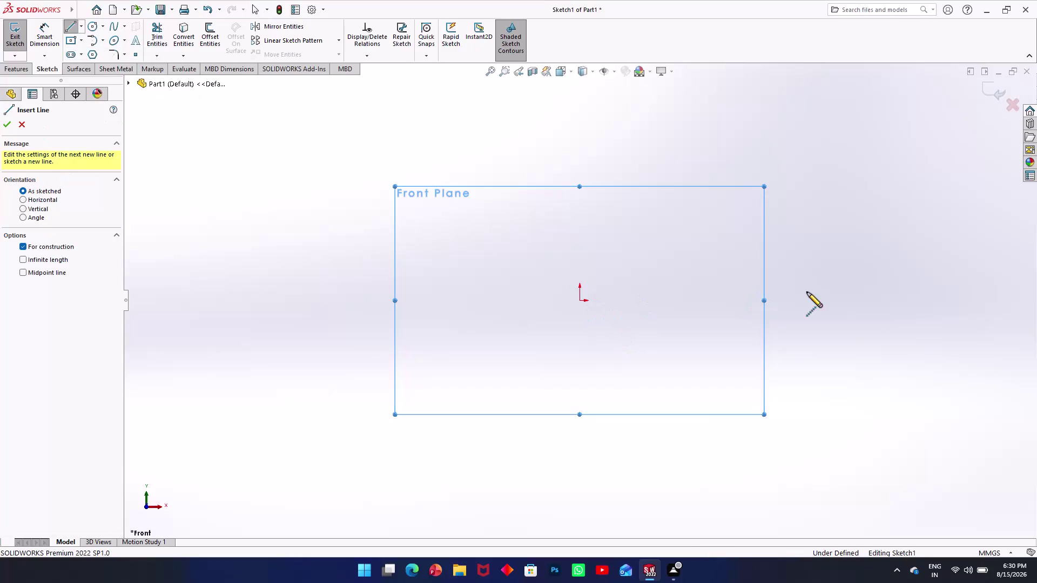
Draw a horizontal centerline through the origin and view the sketch straight on.
click(899, 302)
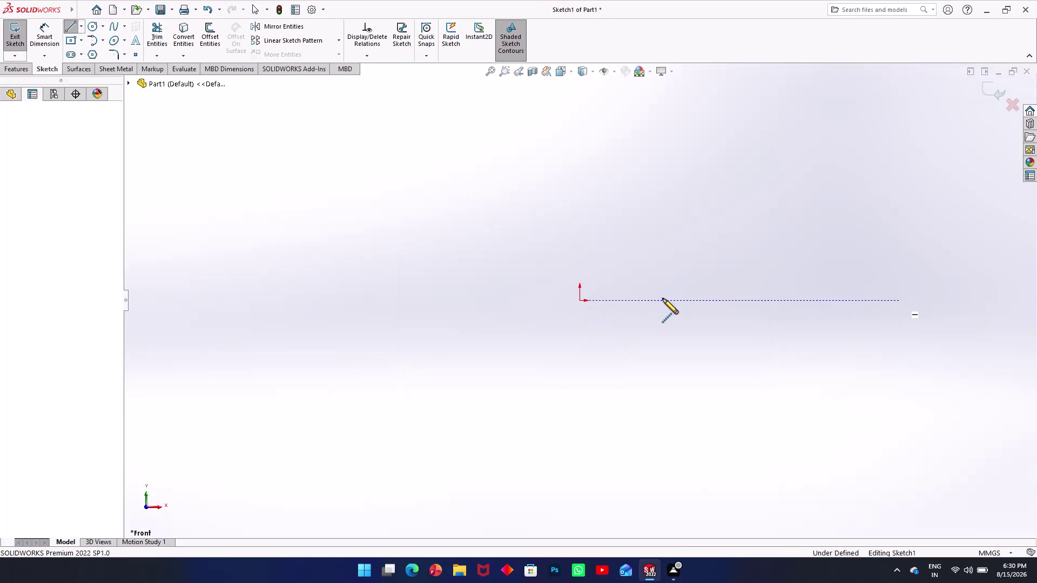
click(256, 302)
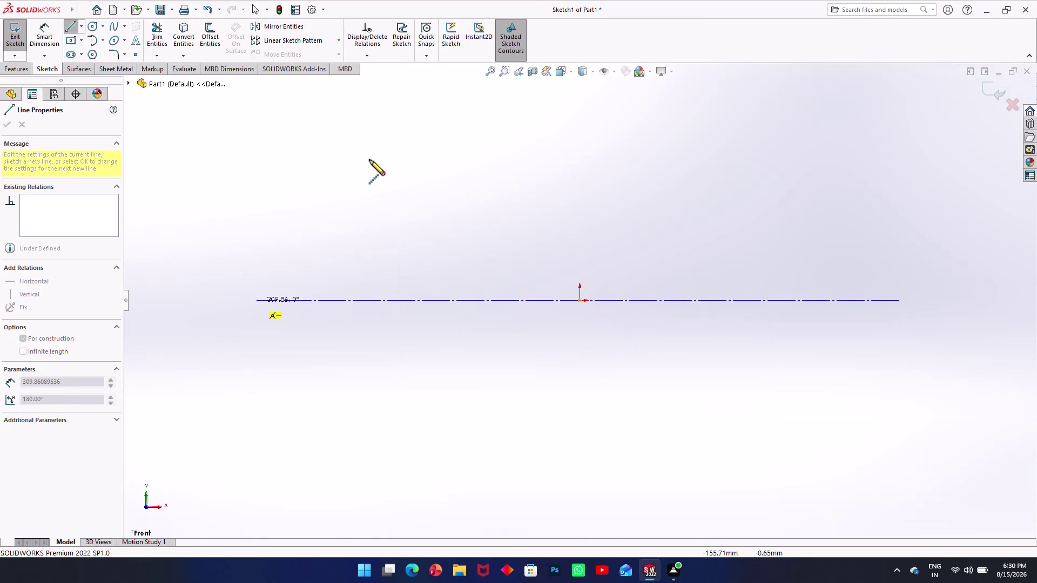
key(Escape)
key(space)
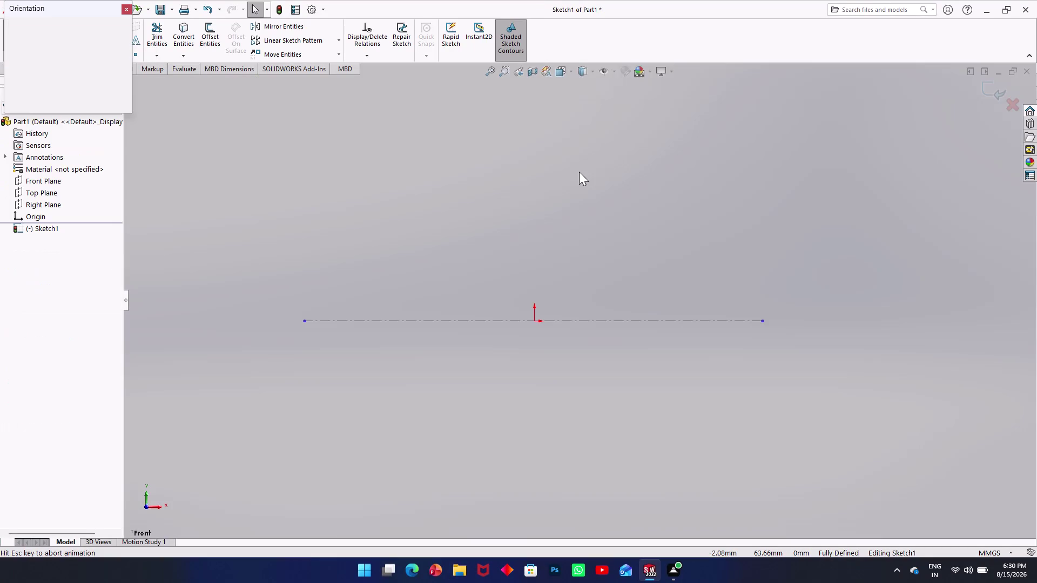
key(space)
key(Escape)
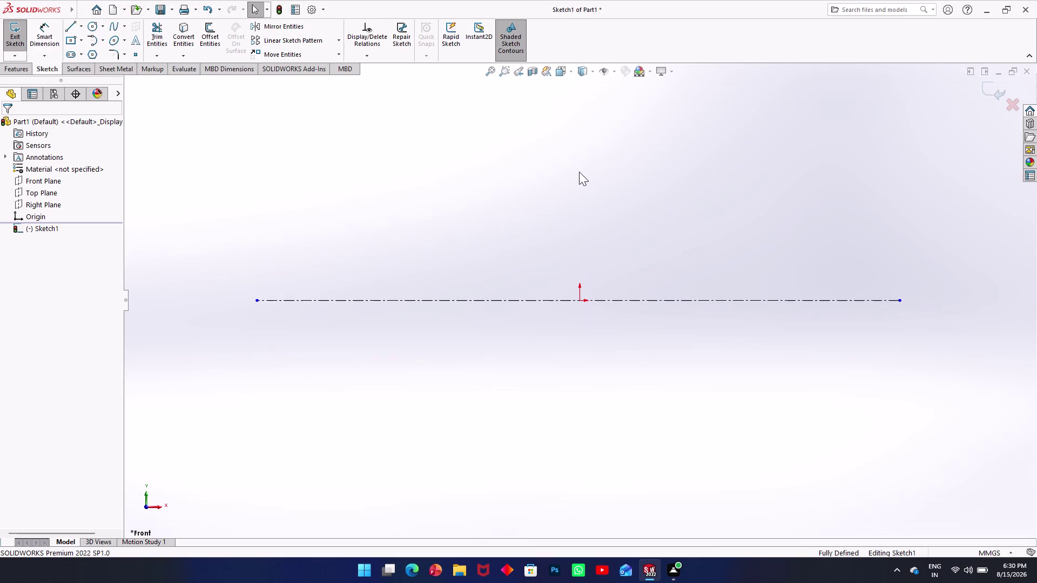
Draw a vertical line from above to below the origin, crossing the centerline.
key(l)
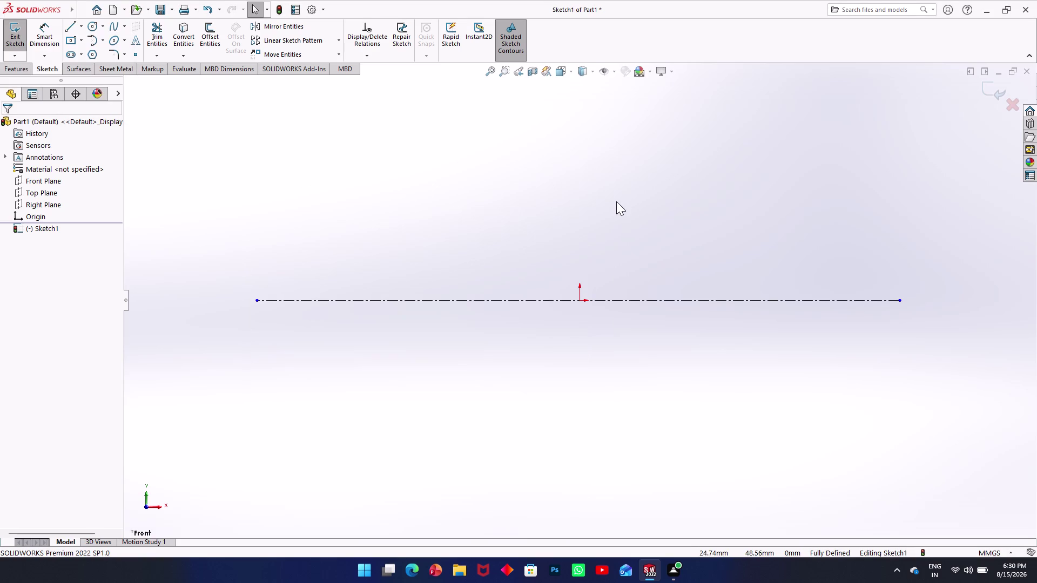
click(580, 101)
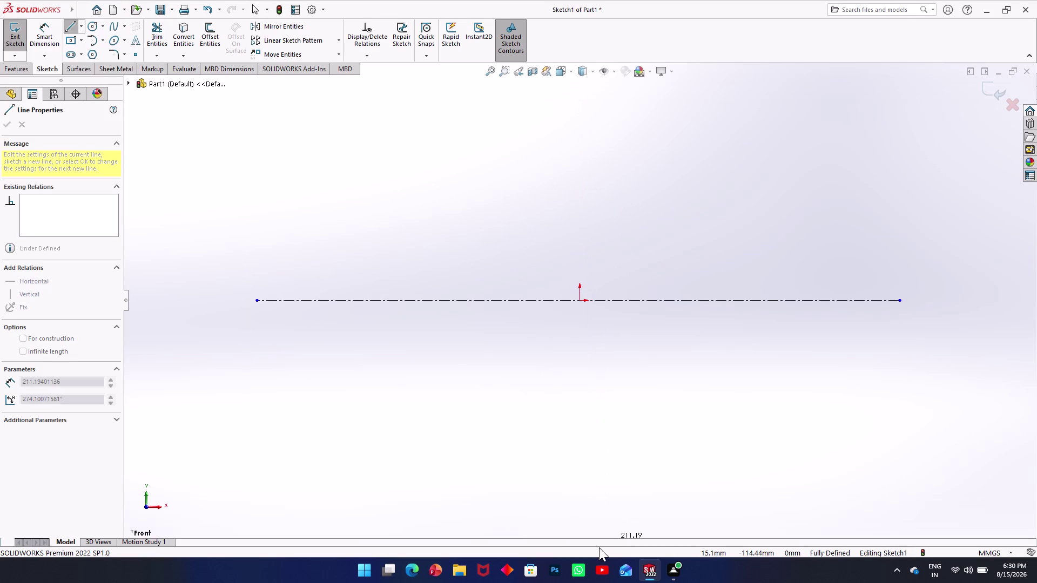
click(582, 509)
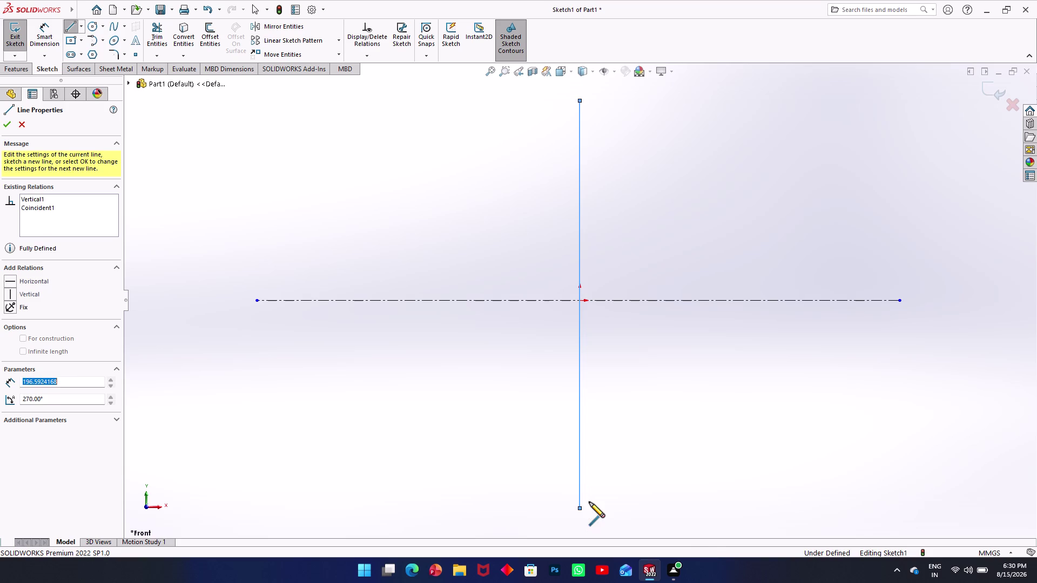
key(Escape)
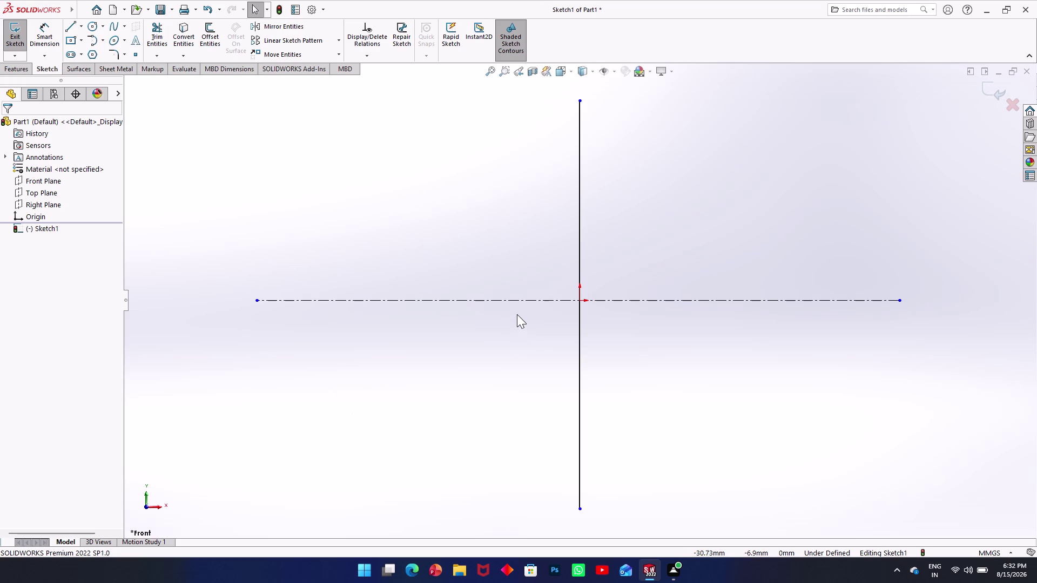
Draw the closed outline: bottom on the centerline, tall right side, step down, lower left.
key(l)
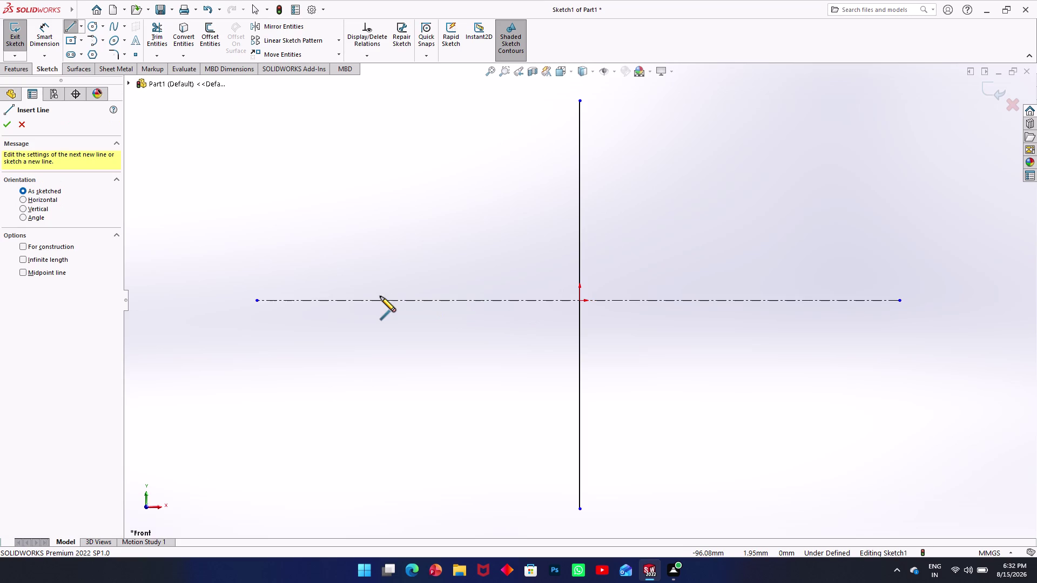
click(385, 301)
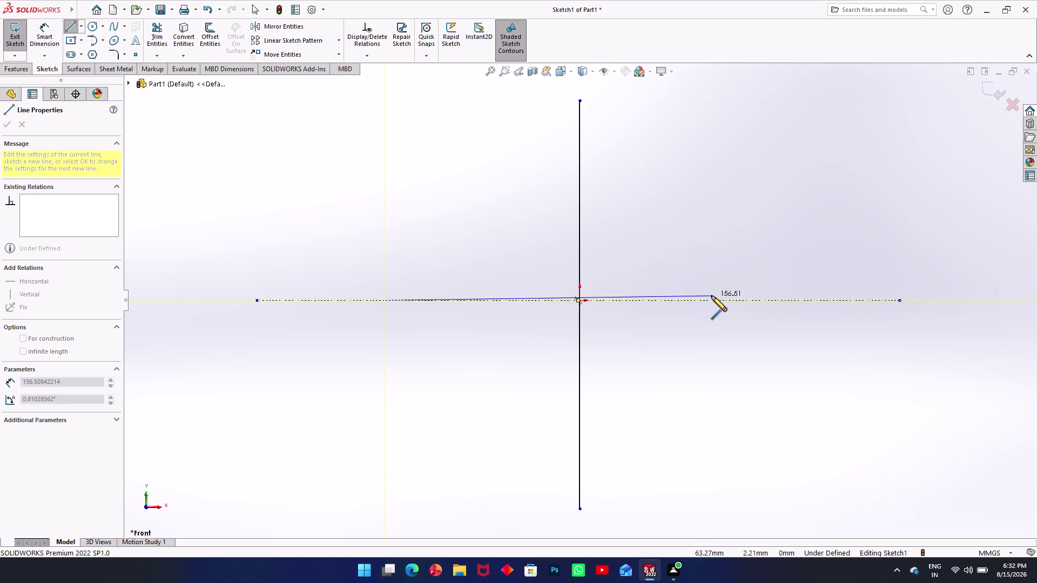
click(749, 303)
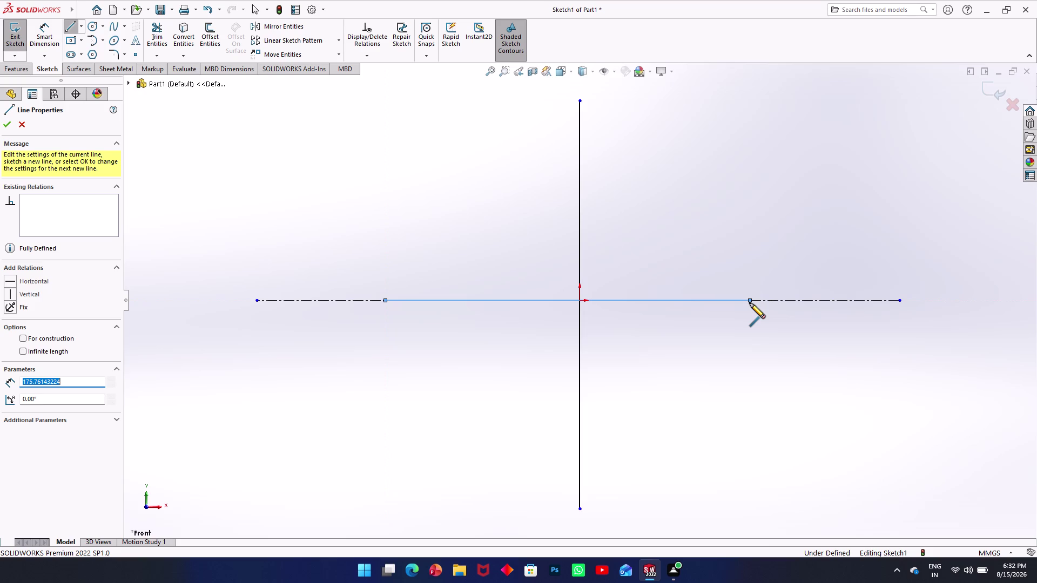
click(750, 303)
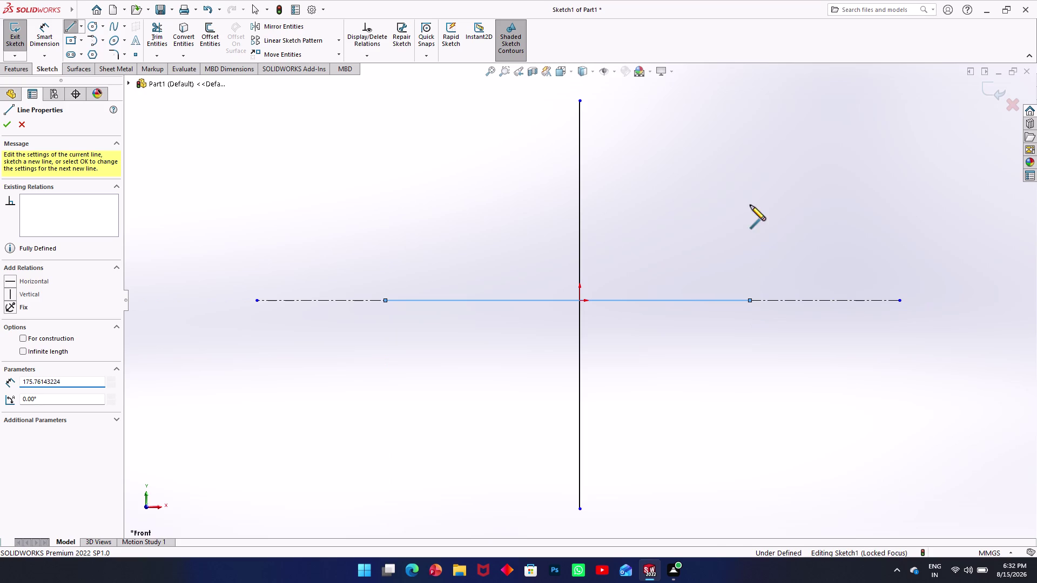
click(749, 190)
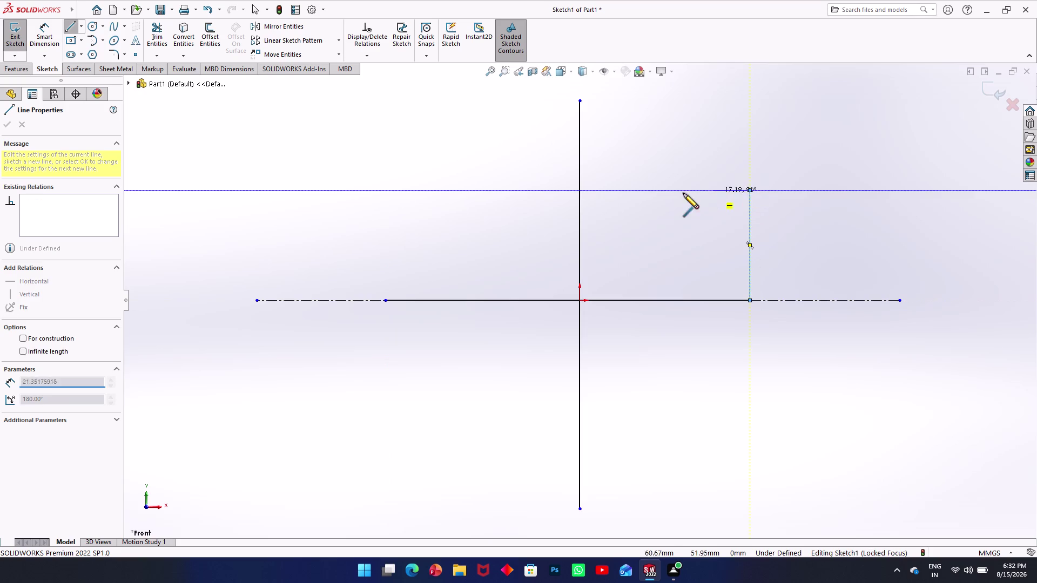
click(558, 193)
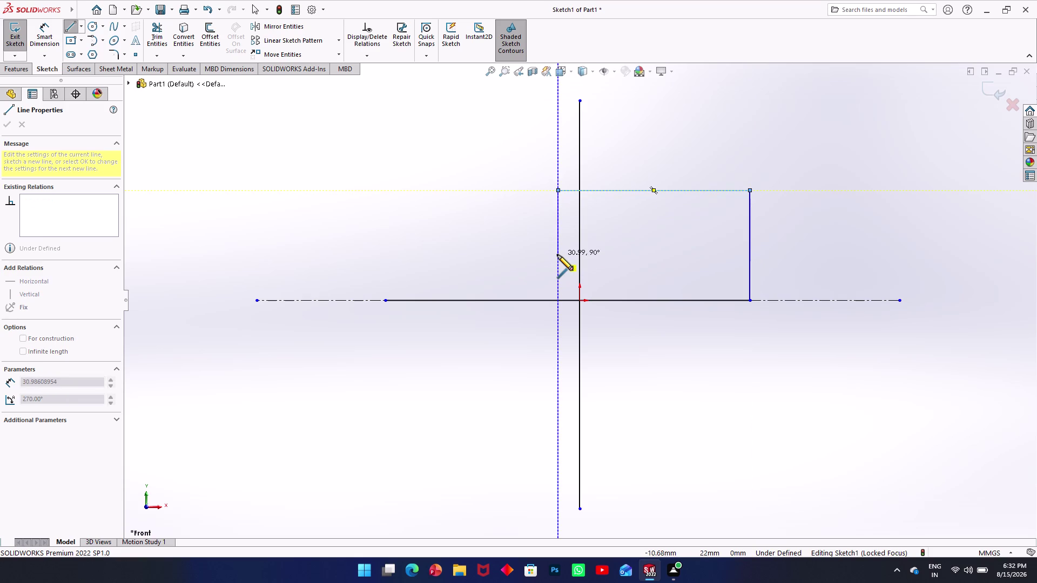
click(557, 251)
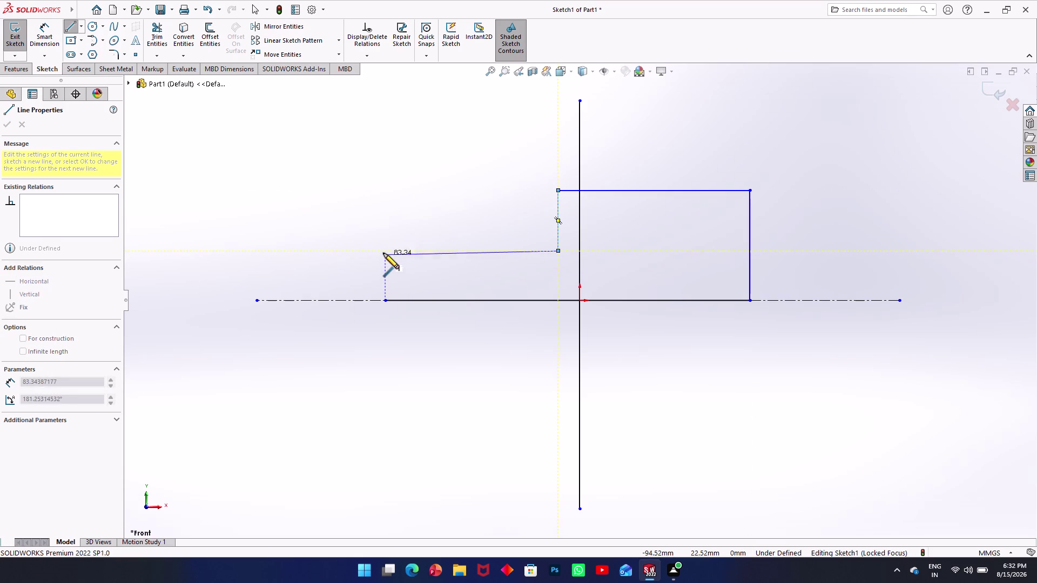
click(384, 249)
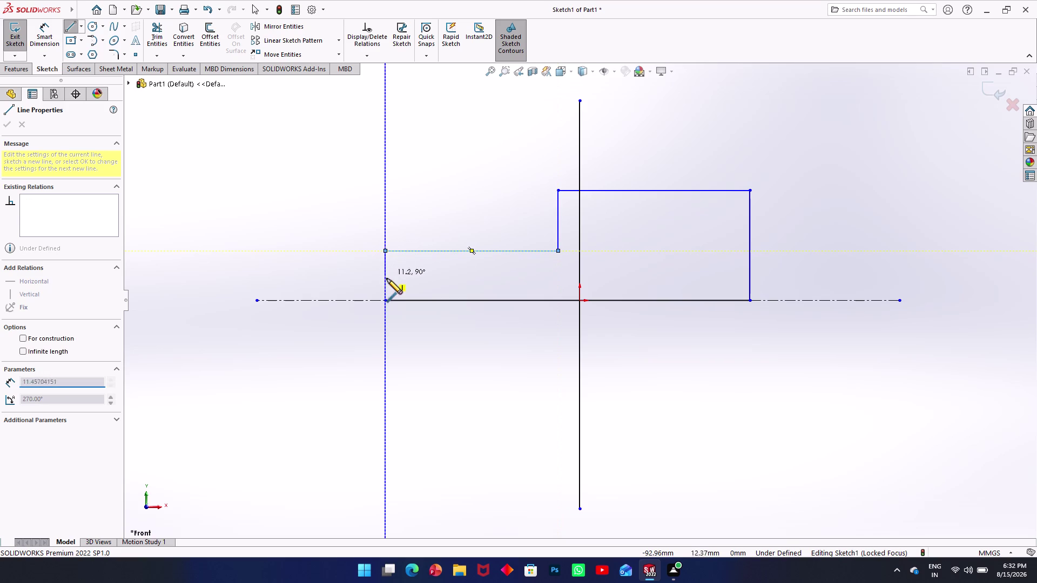
click(387, 299)
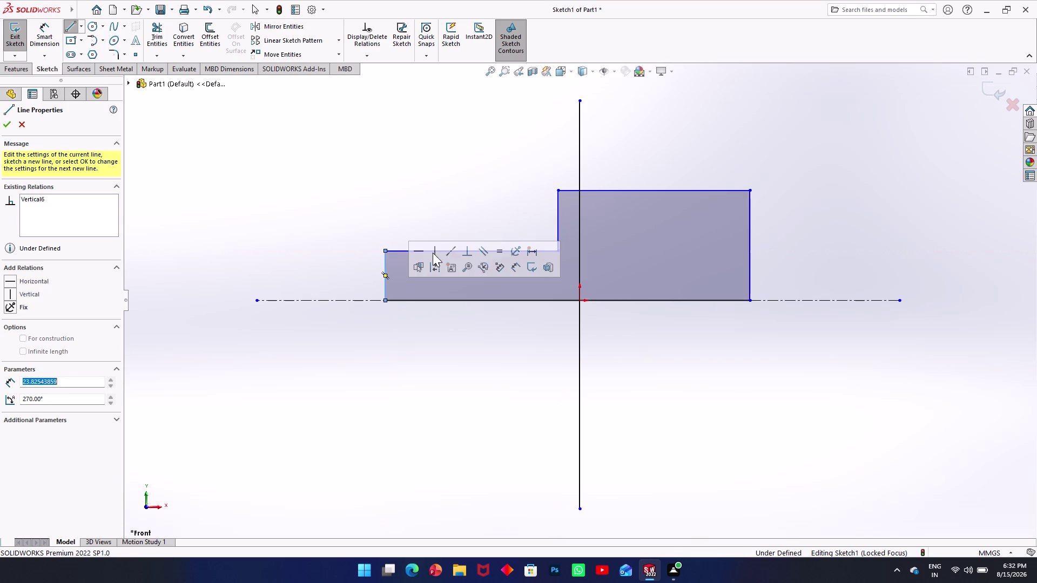
key(Escape)
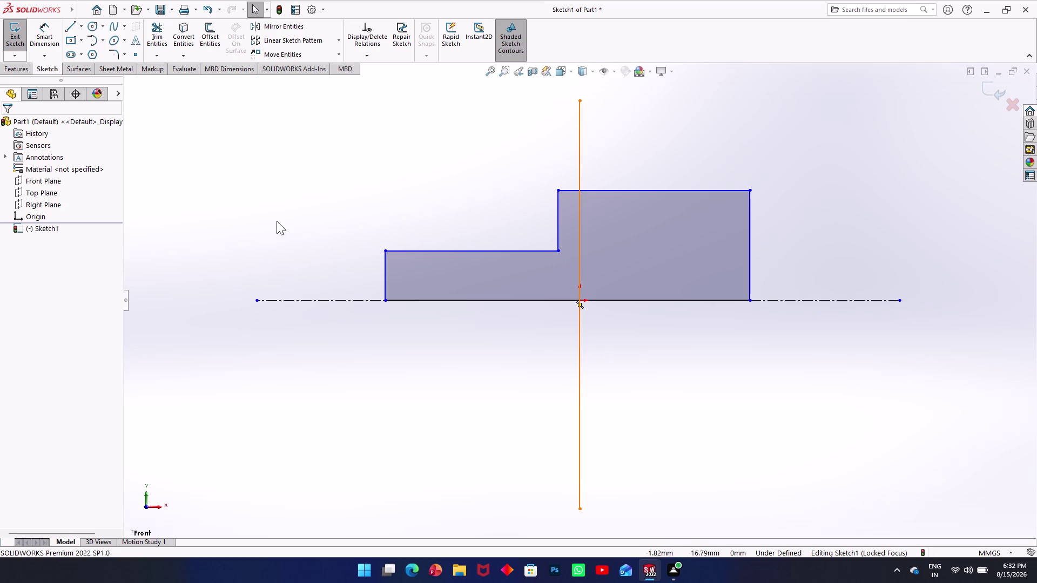
Dimension the overall width to 100 and the right-side height to 50.
click(44, 36)
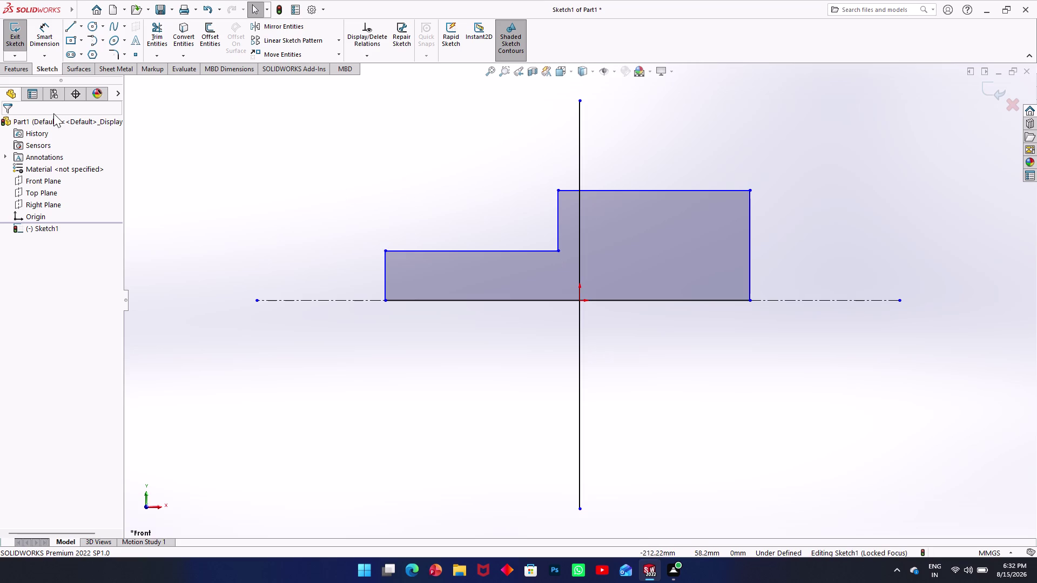
click(421, 298)
click(533, 390)
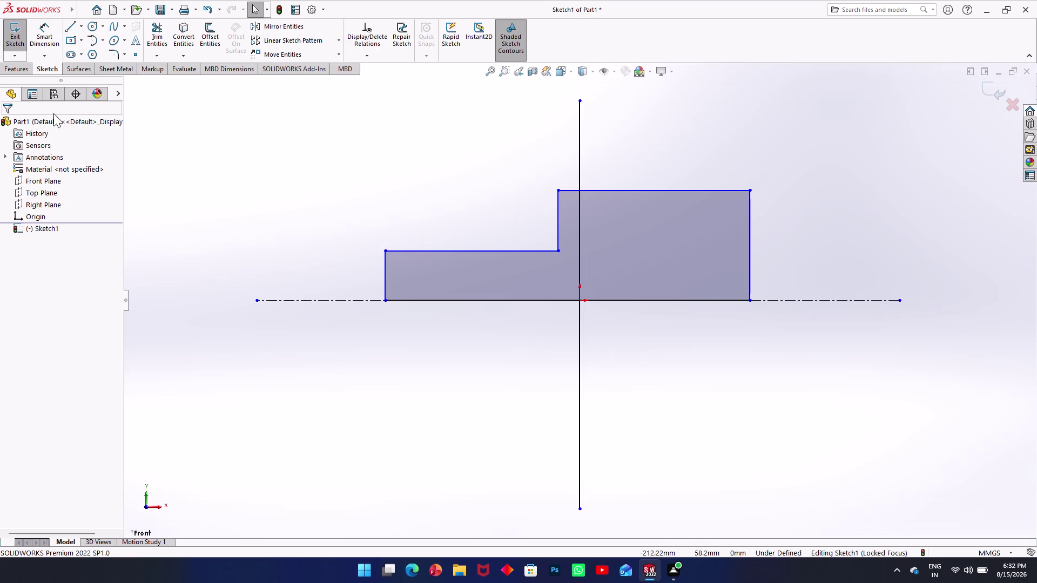
double_click(533, 386)
text(1)
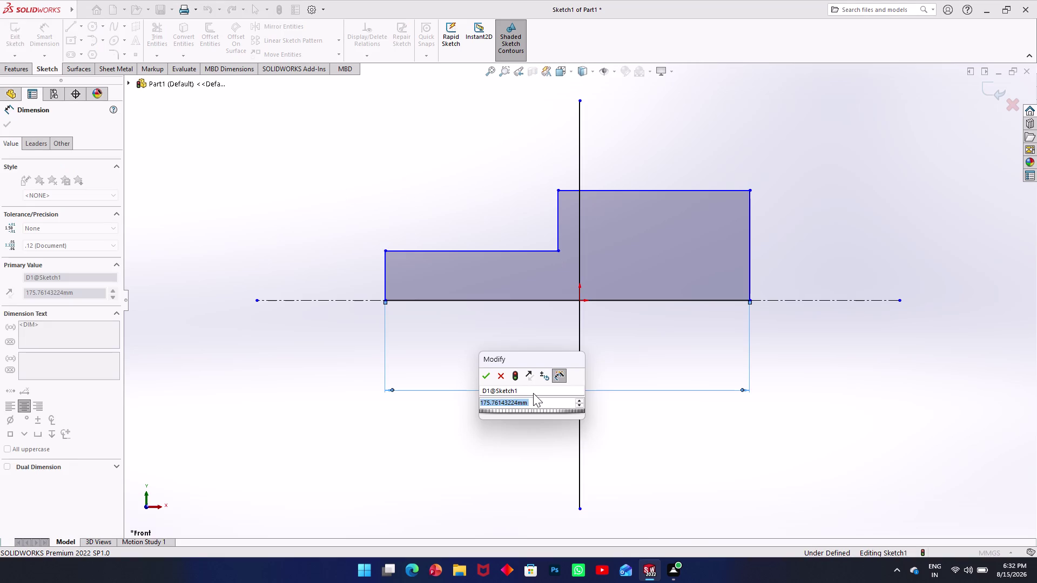
text(00)
key(Return)
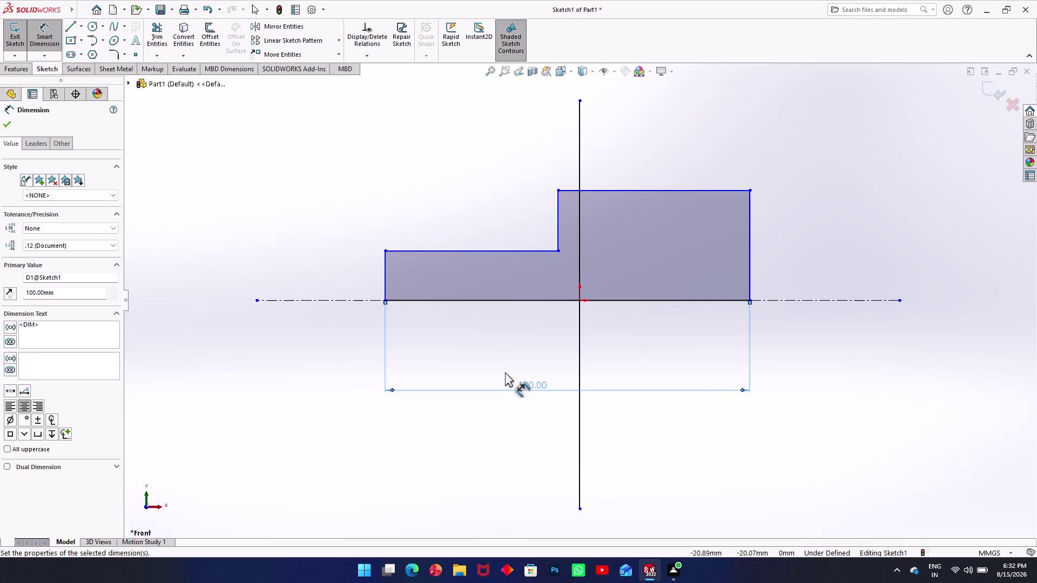
click(749, 258)
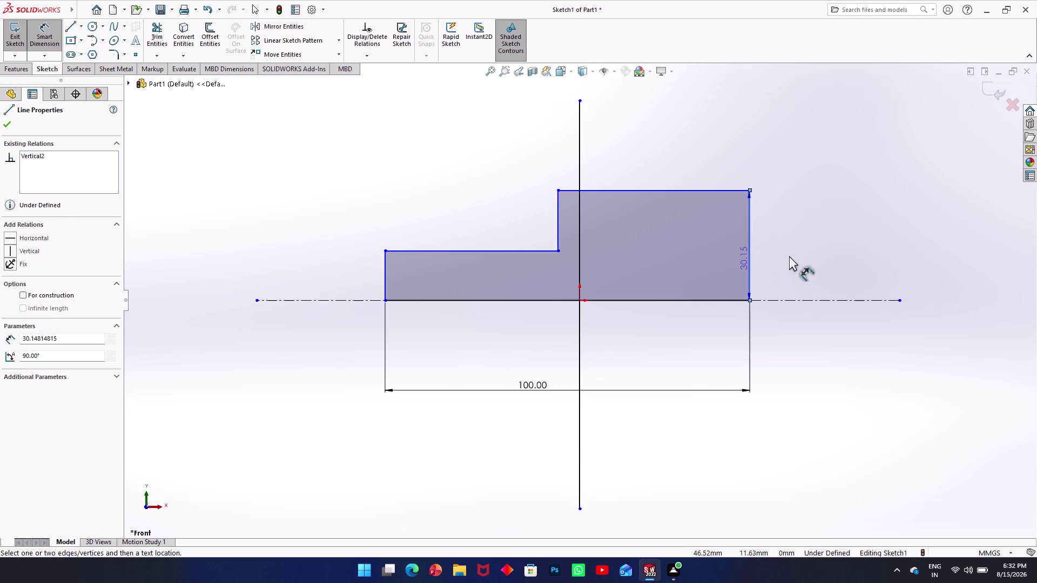
click(811, 254)
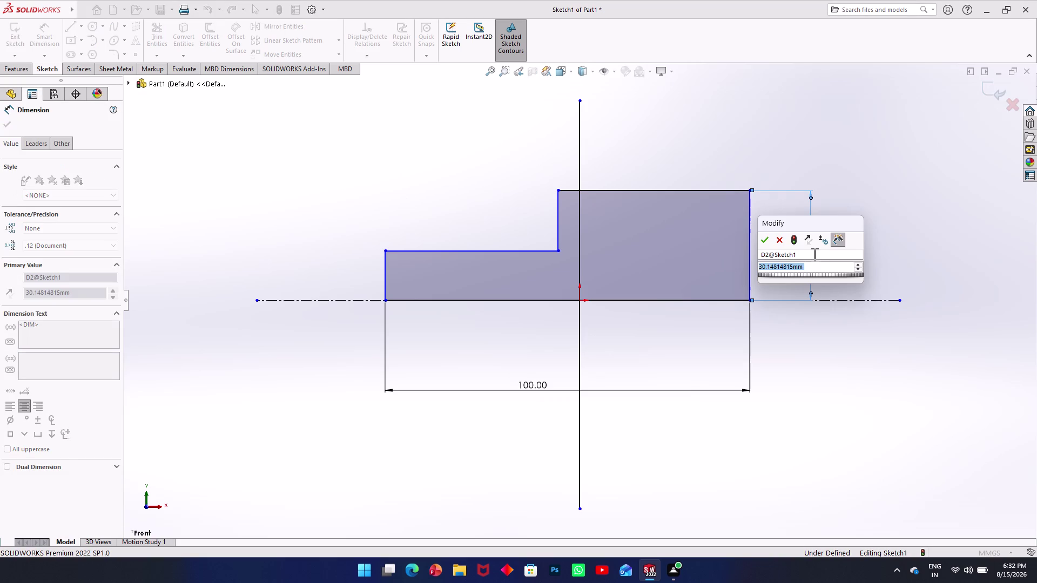
text(50)
key(Return)
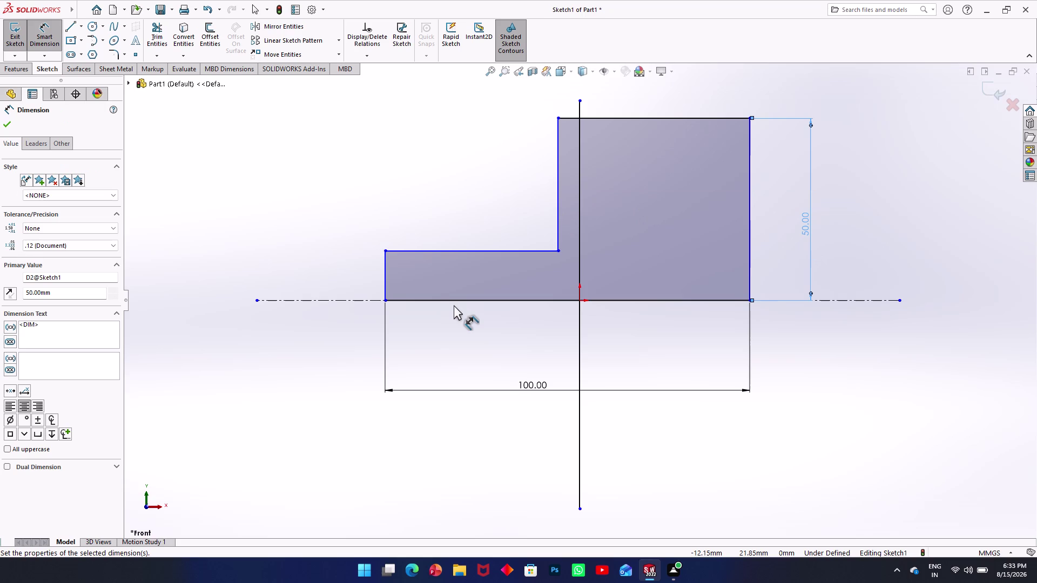
Dimension the lower-step height to 30 and the upper-step top width to 57.
click(384, 282)
click(335, 278)
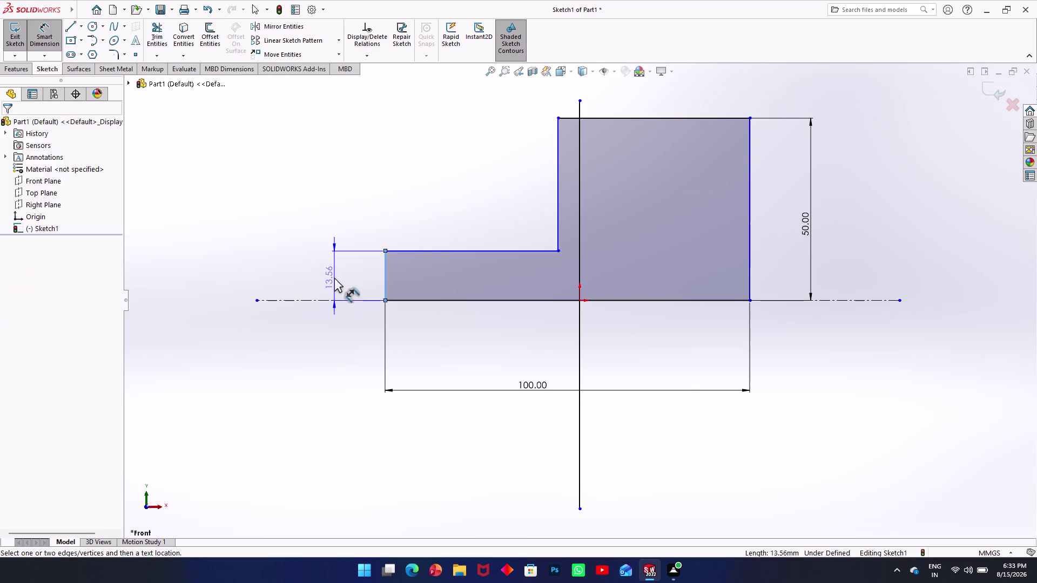
text(3)
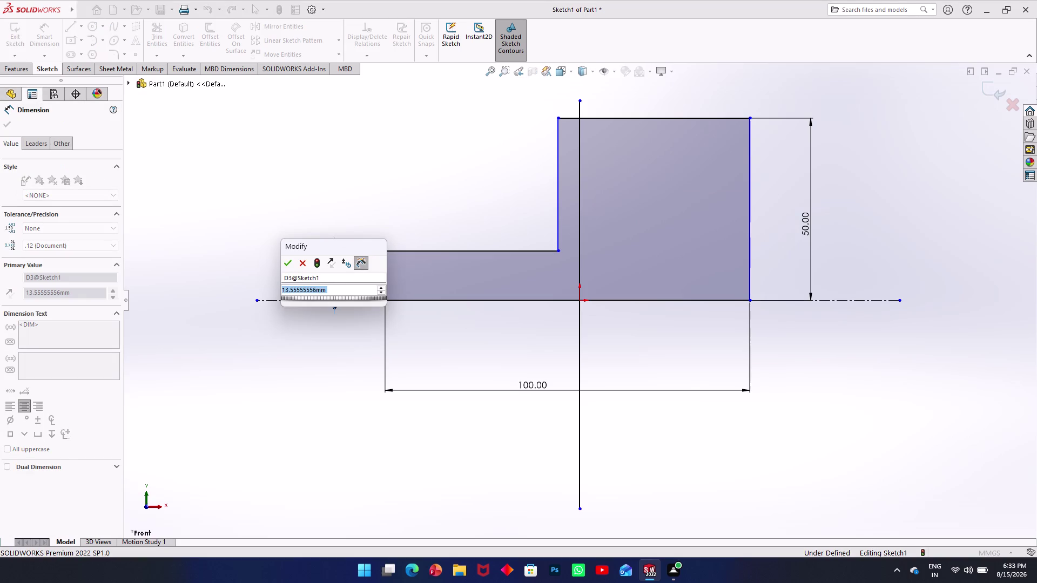
text(0)
key(Return)
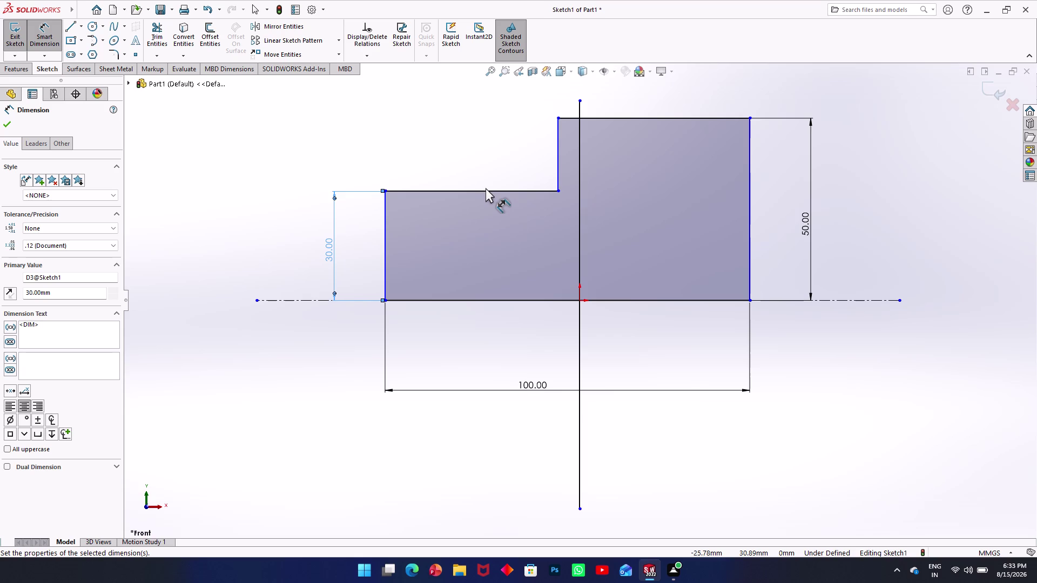
click(655, 118)
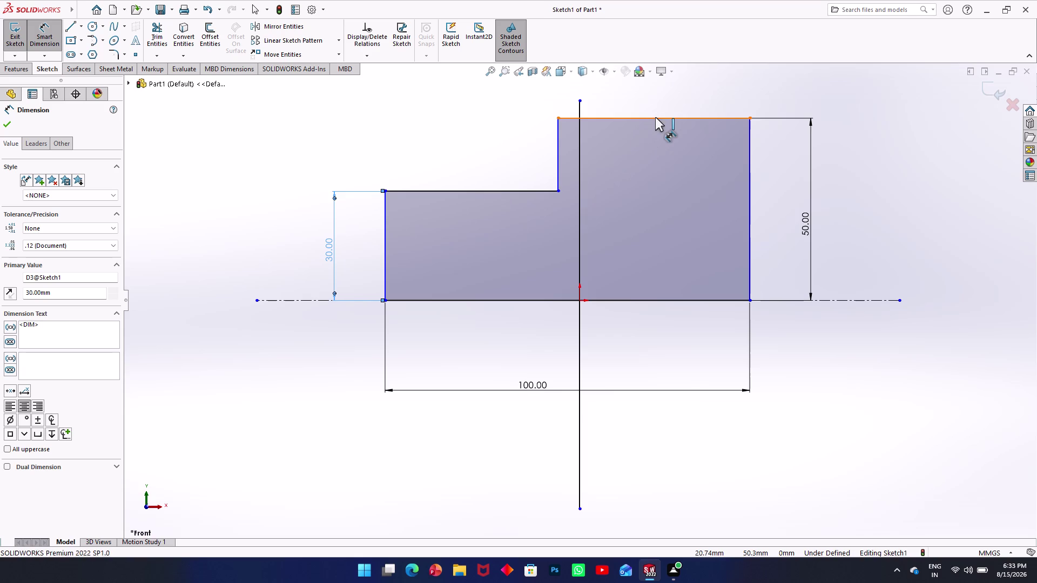
click(651, 95)
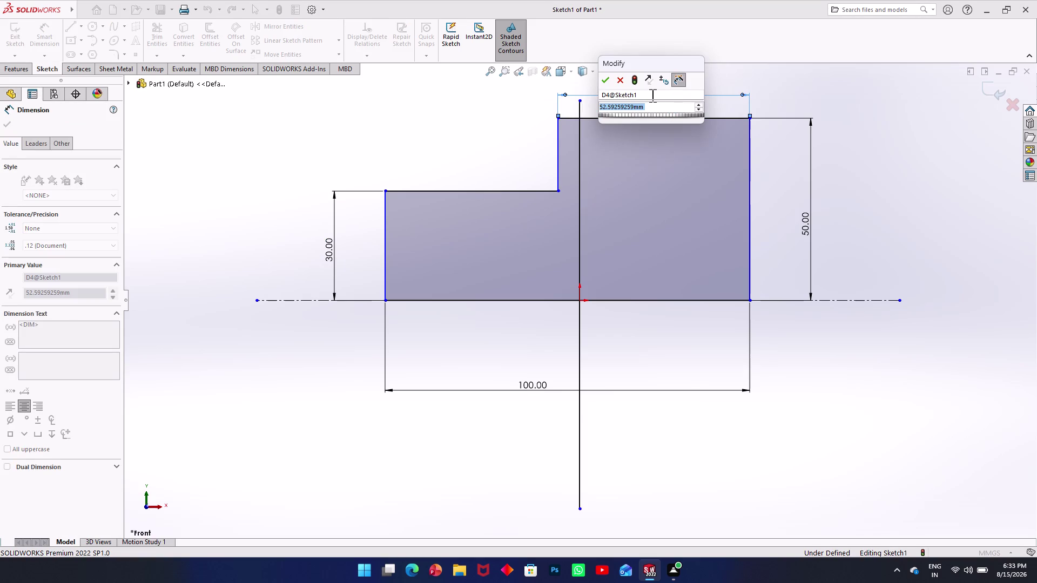
text(5)
text(7)
key(Return)
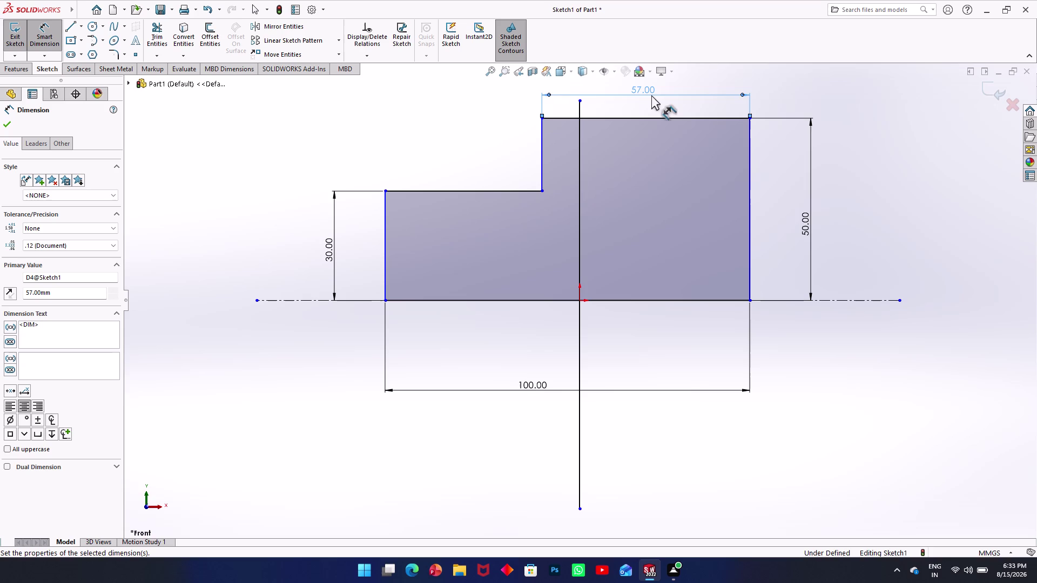
key(Escape)
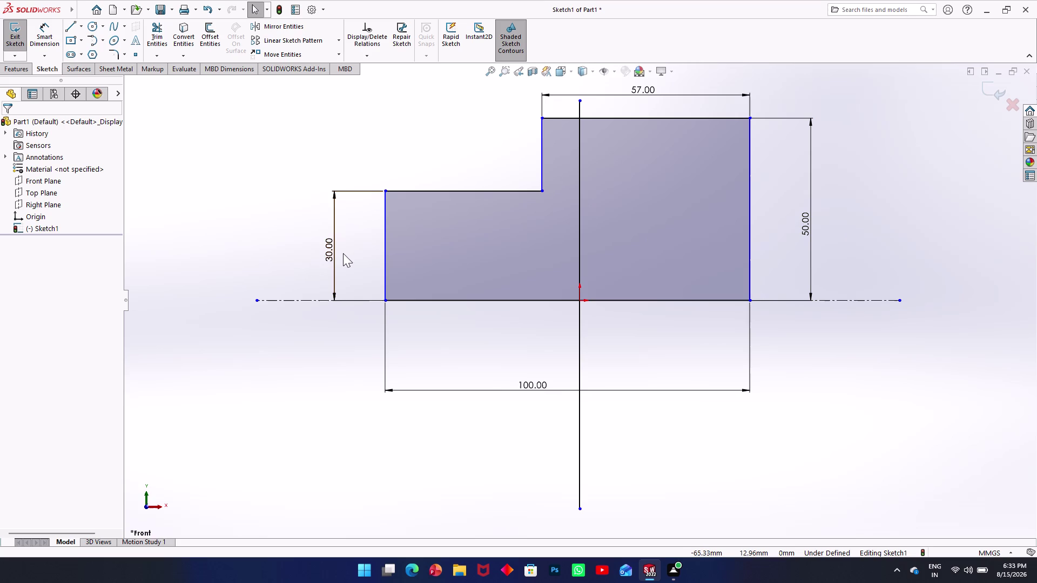
Select the side edges, bottom corners and vertical centerline to inspect their relations.
key(Escape)
click(387, 272)
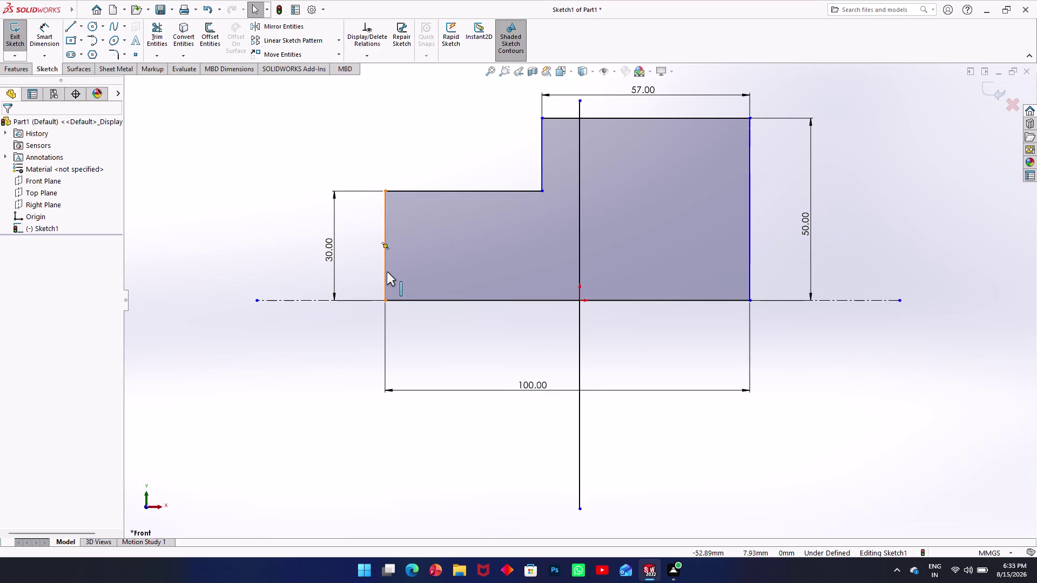
click(753, 249)
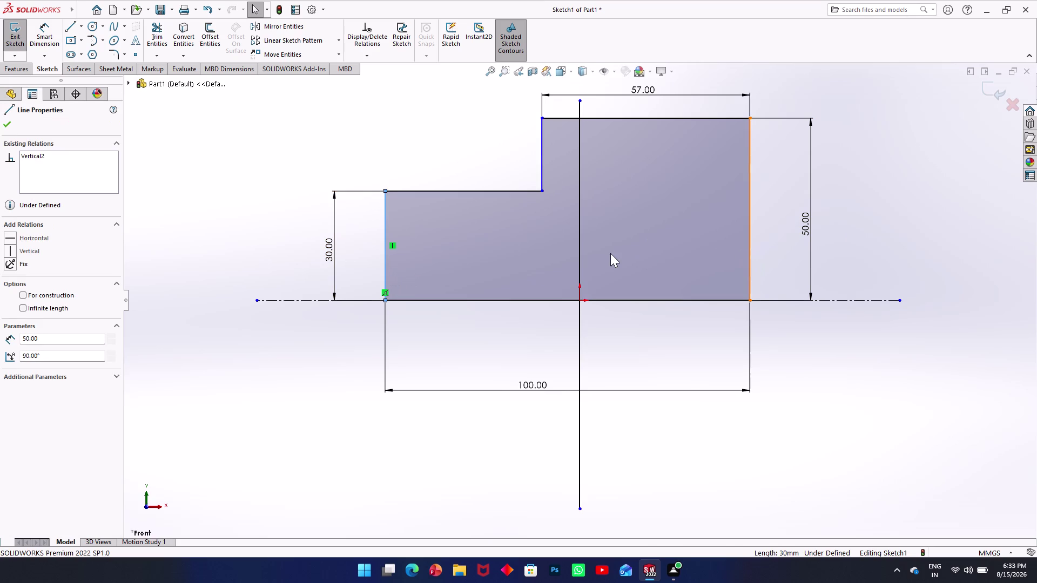
click(580, 255)
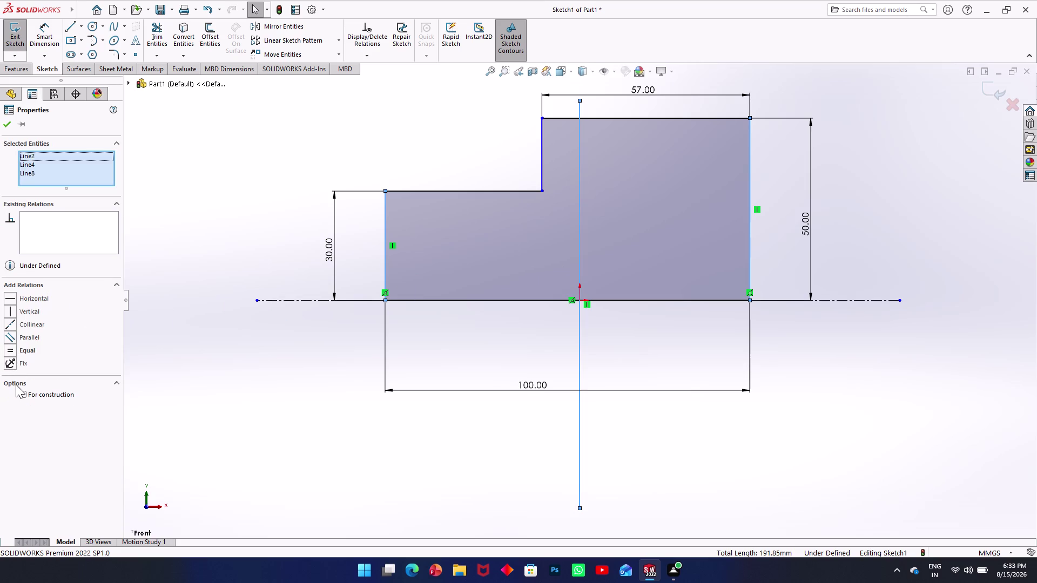
key(Escape)
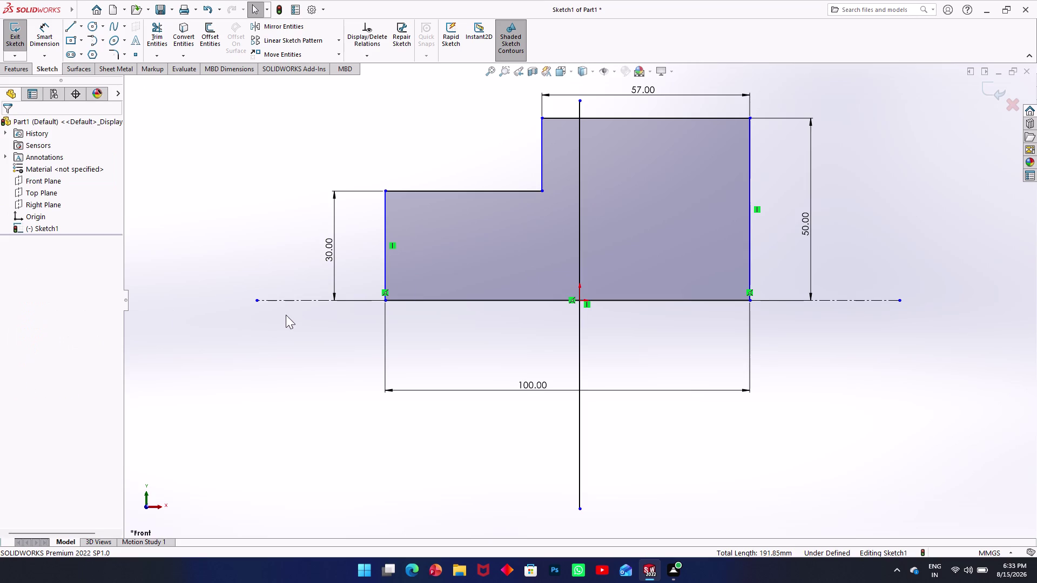
click(385, 299)
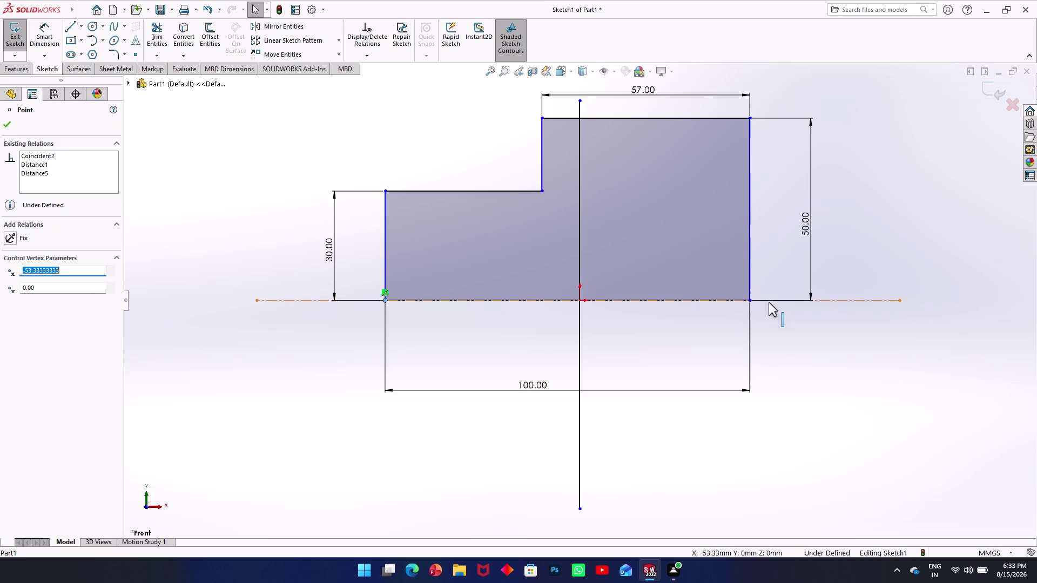
click(752, 301)
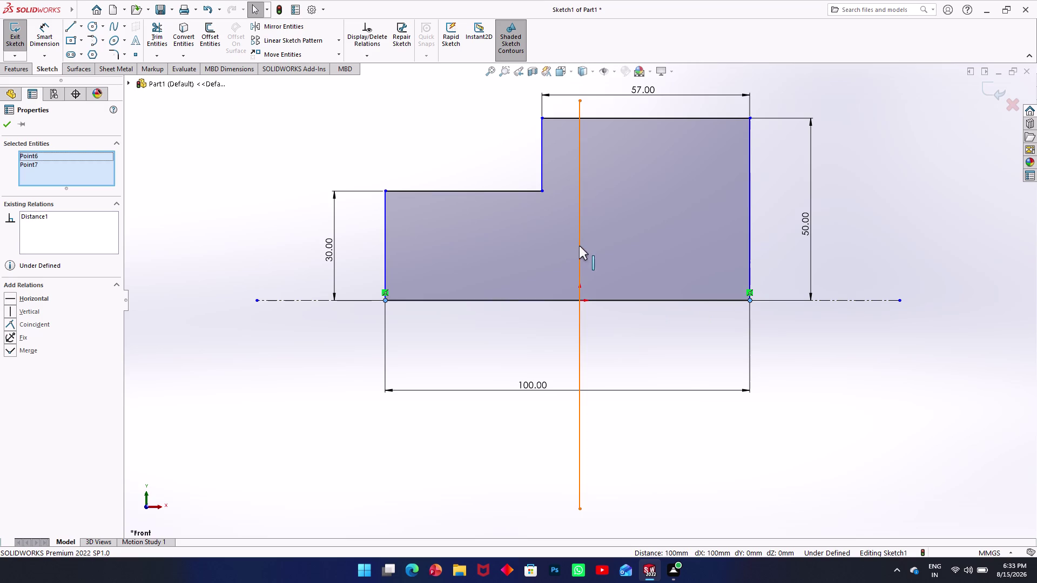
click(579, 246)
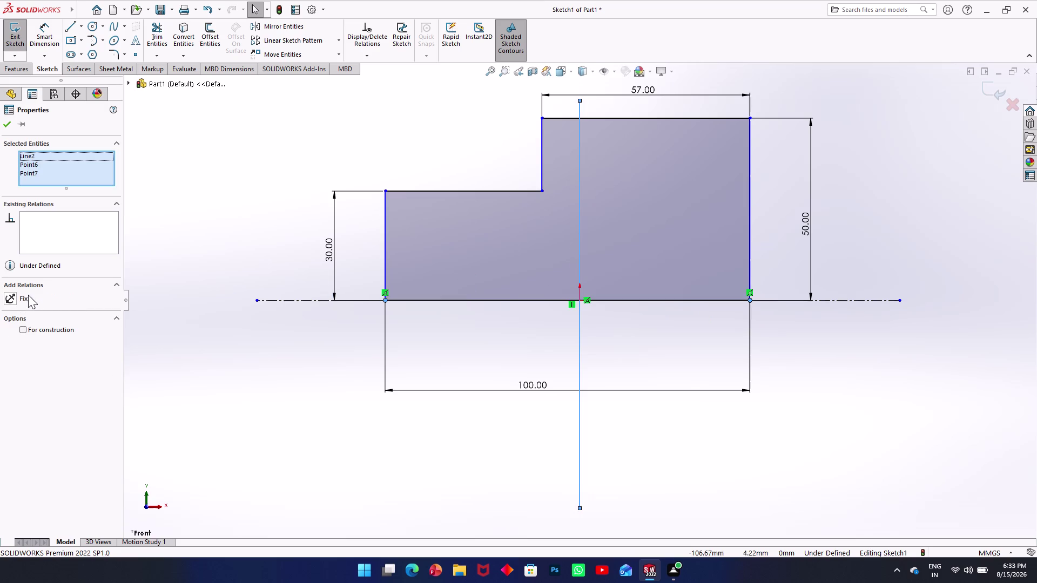
key(Escape)
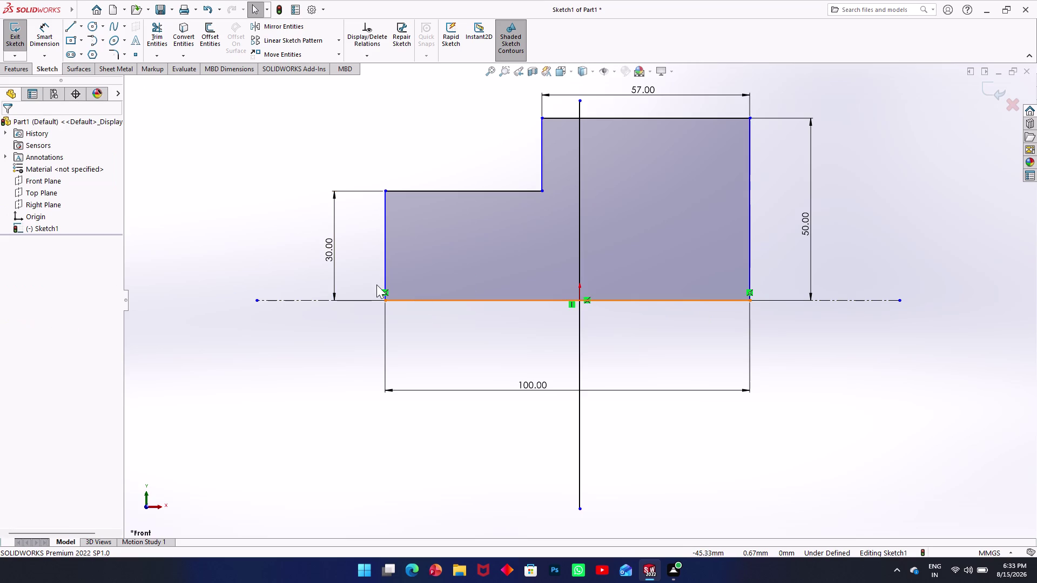
Reselect the bottom corners and vertical centerline, then undo the latest dimension changes.
click(384, 300)
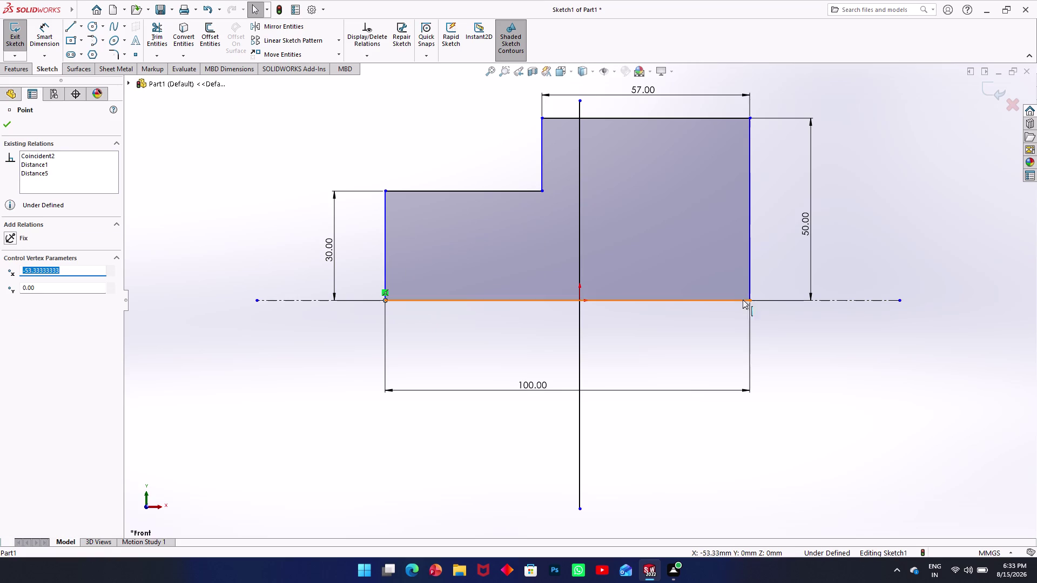
click(752, 298)
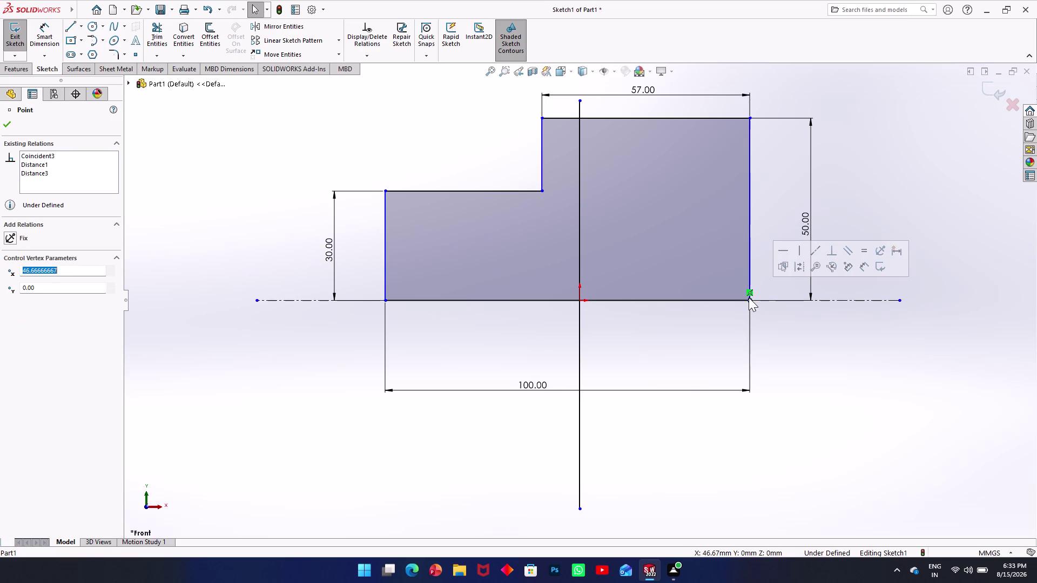
click(384, 302)
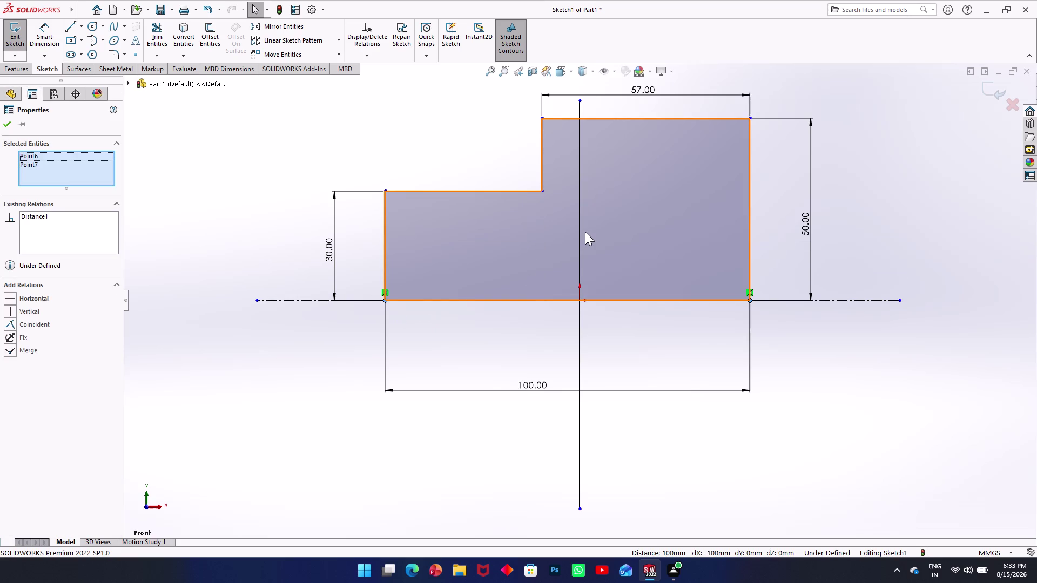
click(579, 233)
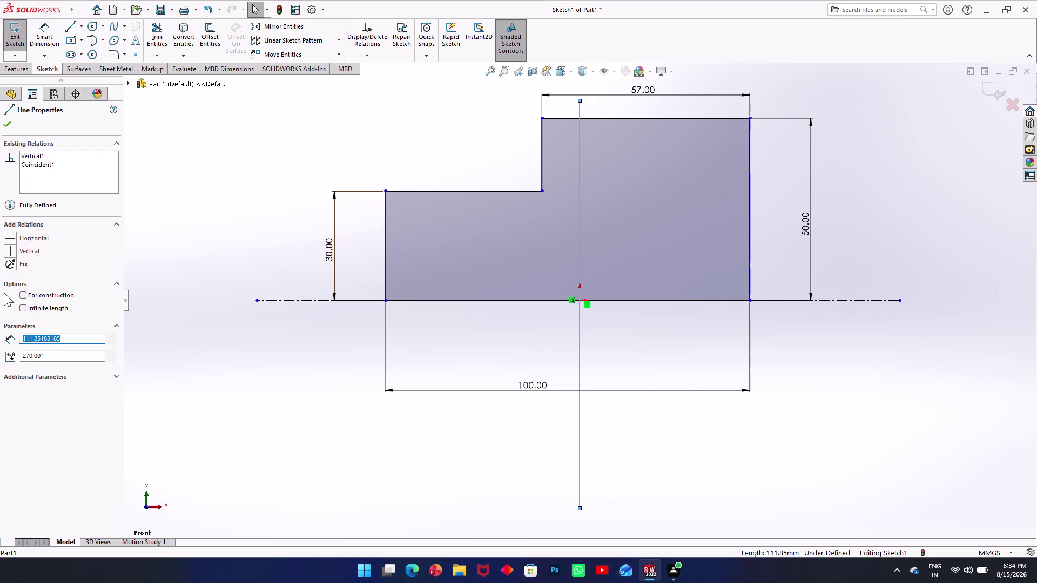
key(Escape)
key(ctrl+z)
key(ctrl+z)
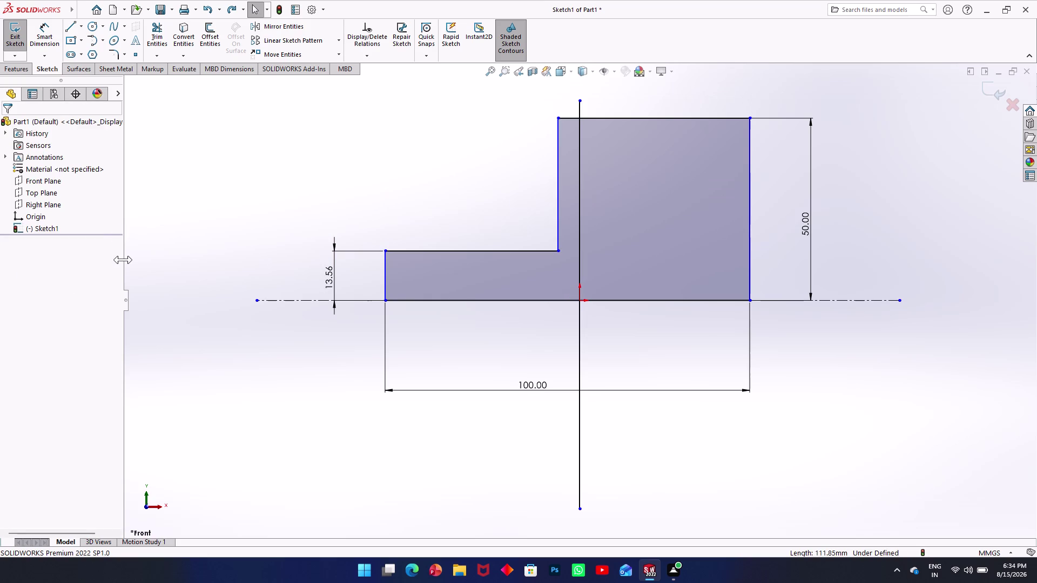
Undo six more sketch changes until the profile has no dimensions left.
key(ctrl+z)
key(ctrl+z)
key(ctrl+z)
key(ctrl+z)
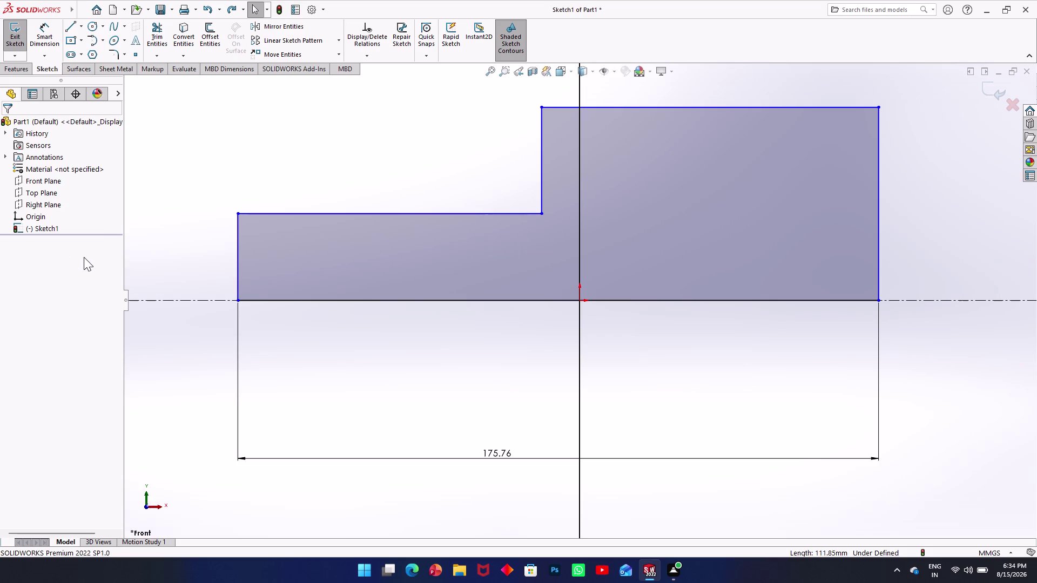
key(ctrl+z)
key(ctrl+z)
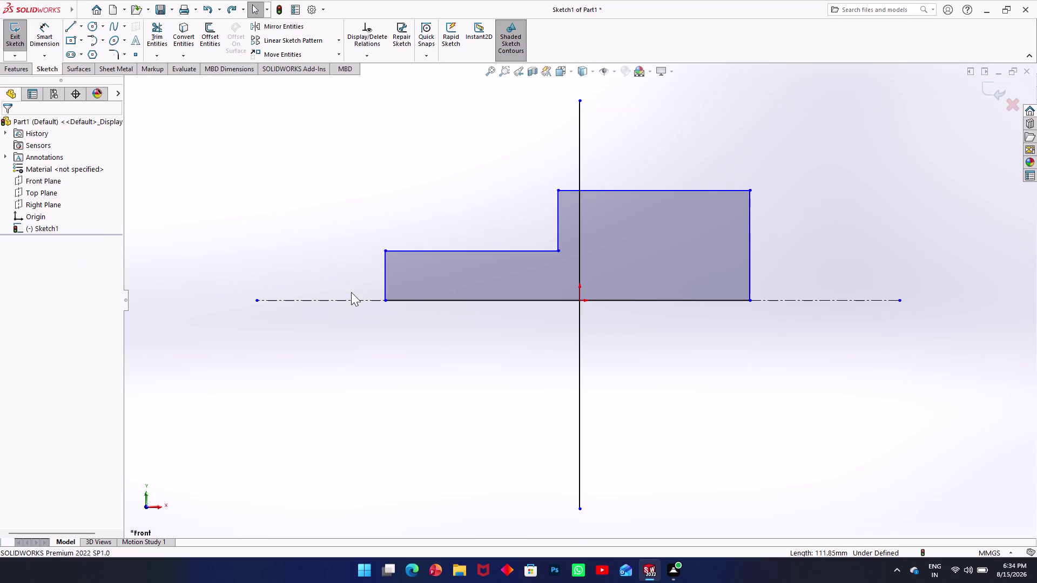
click(384, 302)
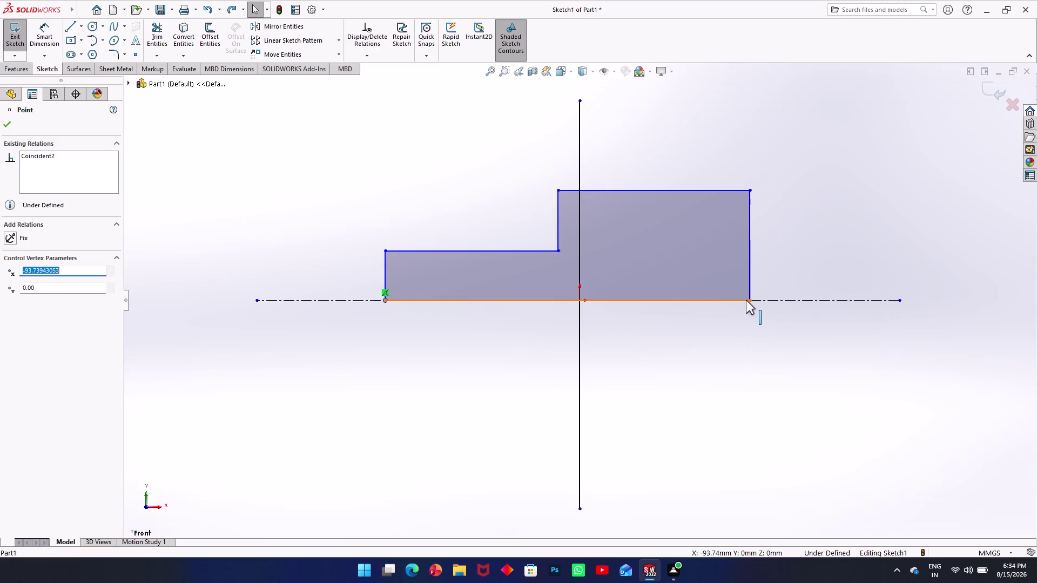
key(Escape)
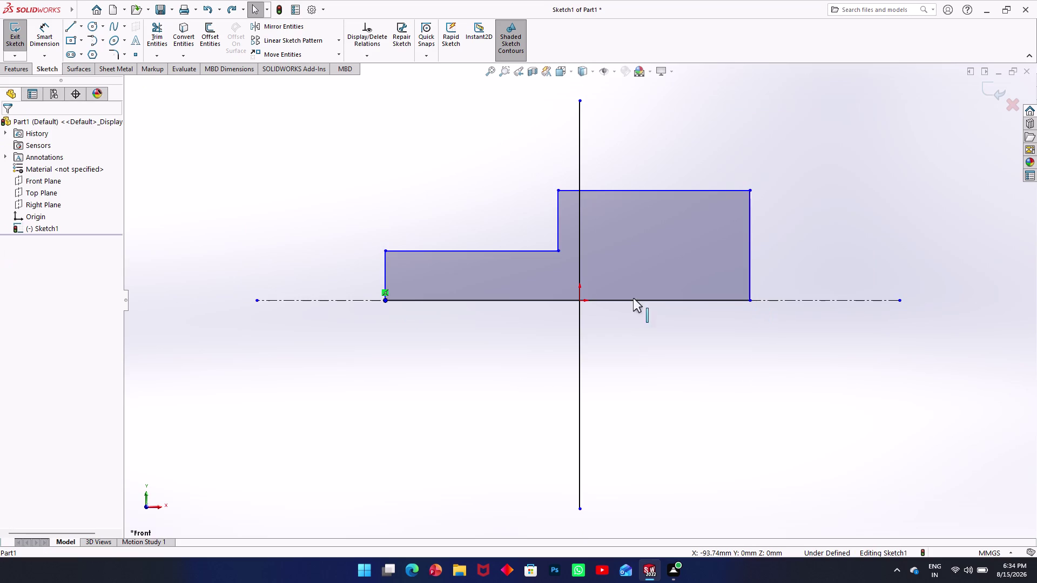
click(386, 276)
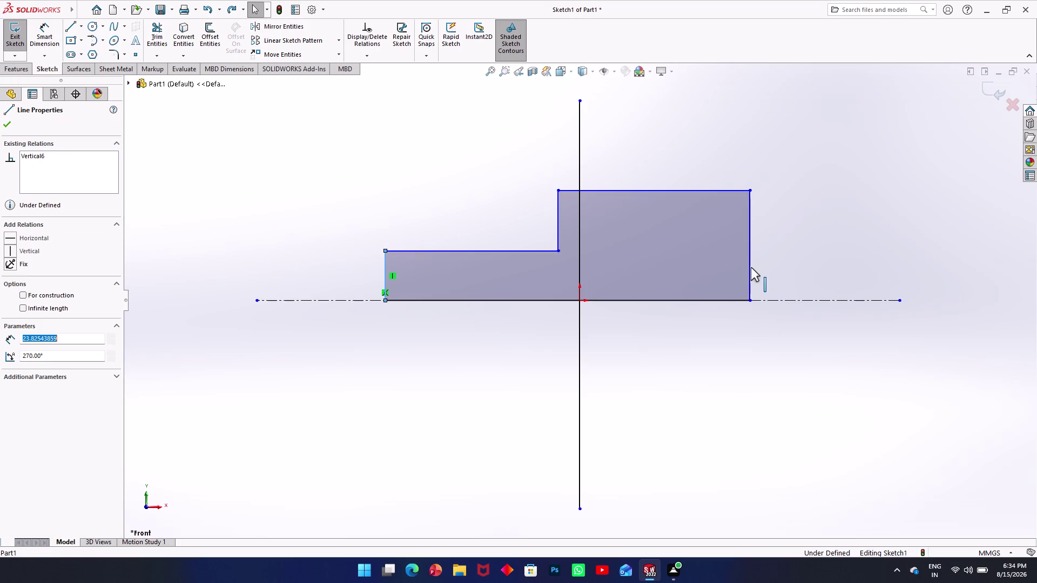
click(751, 267)
click(579, 152)
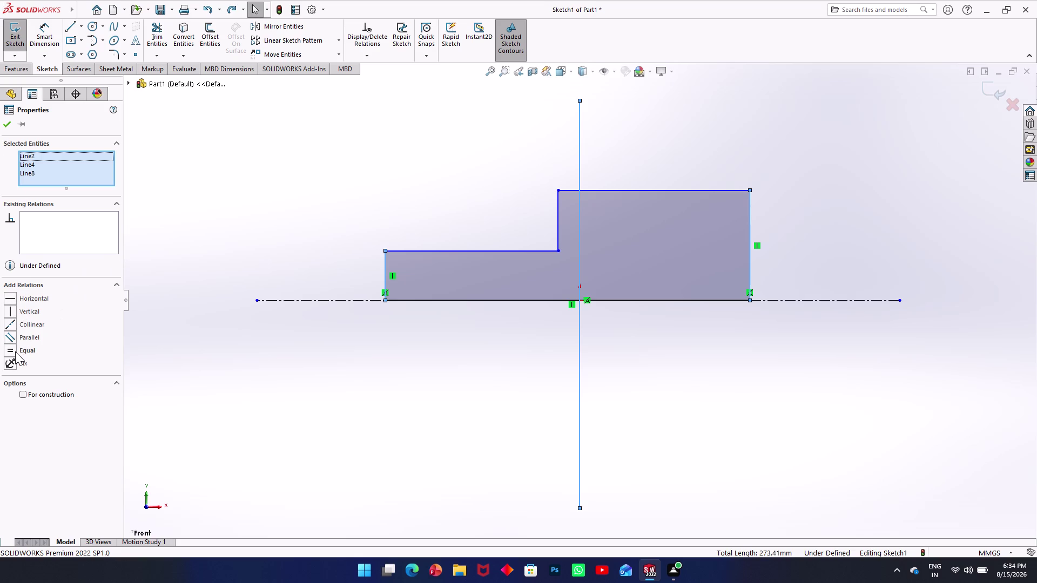
key(Escape)
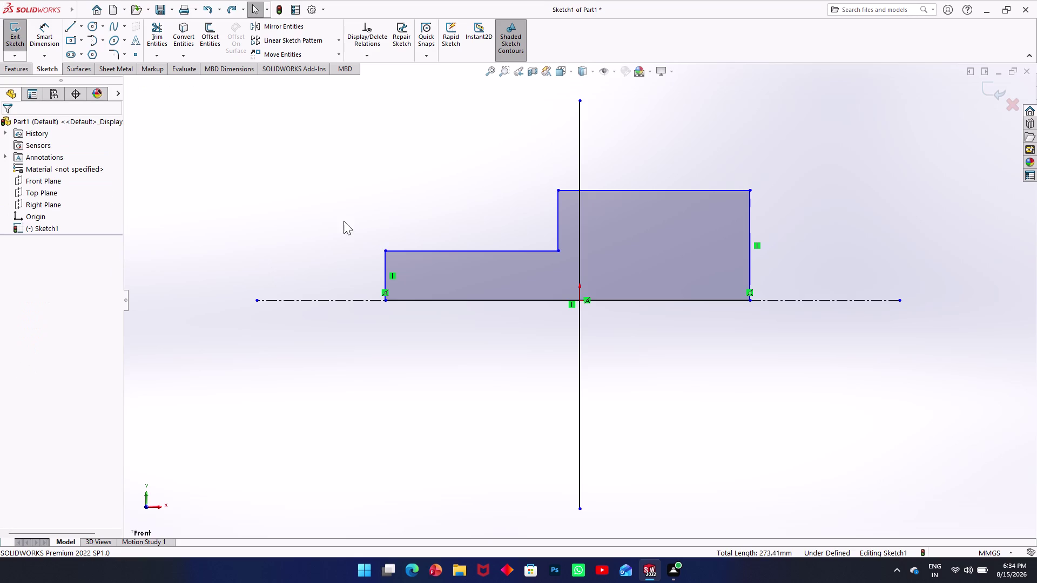
click(383, 276)
click(749, 262)
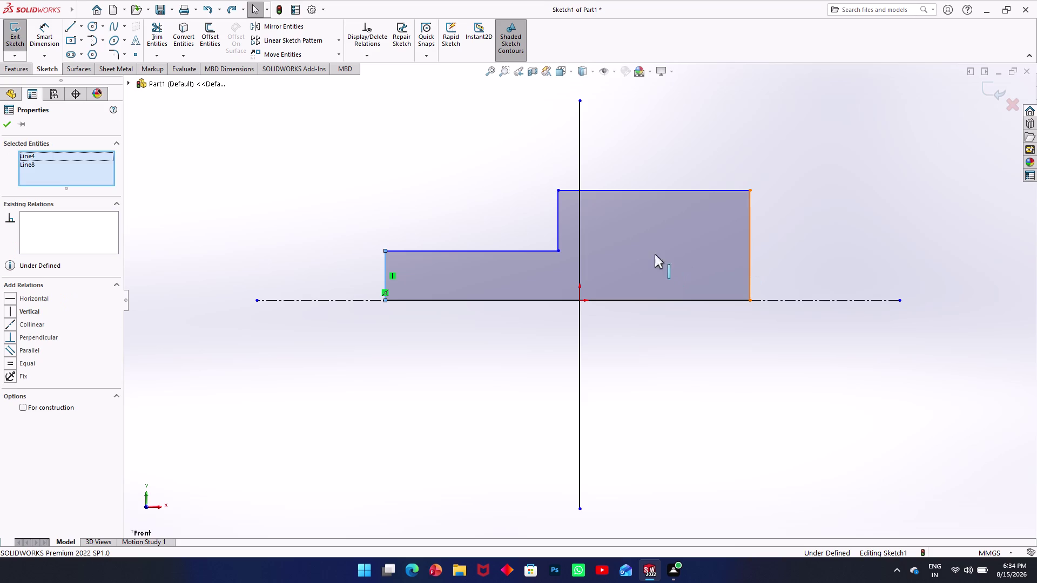
click(581, 146)
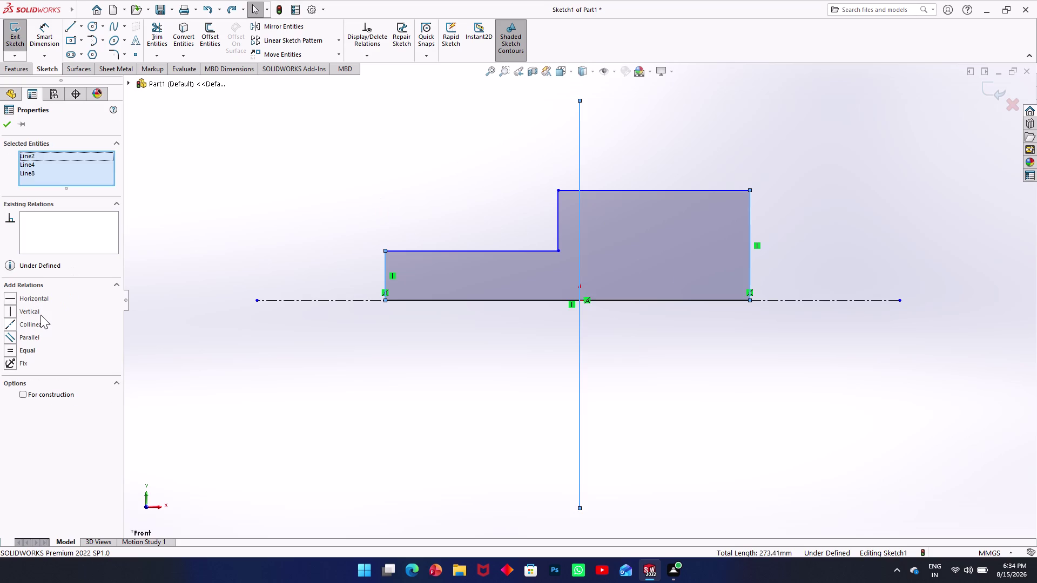
key(Escape)
click(724, 303)
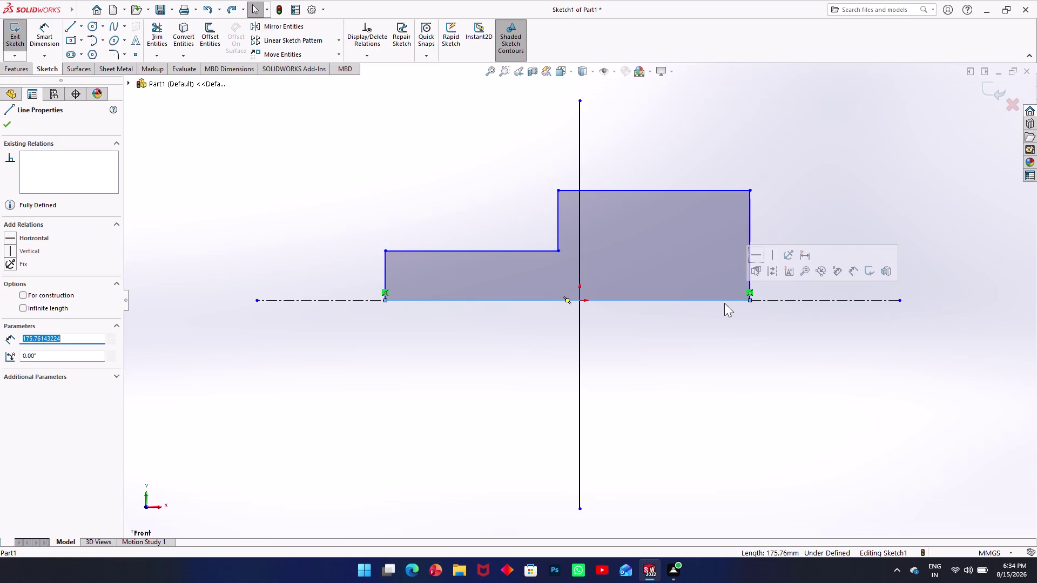
Undo nine sketch steps to remove the stepped profile lines.
key(ctrl+z)
key(ctrl+z)
key(ctrl+z)
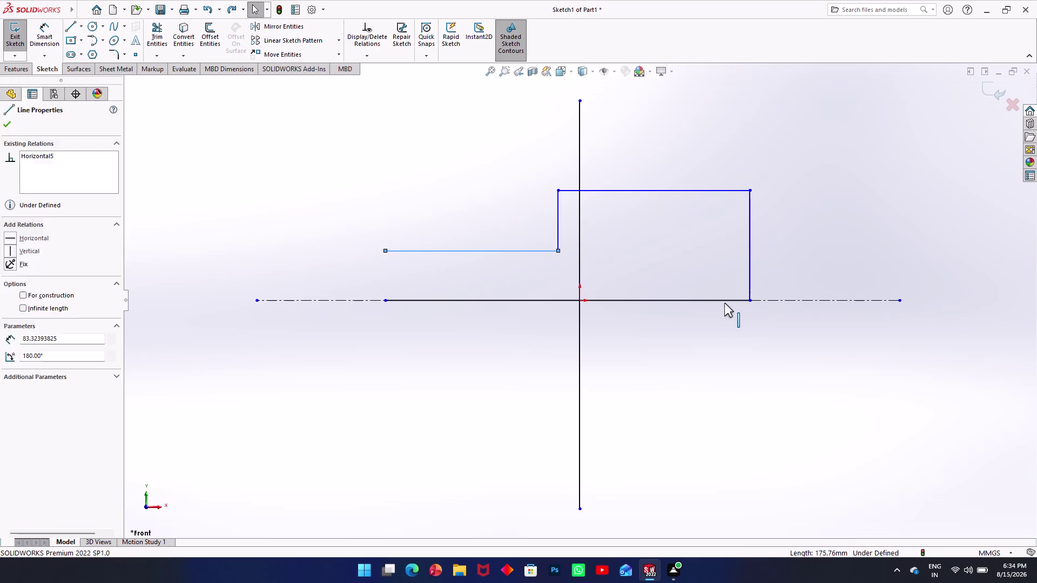
key(ctrl+z)
key(ctrl+z)
key(ctrl+z)
key(ctrl+z)
key(ctrl+z)
key(ctrl+z)
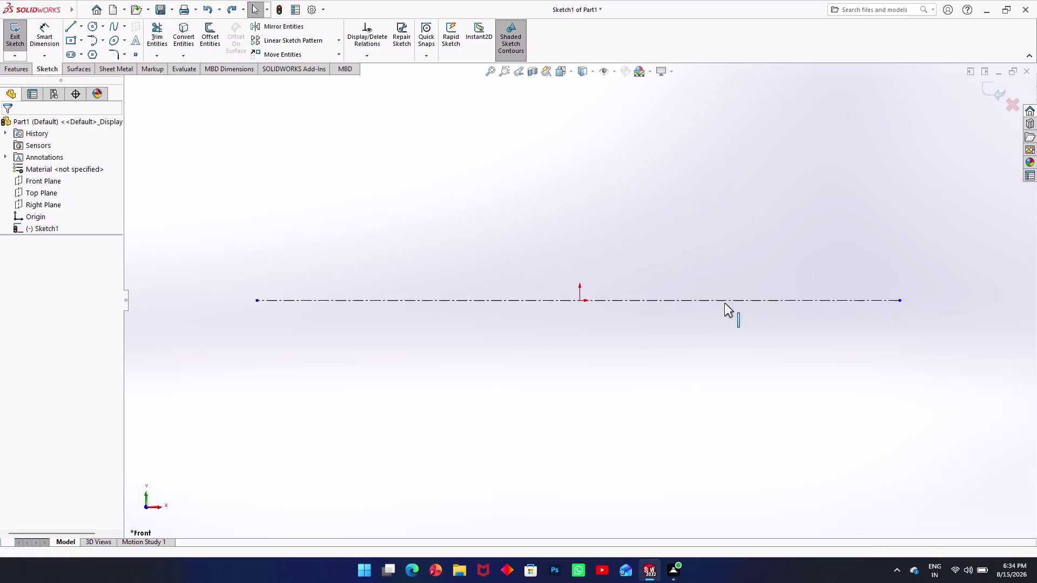
Redo three times to restore the sketch with its centerlines.
key(ctrl+y)
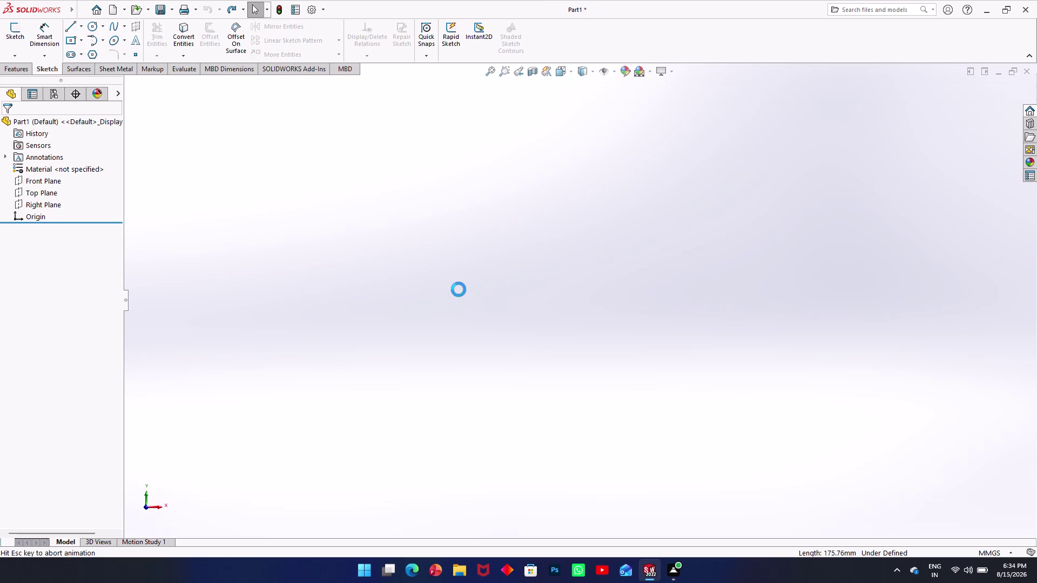
key(ctrl+y)
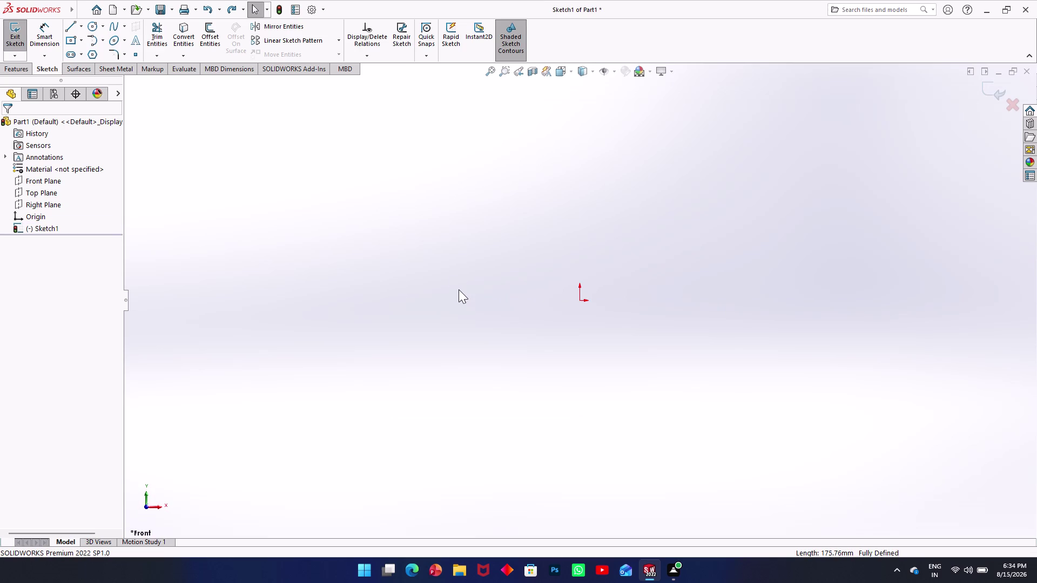
key(ctrl+y)
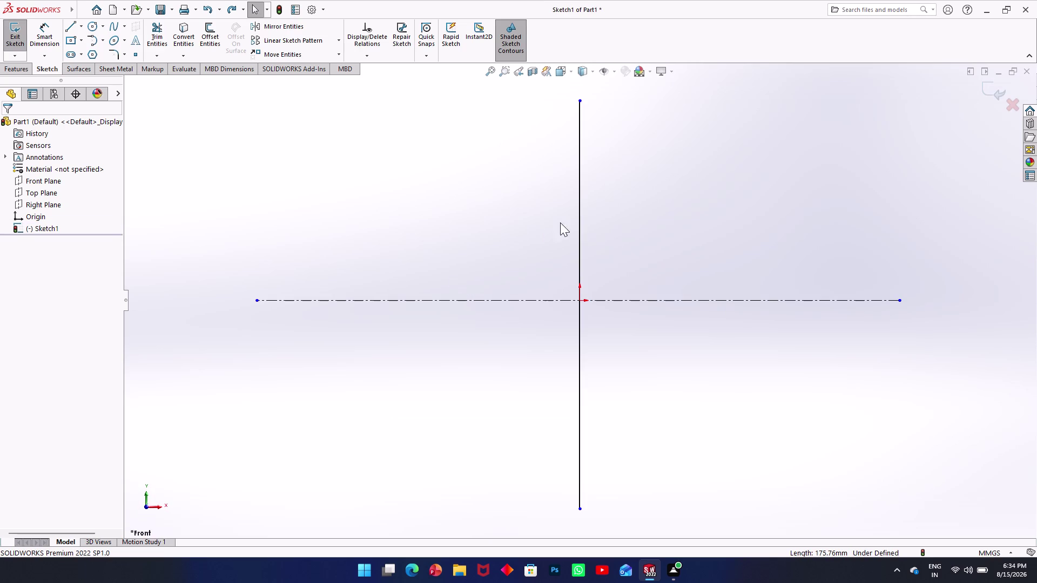
click(588, 215)
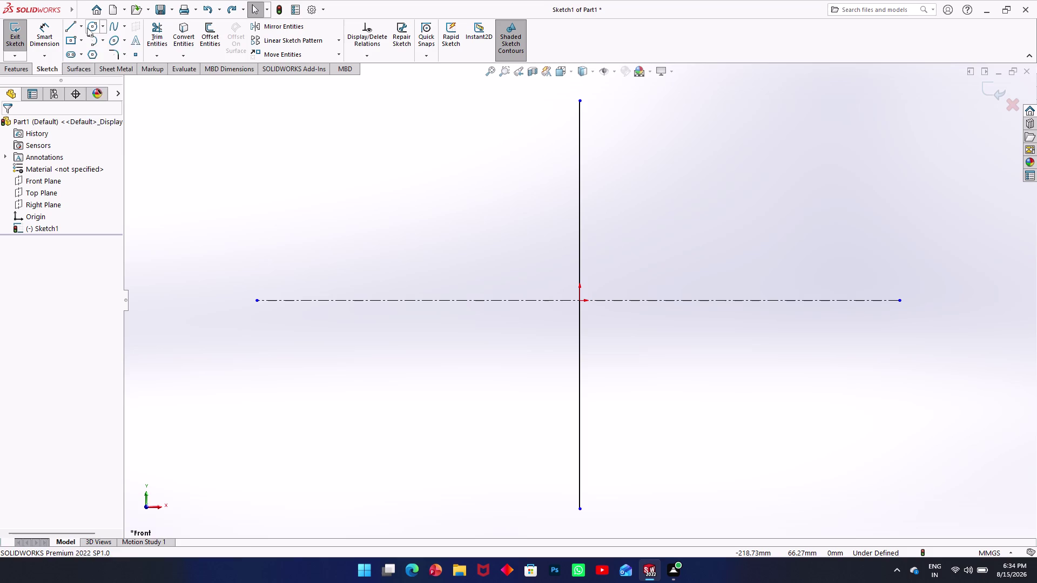
Draw the new outline's bottom, right side, top edge and step drop above the centerline.
click(578, 225)
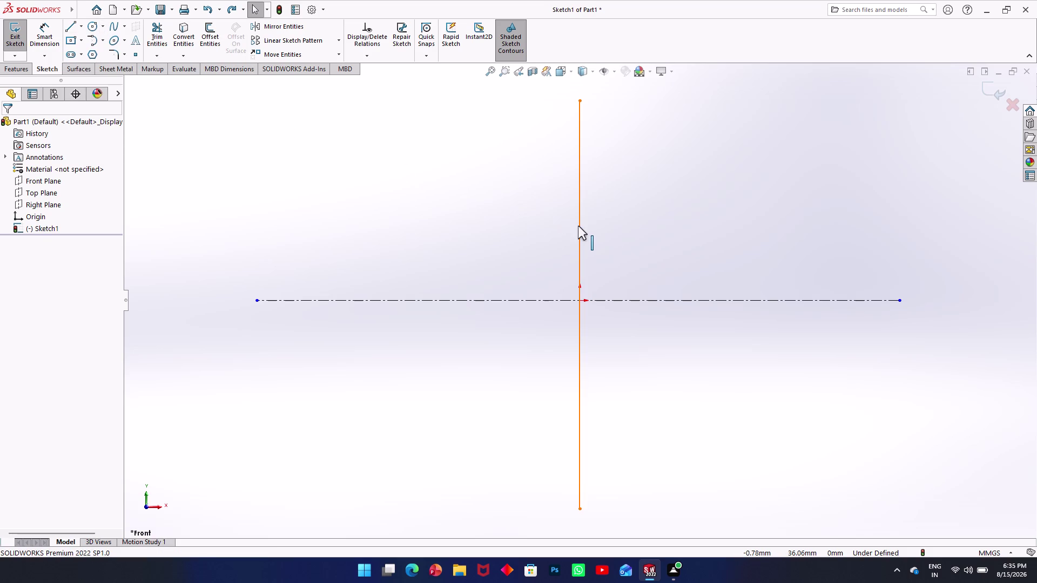
click(21, 296)
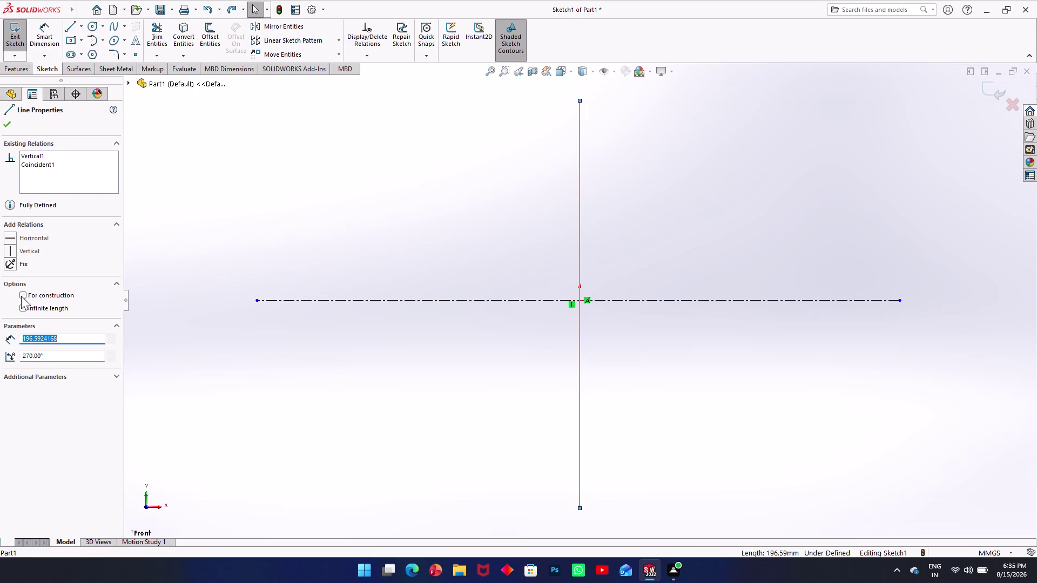
click(6, 122)
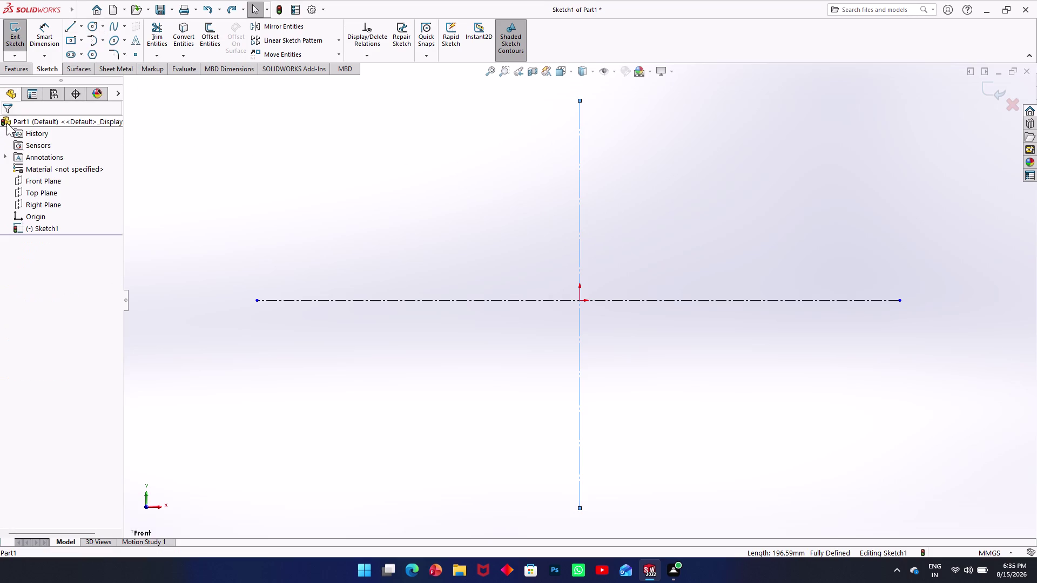
key(l)
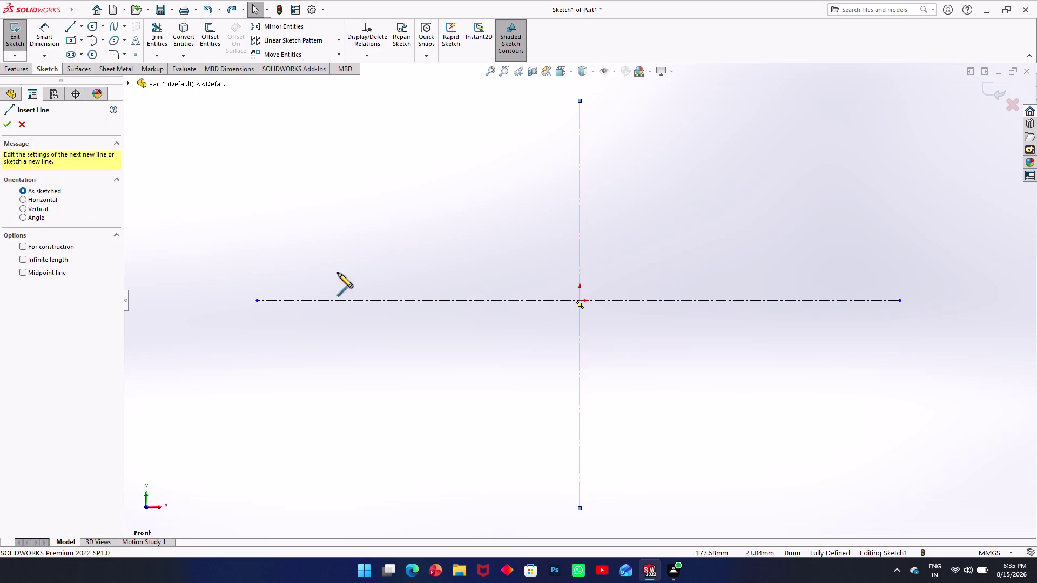
click(363, 278)
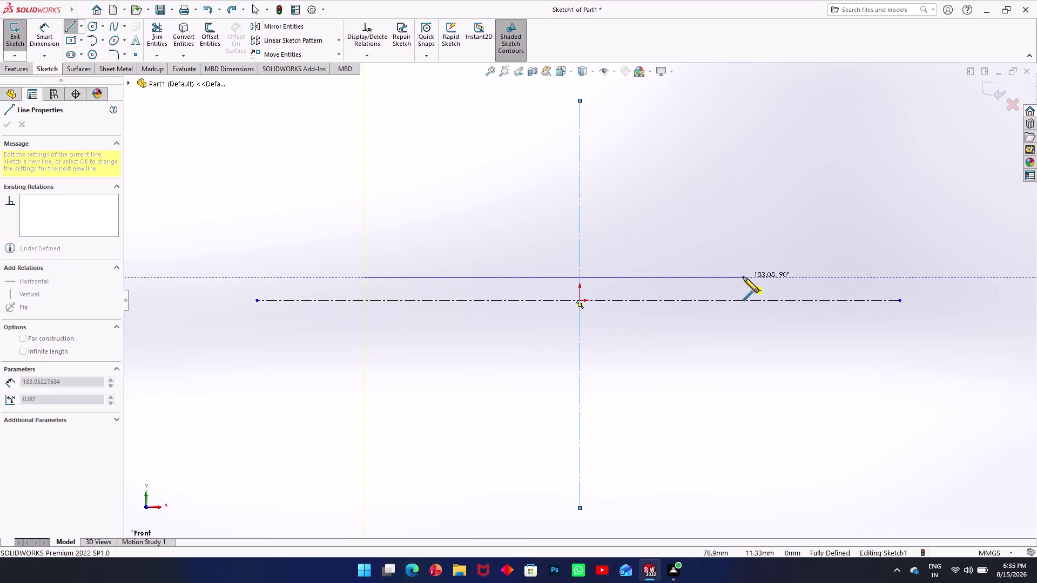
text(100)
key(Return)
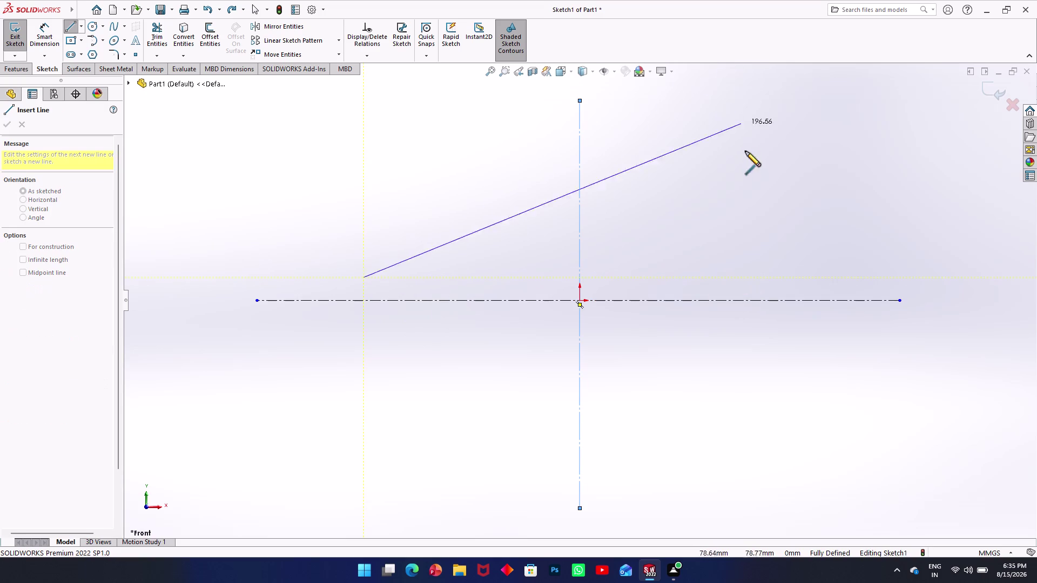
click(773, 281)
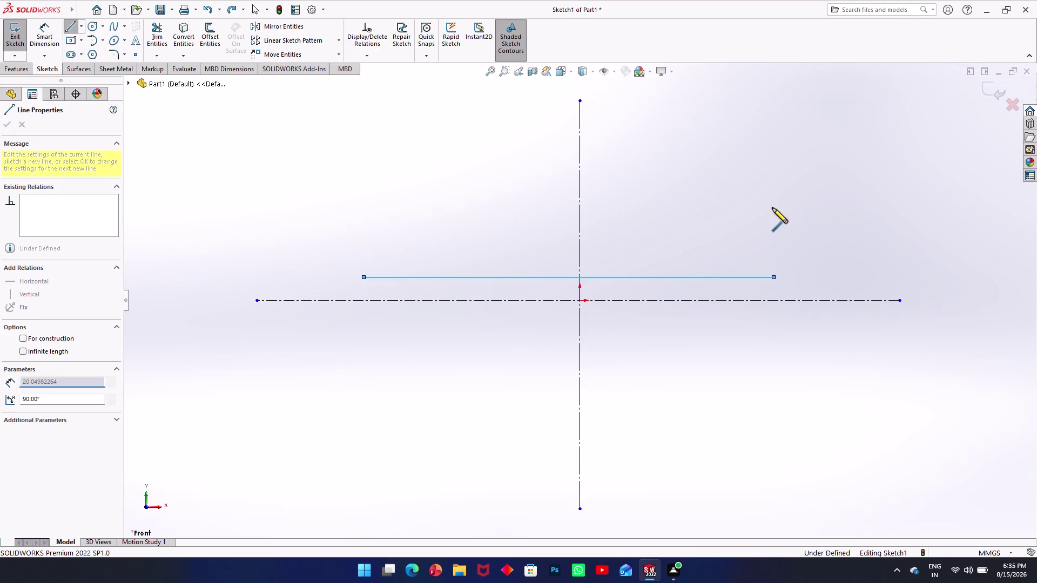
click(772, 148)
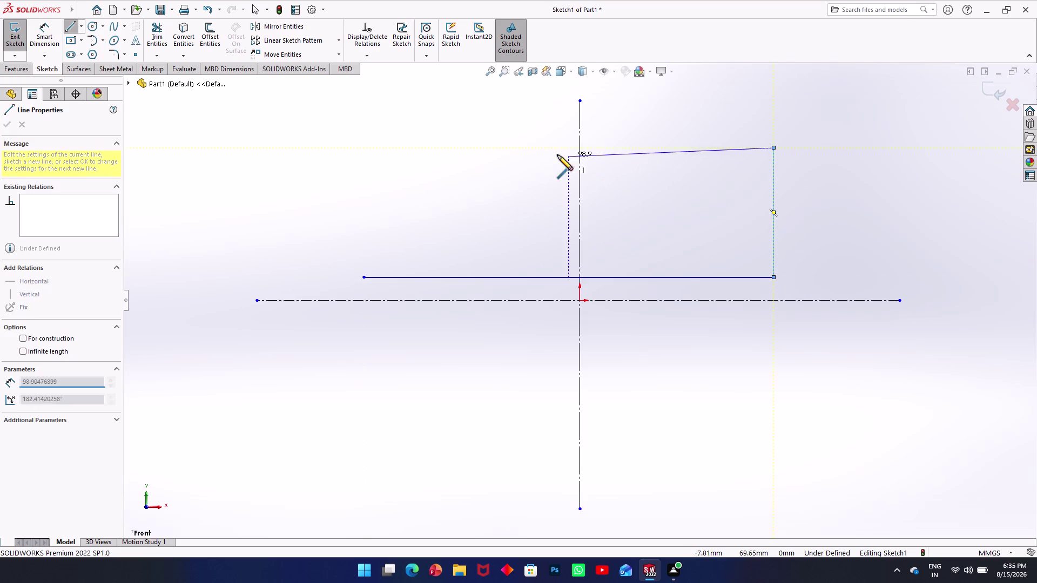
click(552, 145)
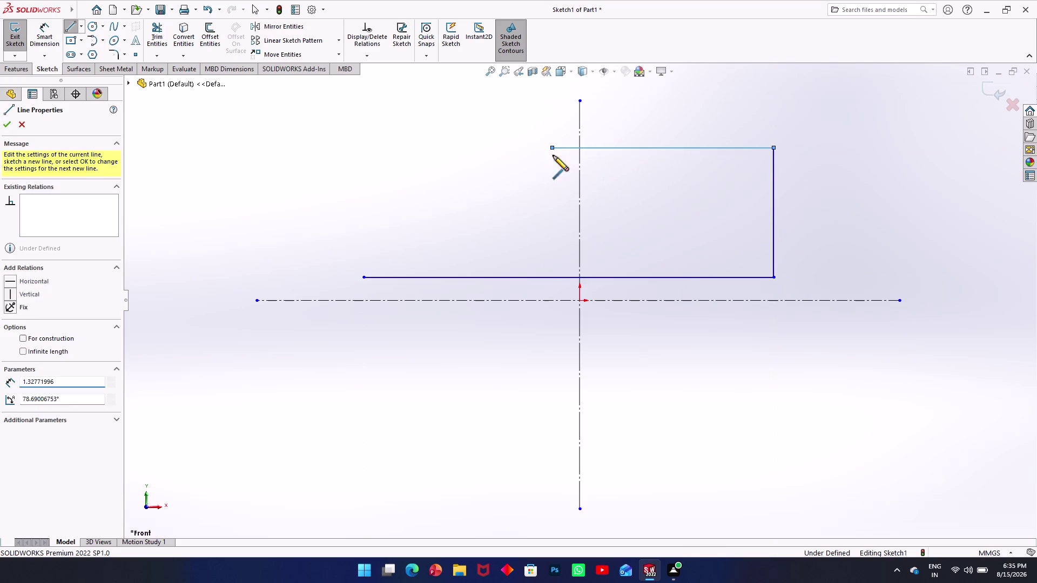
click(553, 221)
click(355, 221)
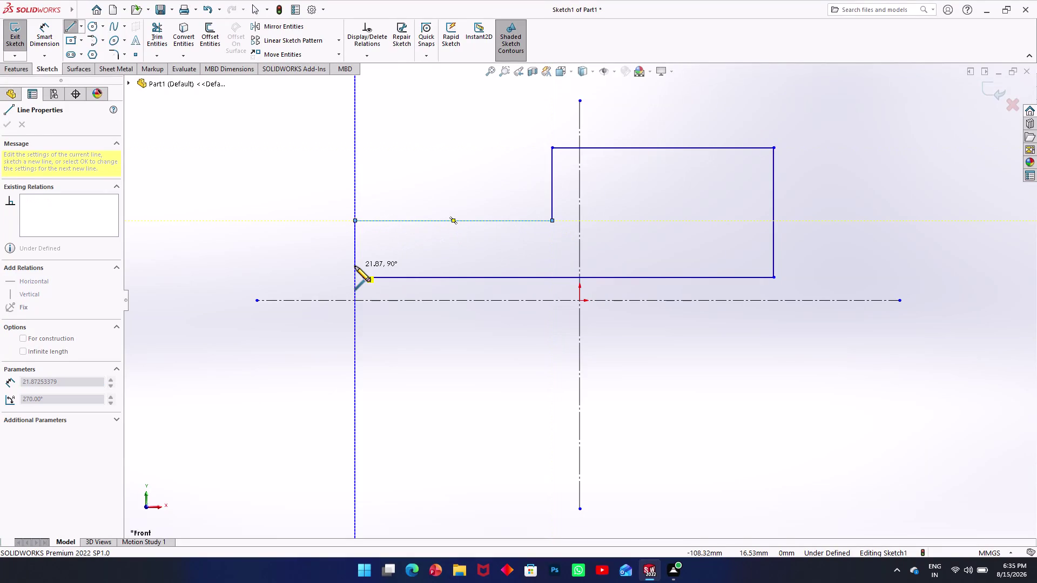
Redraw the lower step edge and close the outline at the bottom-left corner.
key(ctrl+z)
key(l)
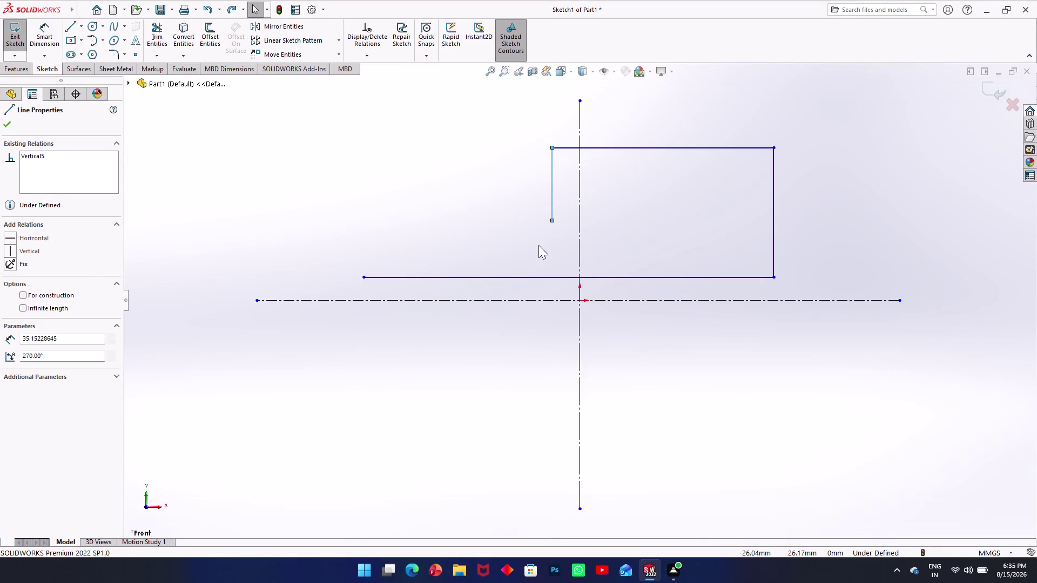
click(554, 221)
click(365, 224)
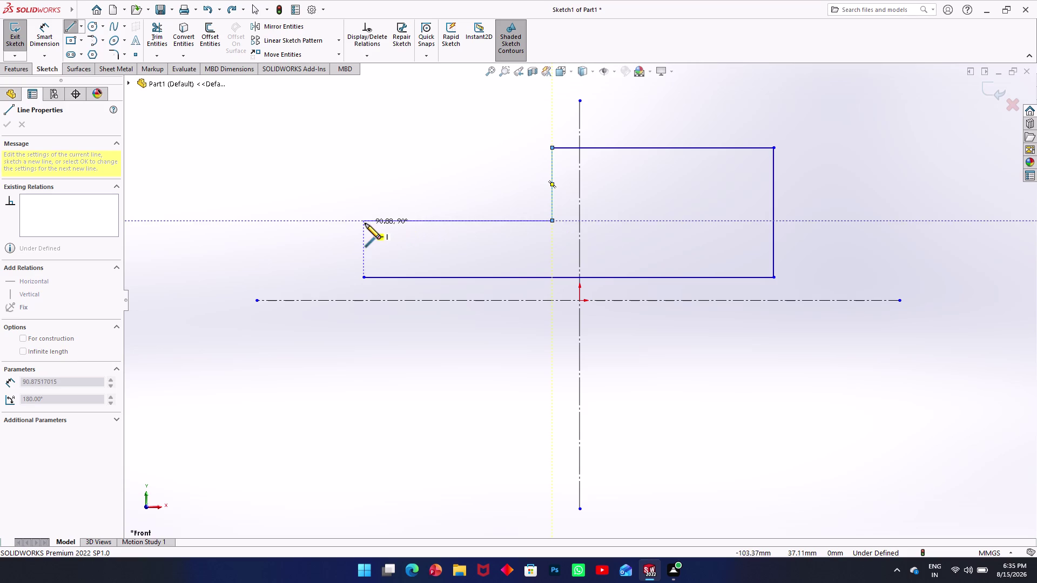
click(365, 277)
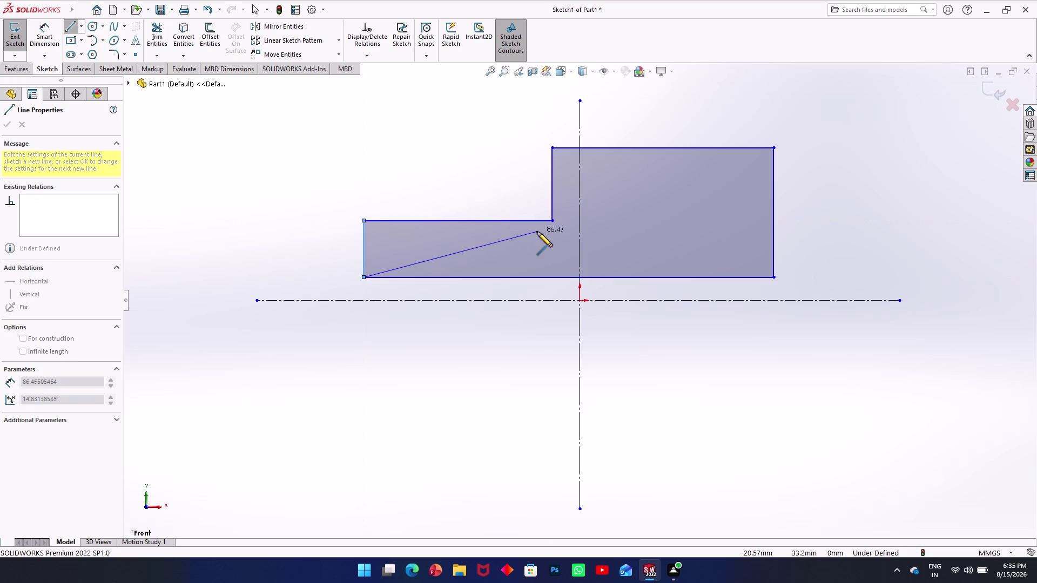
key(Escape)
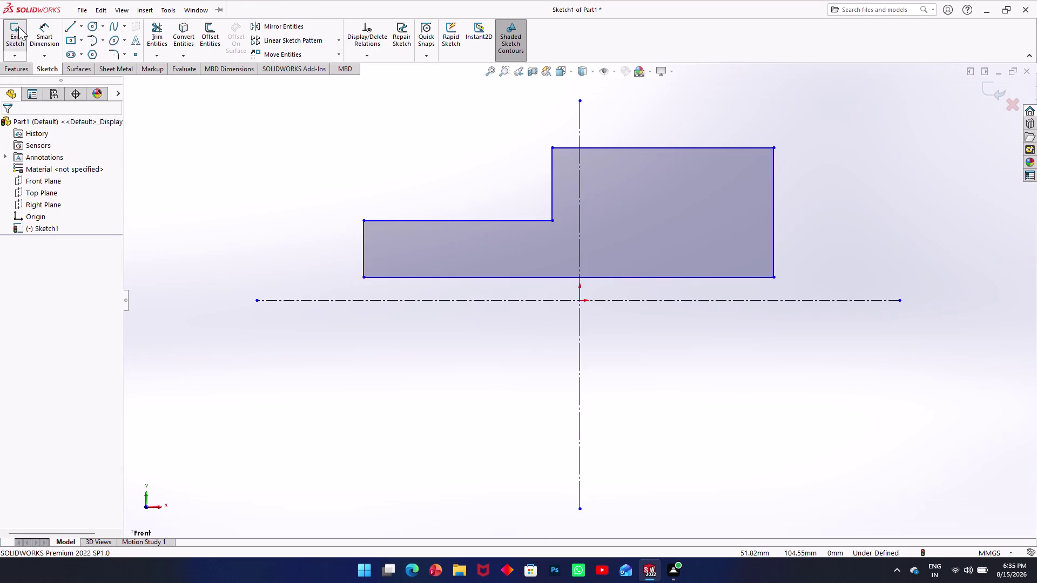
Dimension the outline's bottom edge to 100 mm.
click(37, 37)
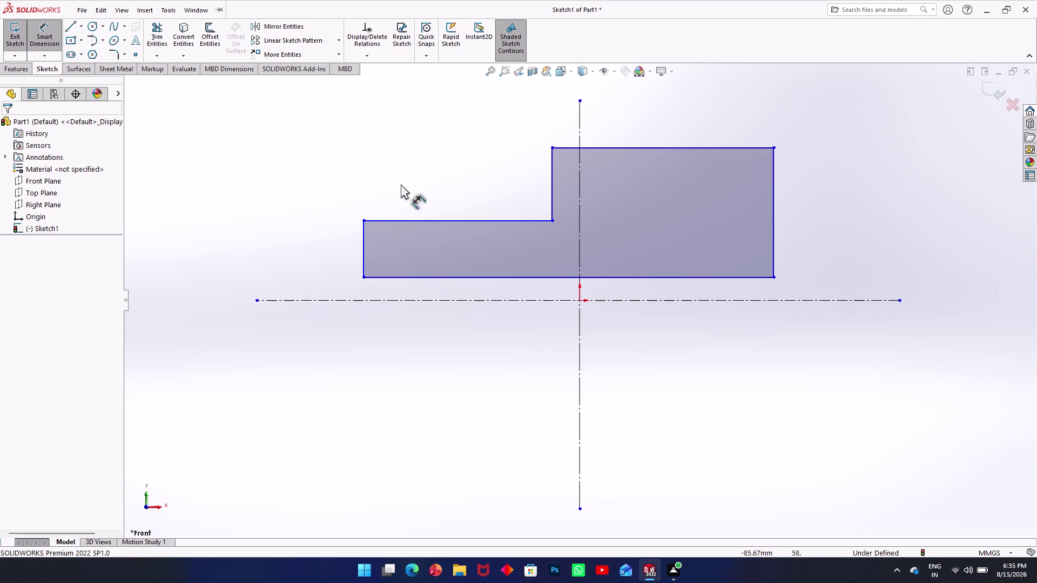
click(437, 277)
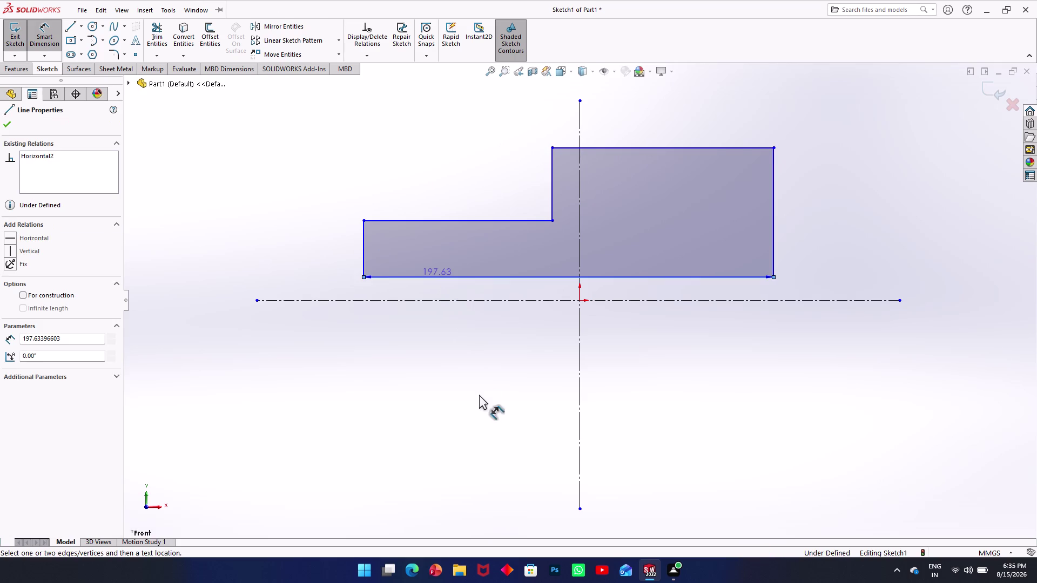
click(517, 370)
text(1)
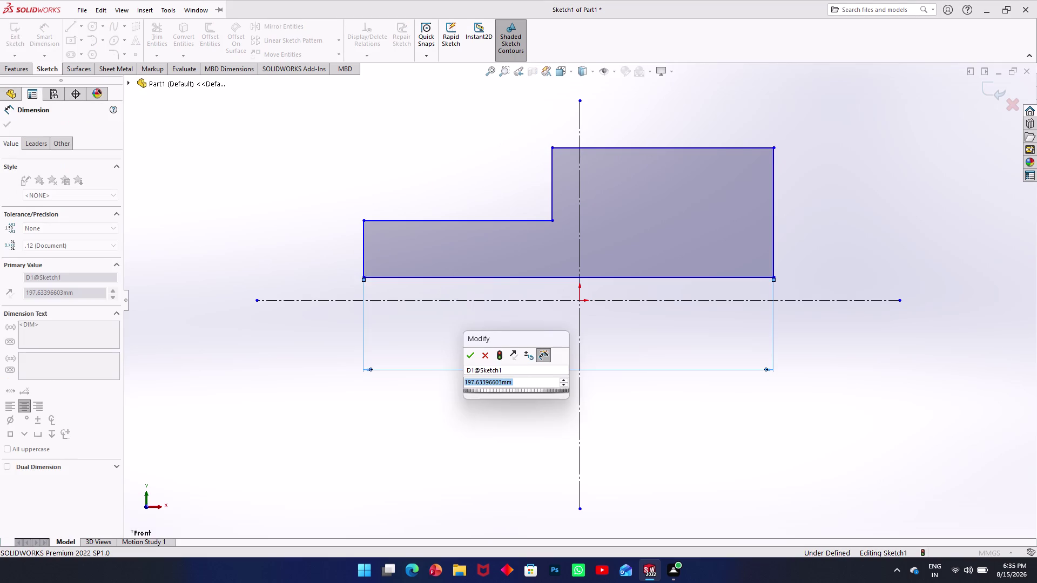
text(00)
key(Return)
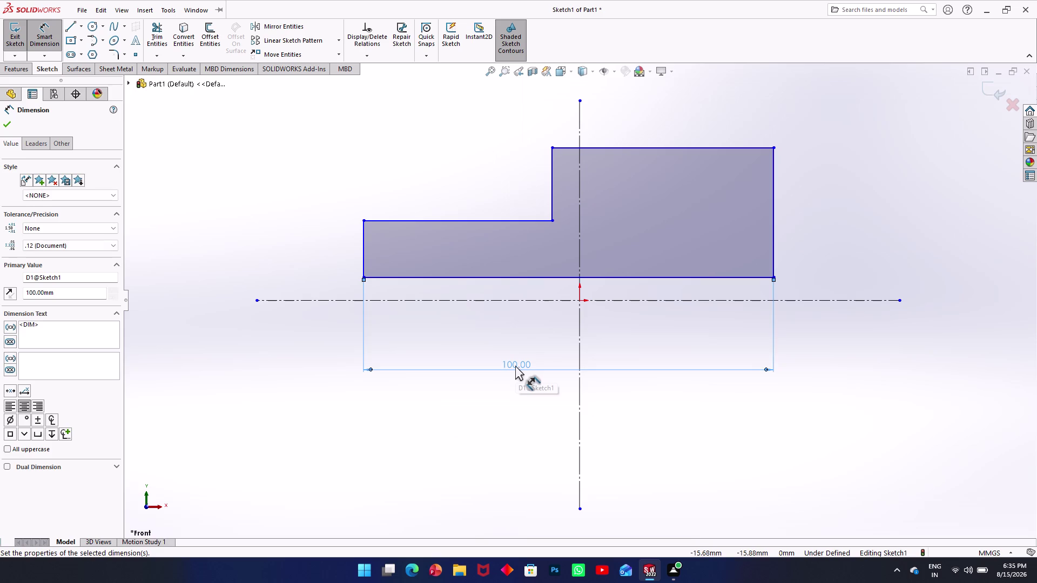
key(Escape)
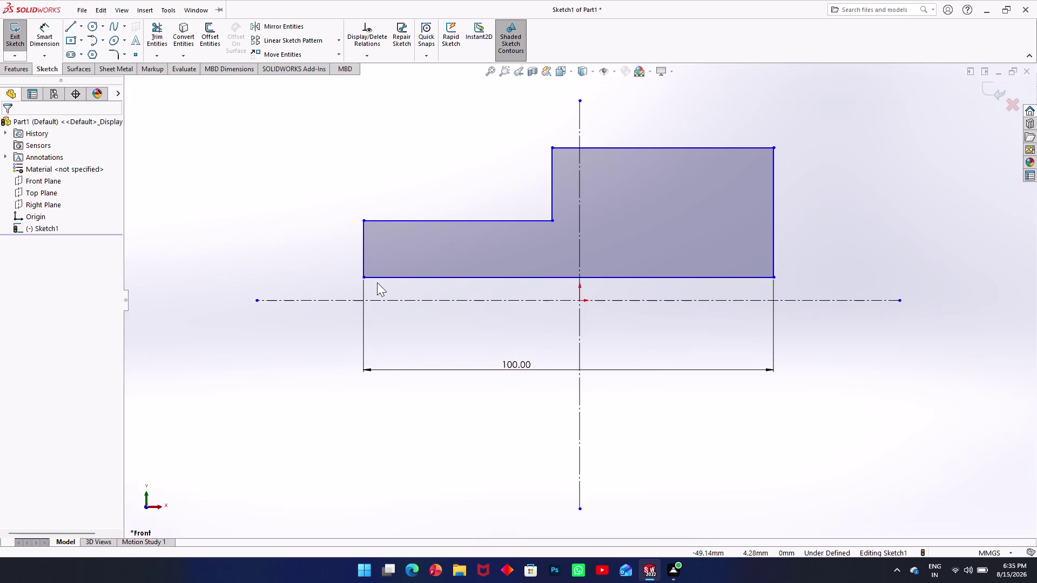
Make the left and right edges symmetric about the vertical centerline.
click(364, 265)
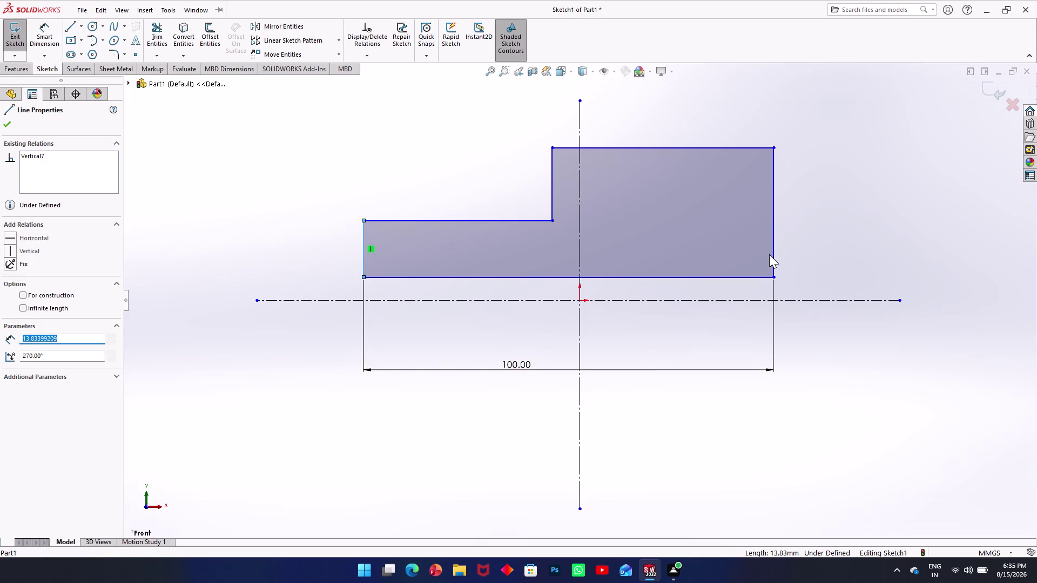
click(773, 255)
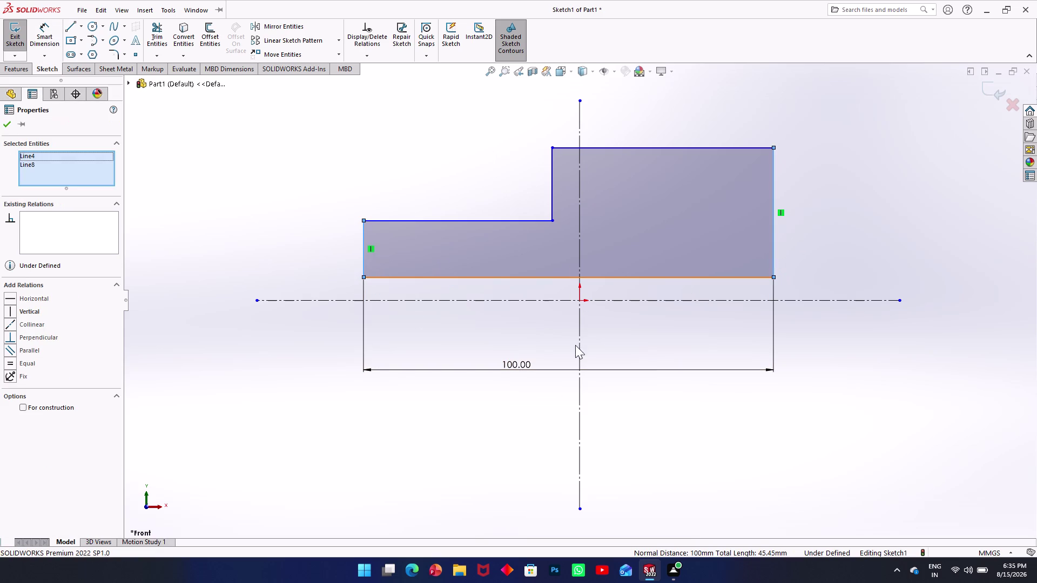
click(578, 353)
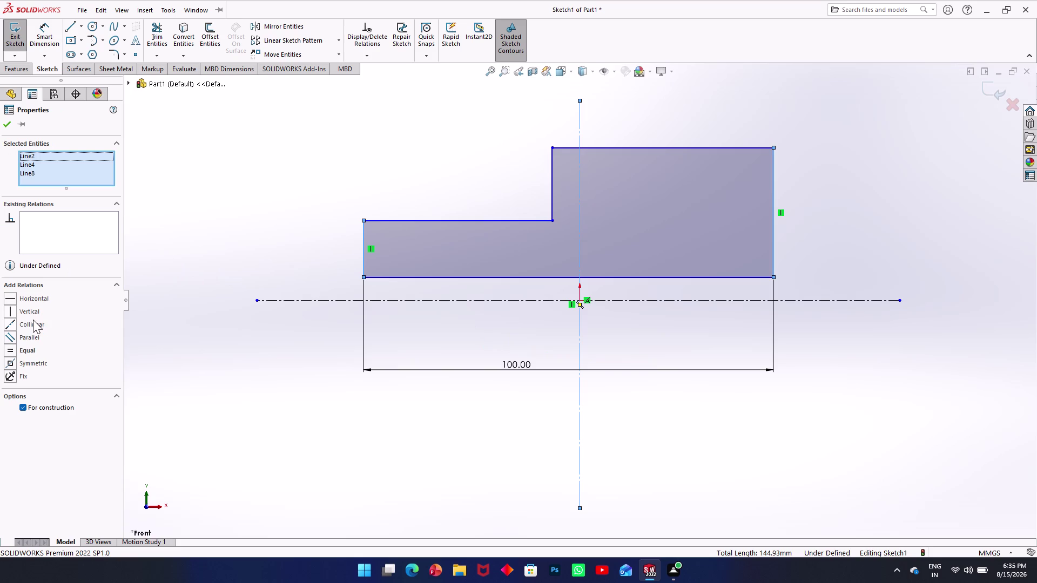
click(13, 362)
click(167, 134)
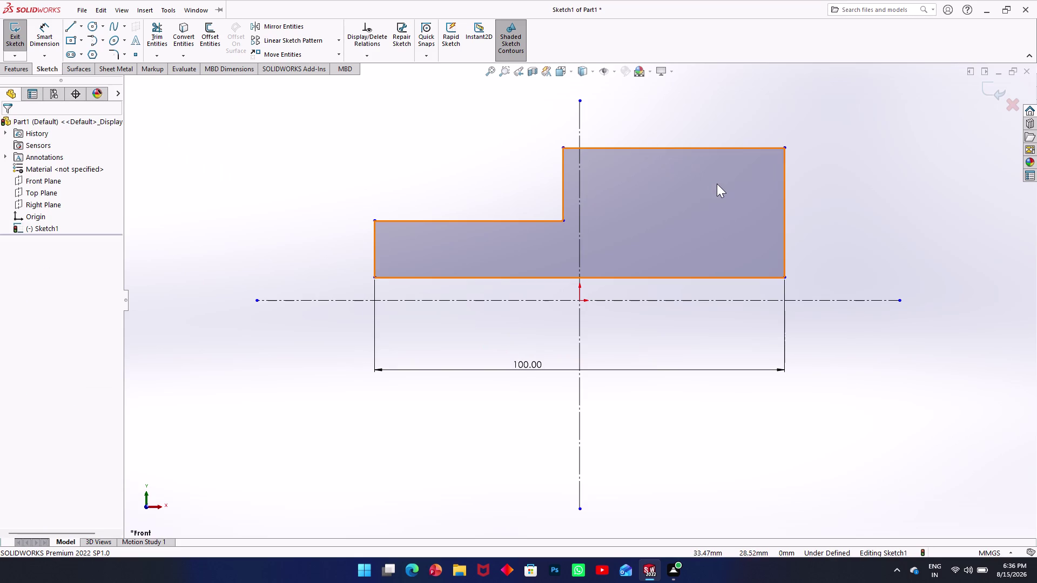
click(42, 45)
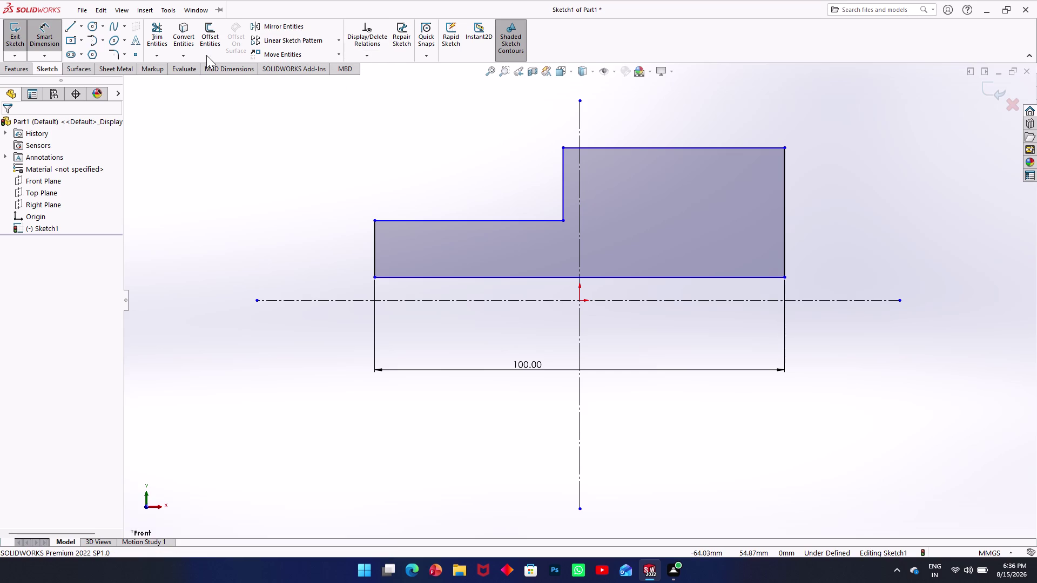
Add the 57 mm top width, 30 mm step height and 50 mm overall height dimensions.
click(640, 147)
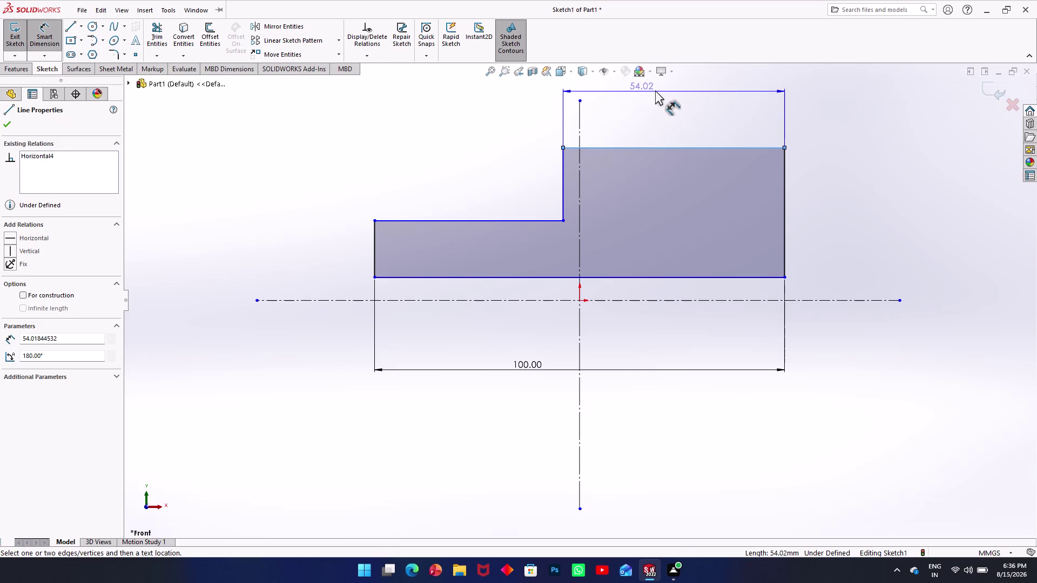
click(667, 104)
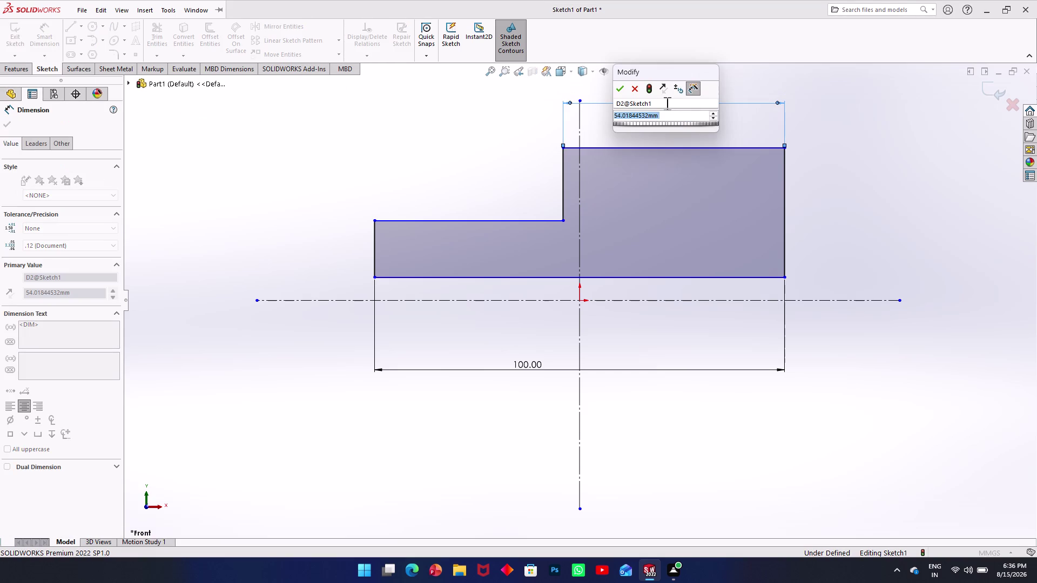
text(57)
key(Return)
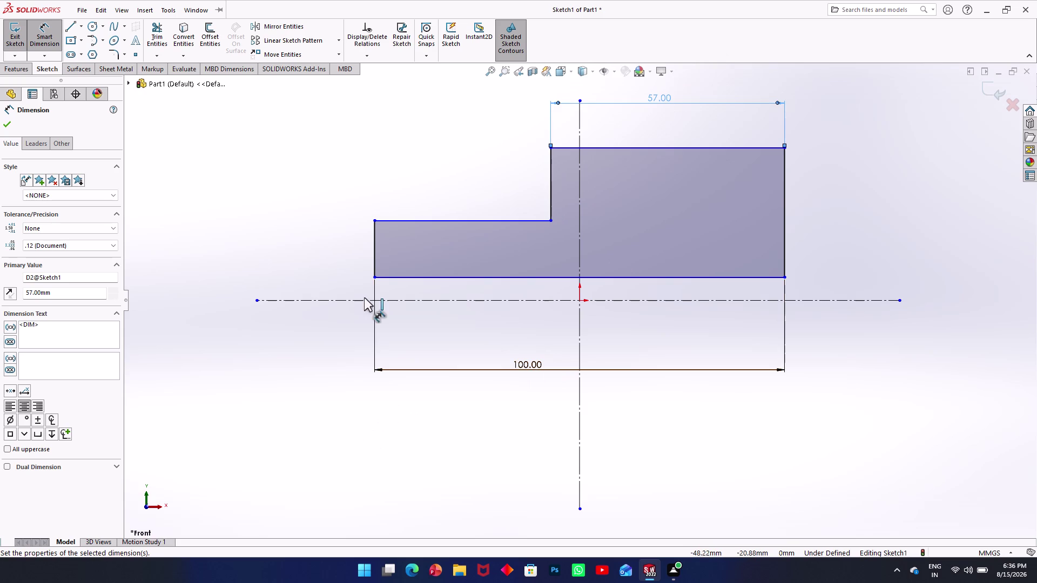
click(374, 252)
click(341, 253)
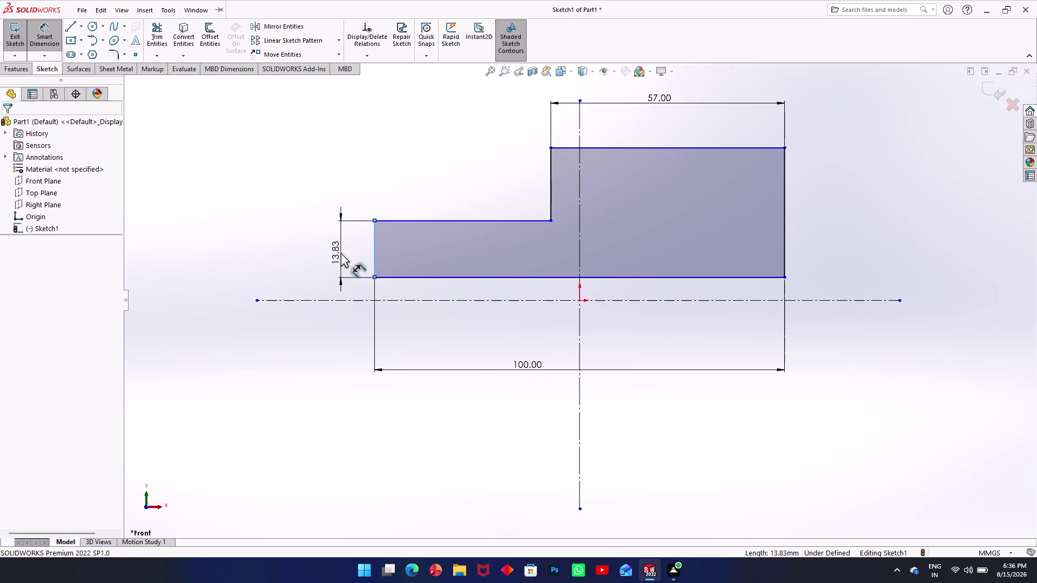
text(30)
key(Return)
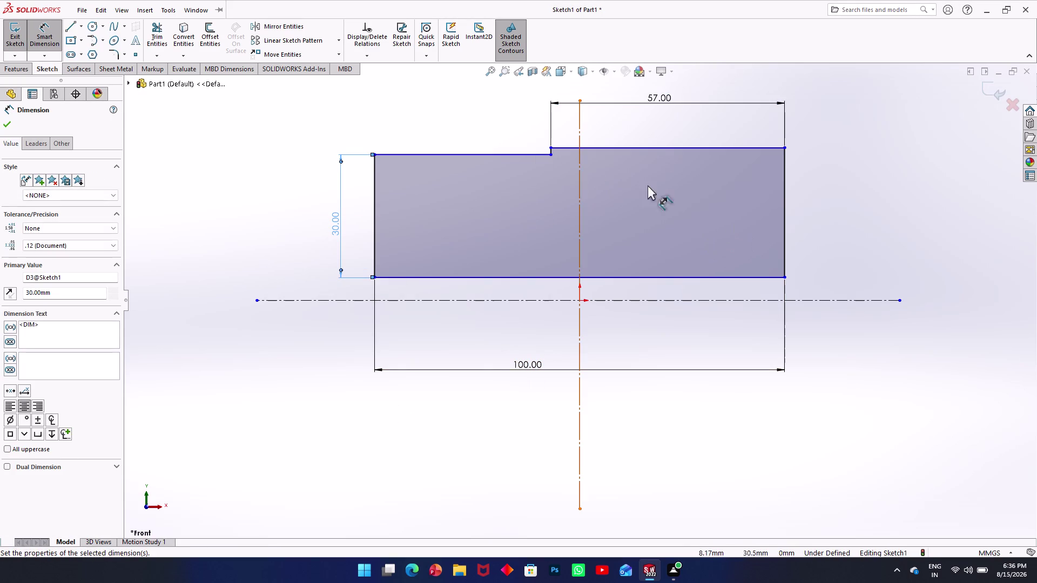
click(784, 245)
click(875, 238)
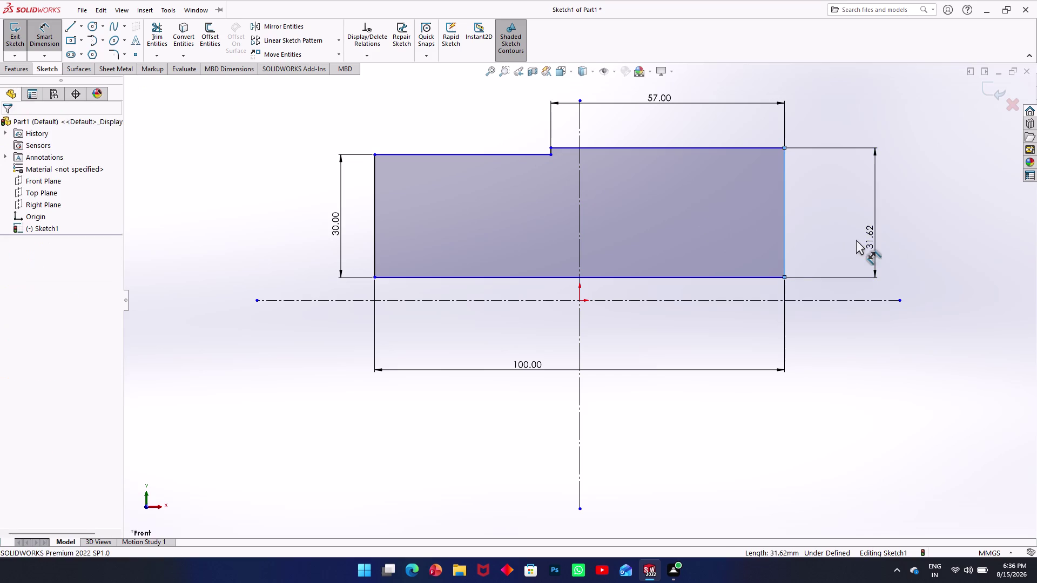
text(50)
key(Return)
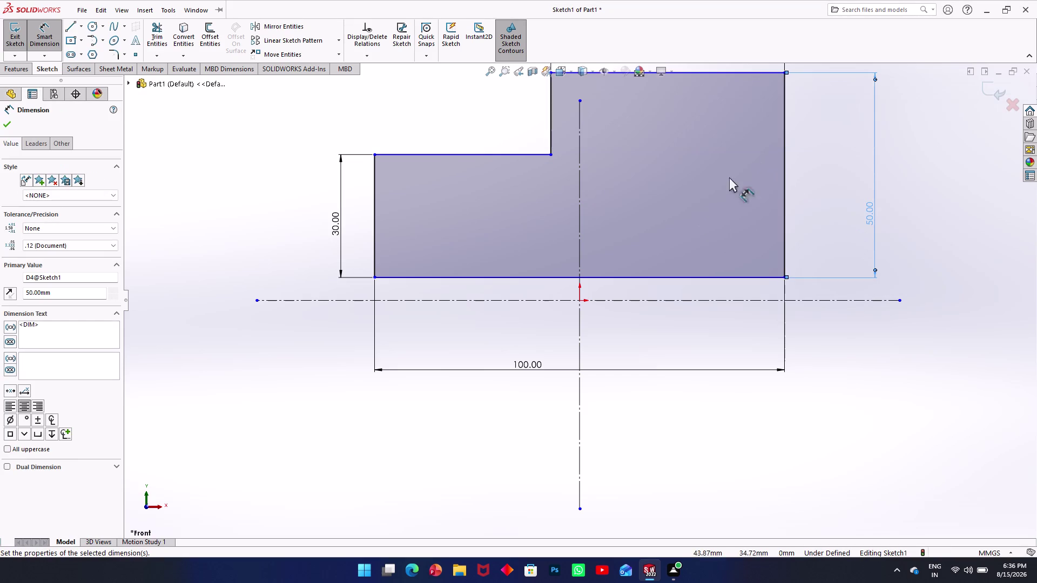
click(190, 189)
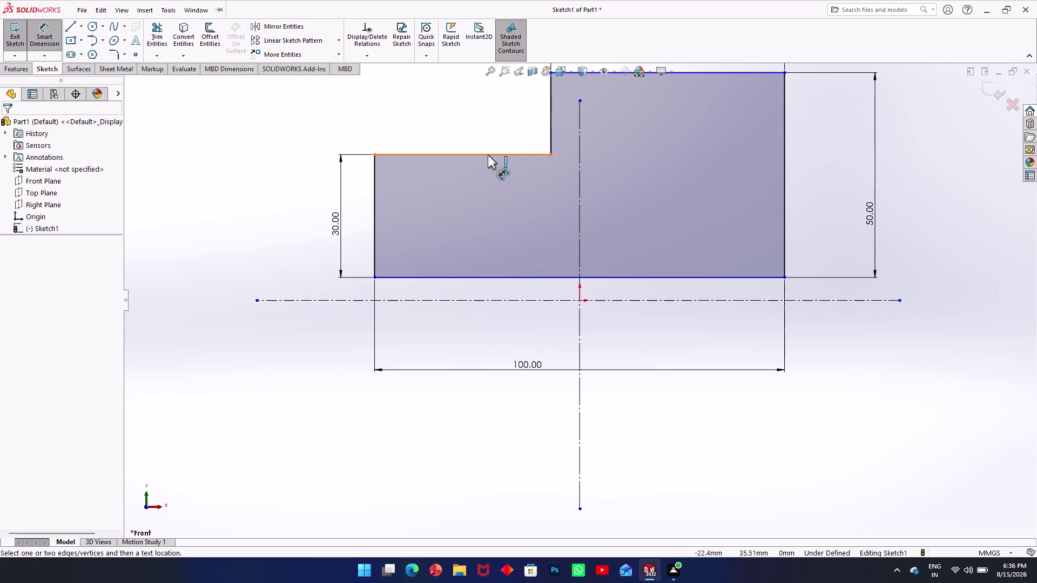
Keep the 35.60 step height as a reference, return to Front view, and exit the sketch.
click(488, 155)
click(485, 298)
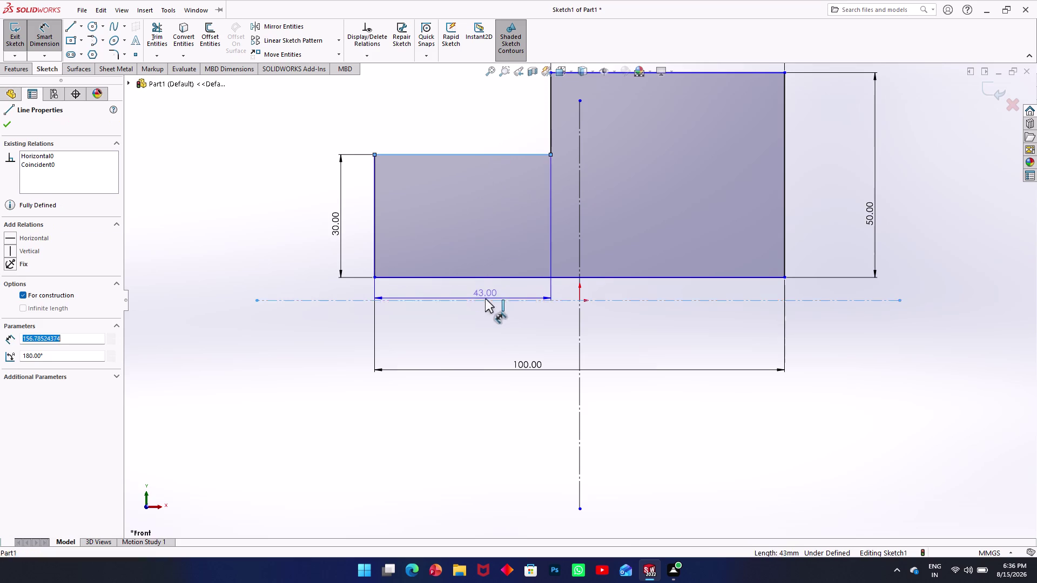
click(287, 220)
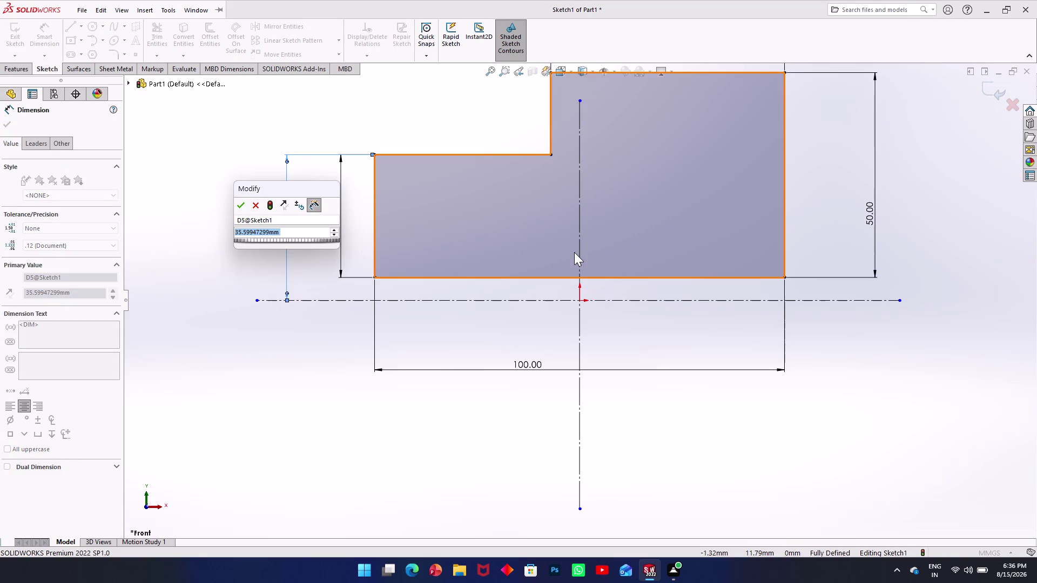
key(ctrl+z)
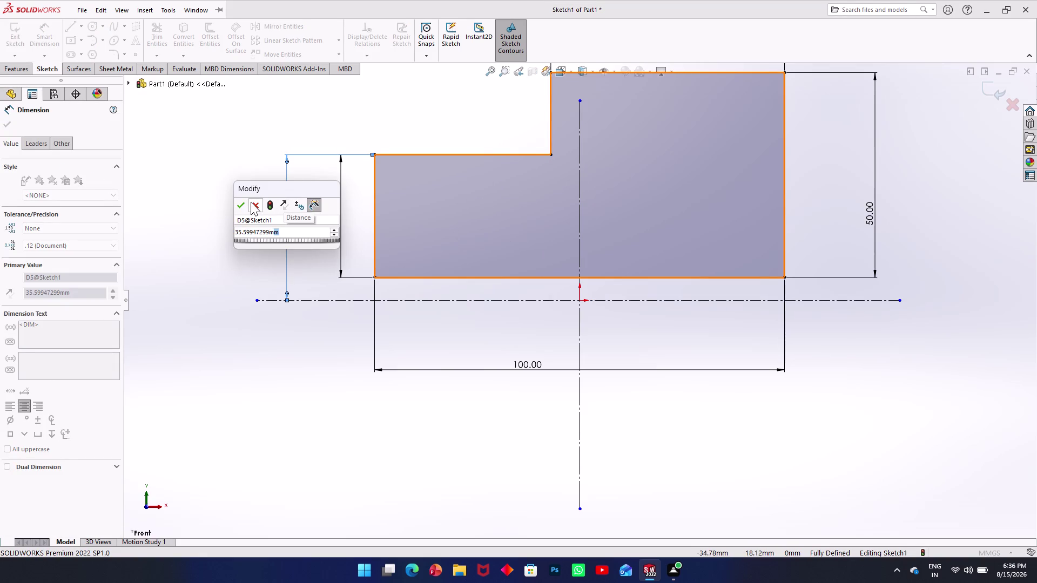
click(251, 202)
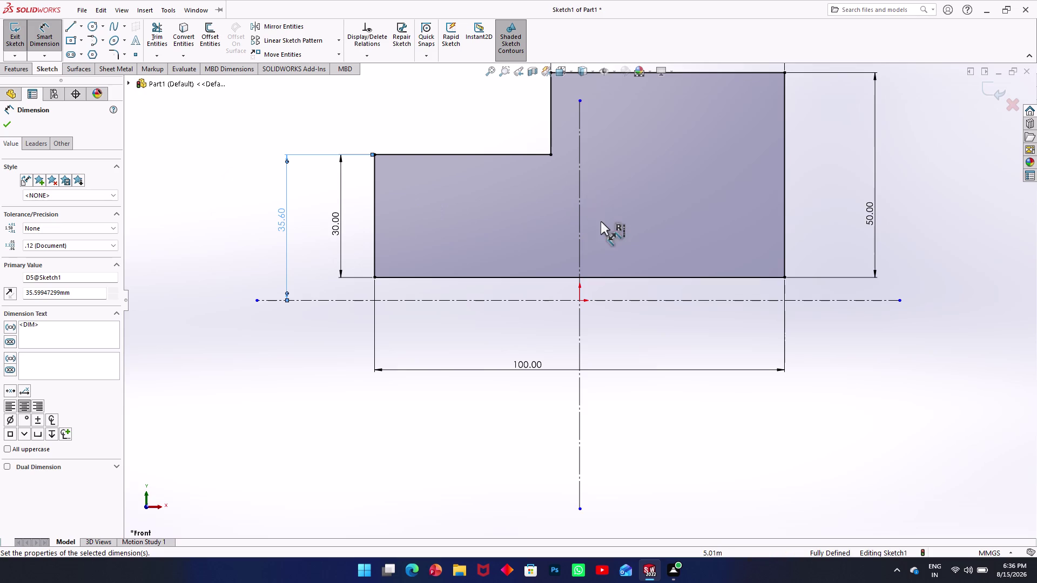
middle_drag(606, 223, 579, 344)
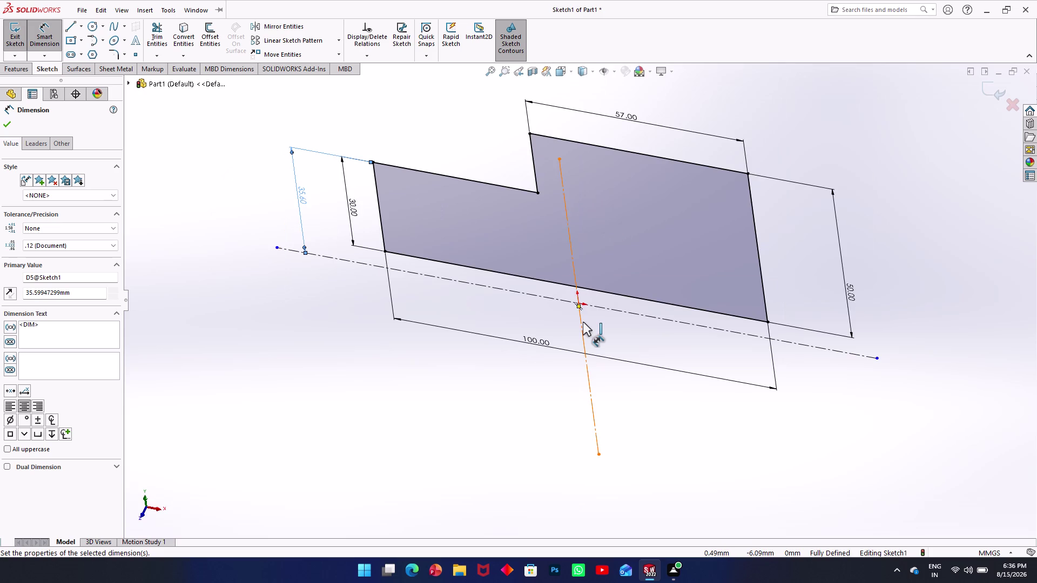
key(ctrl+8)
scroll(down, 3)
scroll(down, 3)
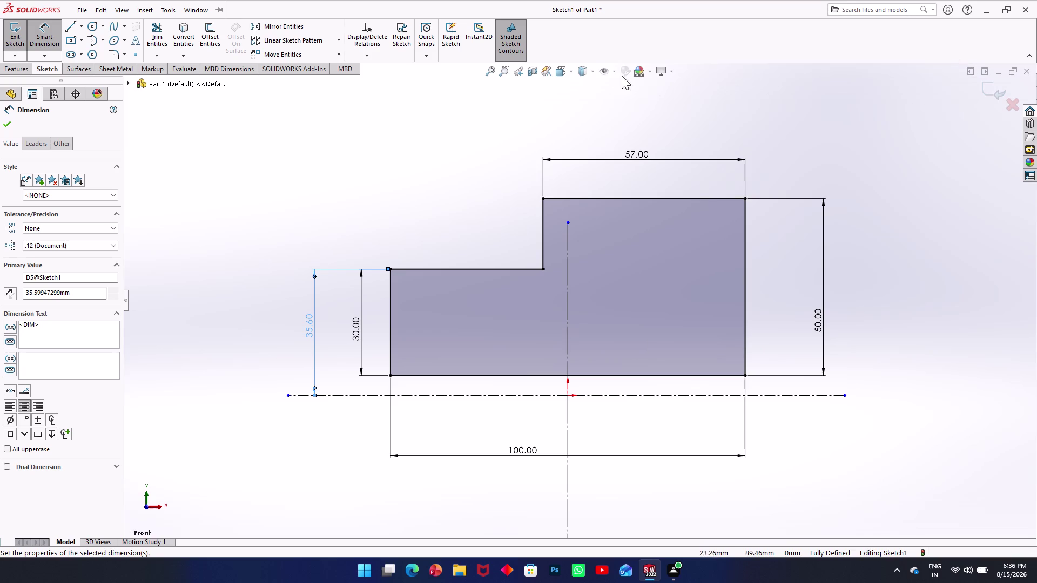
click(10, 40)
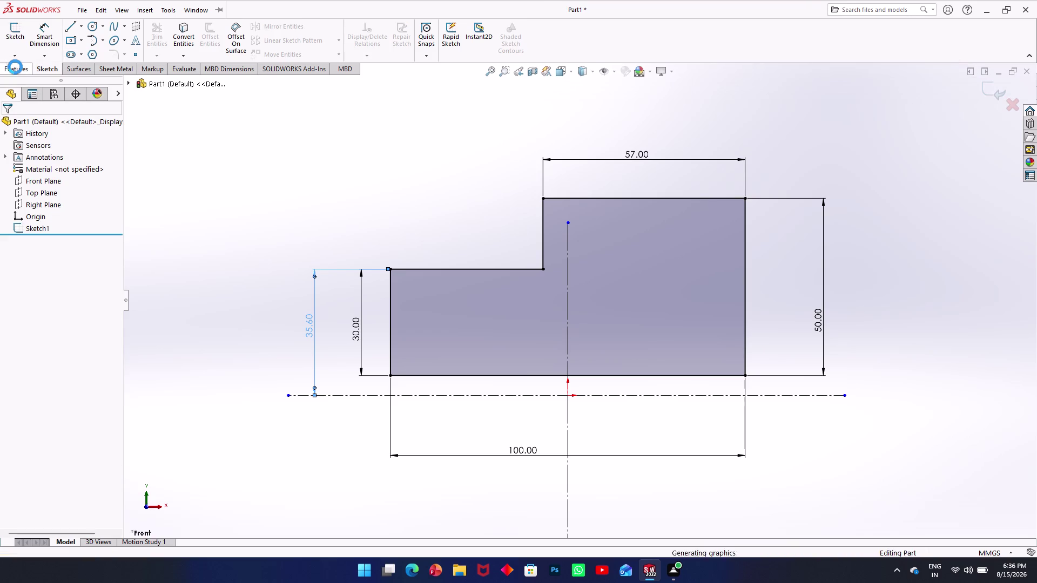
Extrude Sketch1 into Boss-Extrude1, 60 mm with Mid Plane.
click(15, 67)
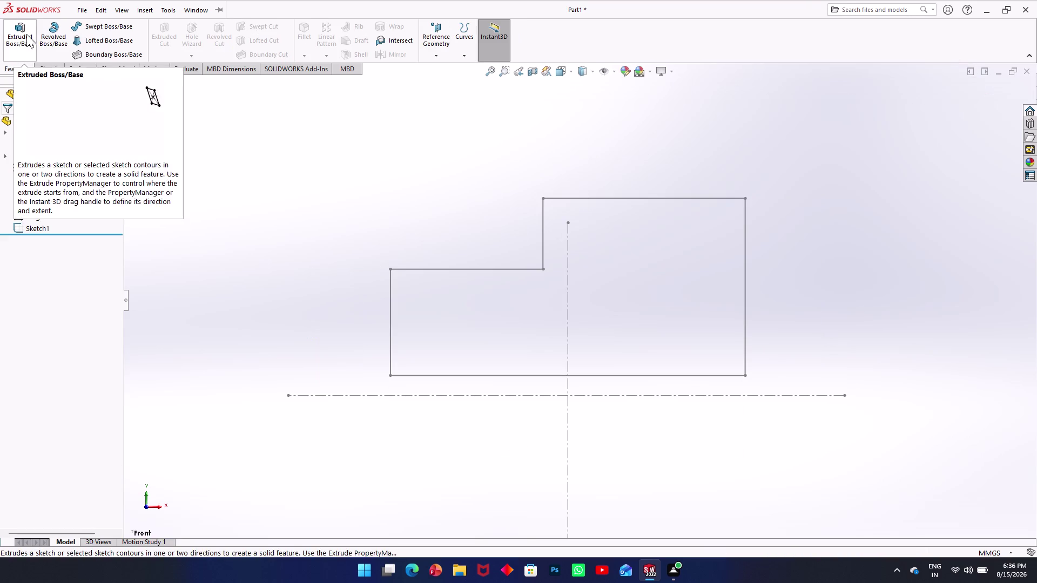
click(24, 31)
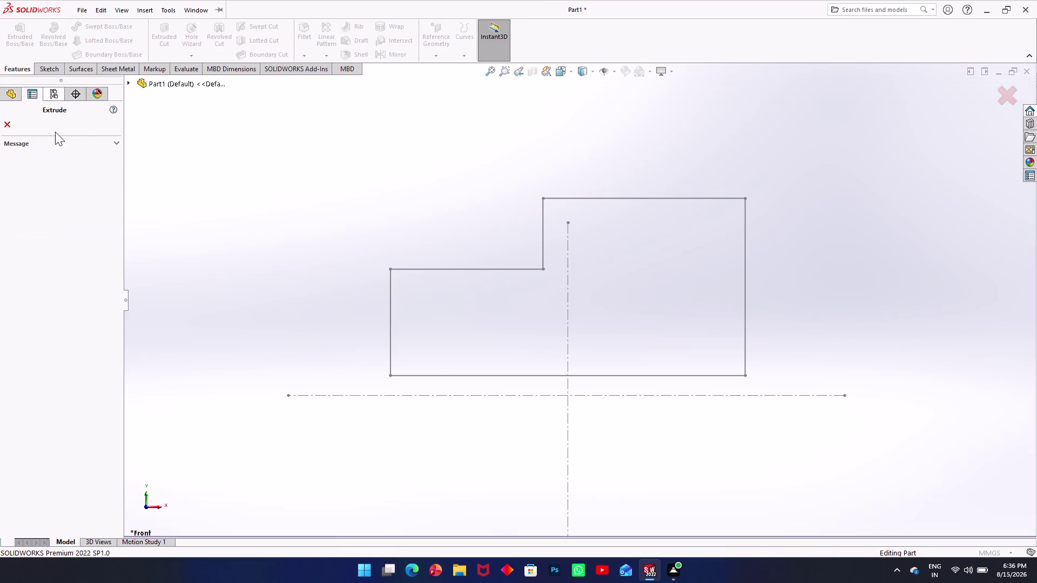
click(129, 84)
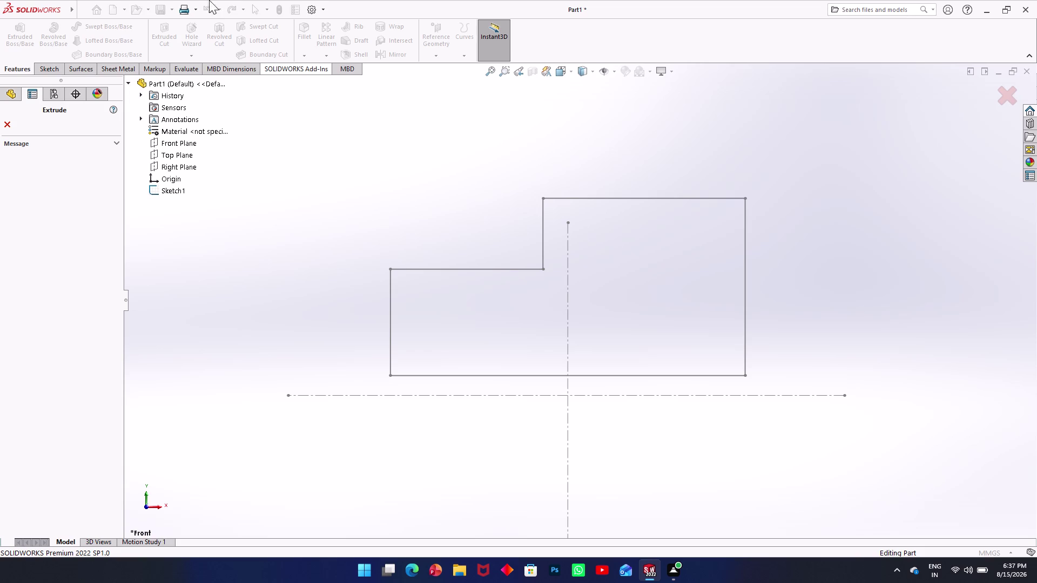
click(163, 187)
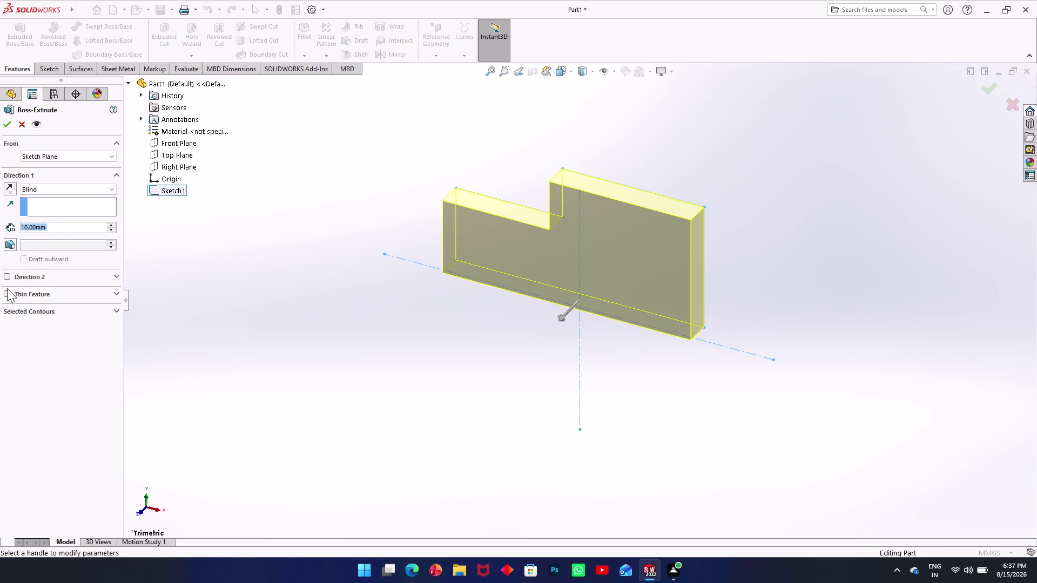
click(65, 185)
click(47, 231)
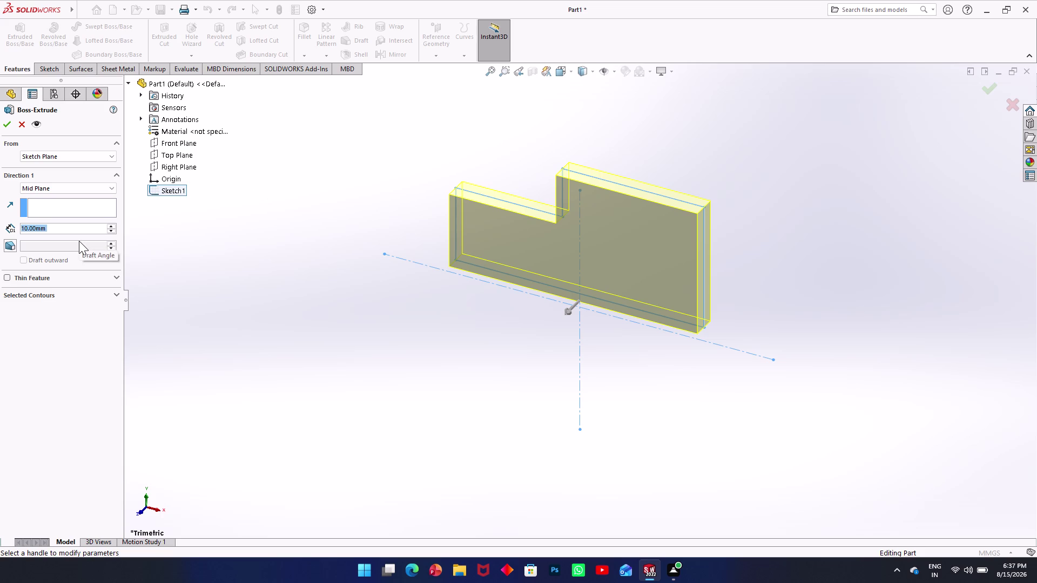
text(60)
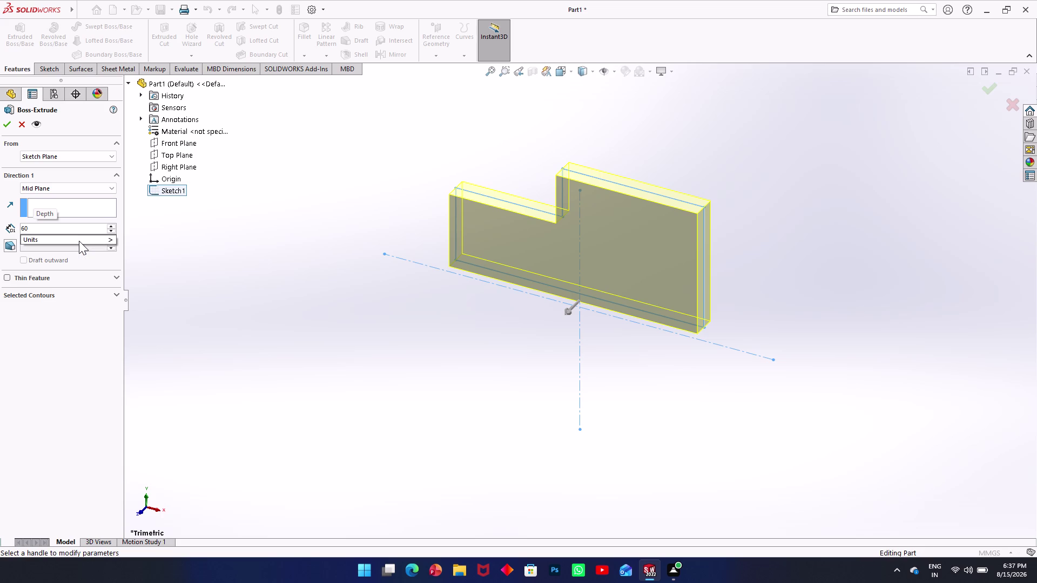
key(Return)
click(8, 125)
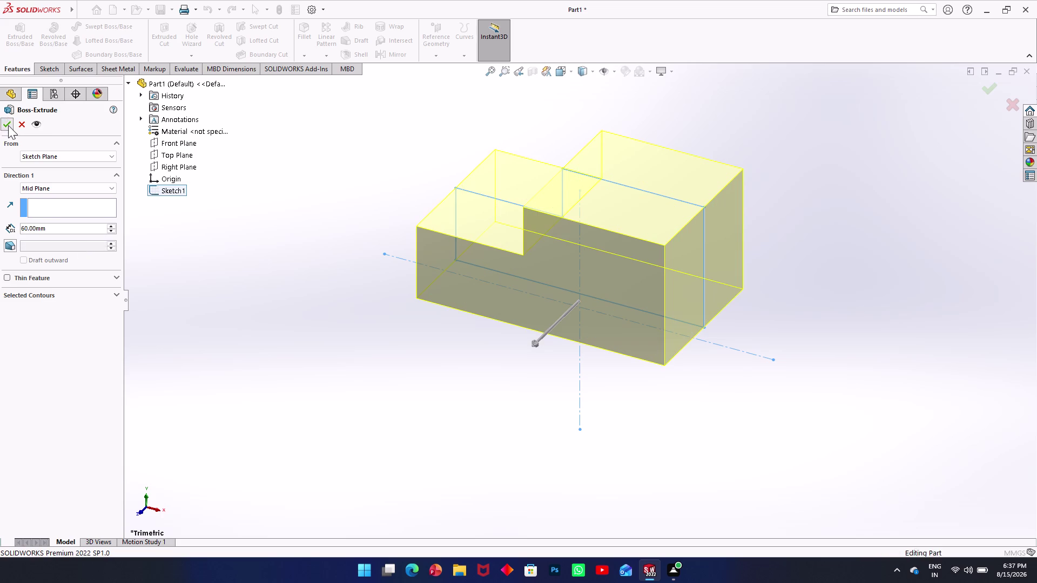
click(441, 499)
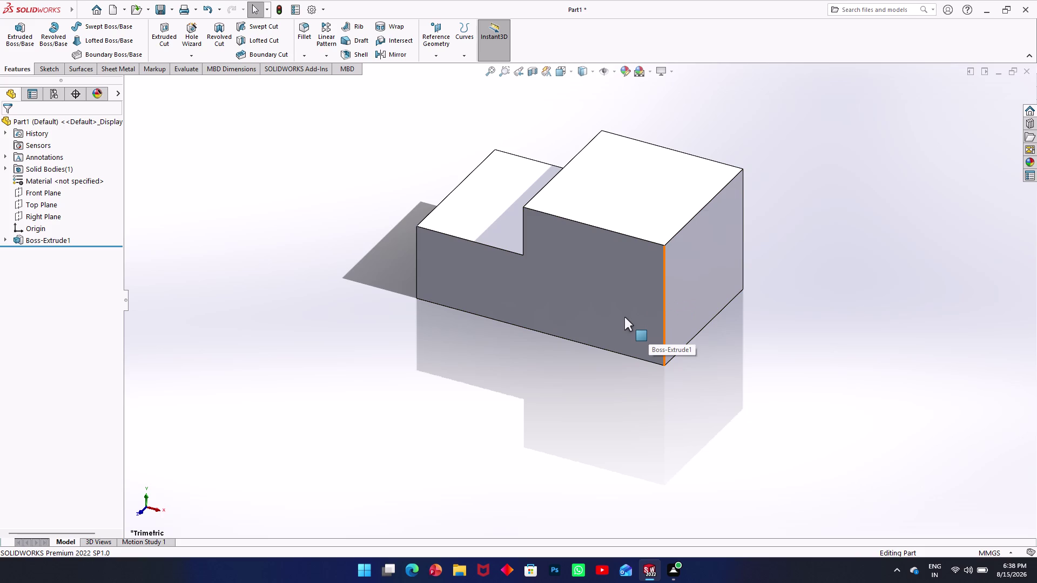
Inspect the finished block, toggle the Sketch and Features tabs, then start a shell on the upper top face.
scroll(up, 3)
click(620, 222)
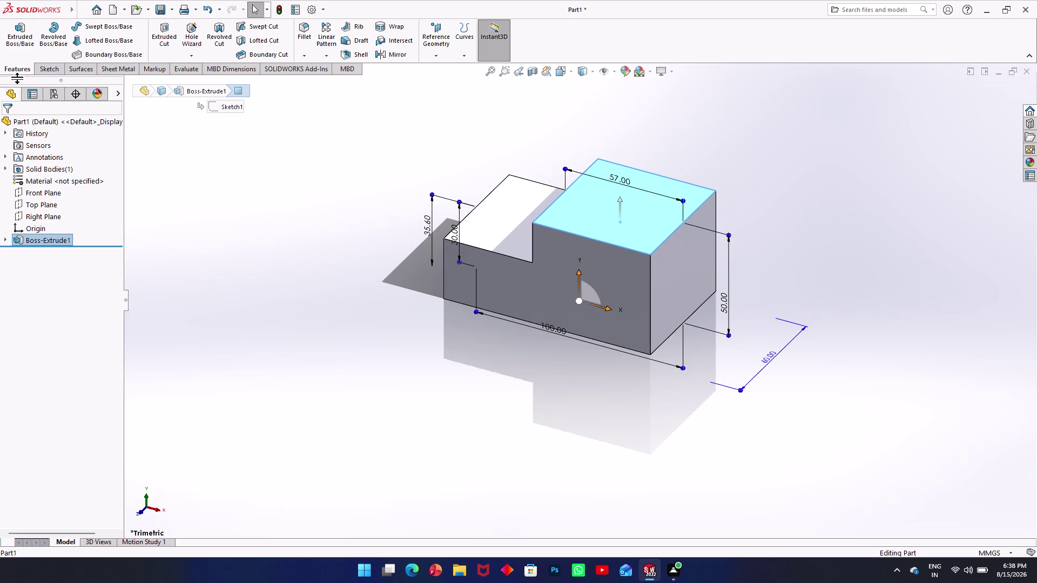
click(52, 65)
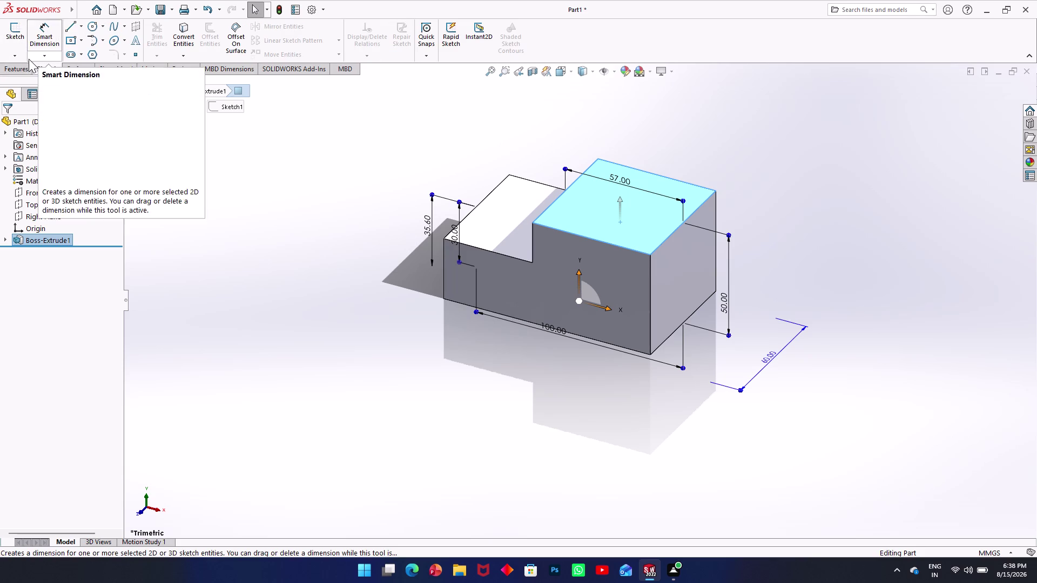
click(26, 65)
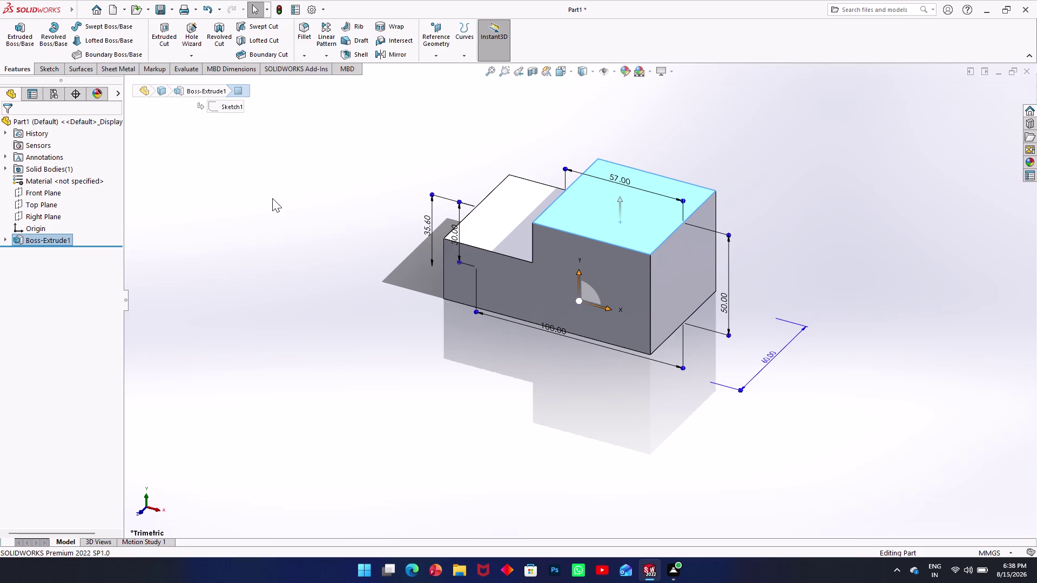
click(272, 198)
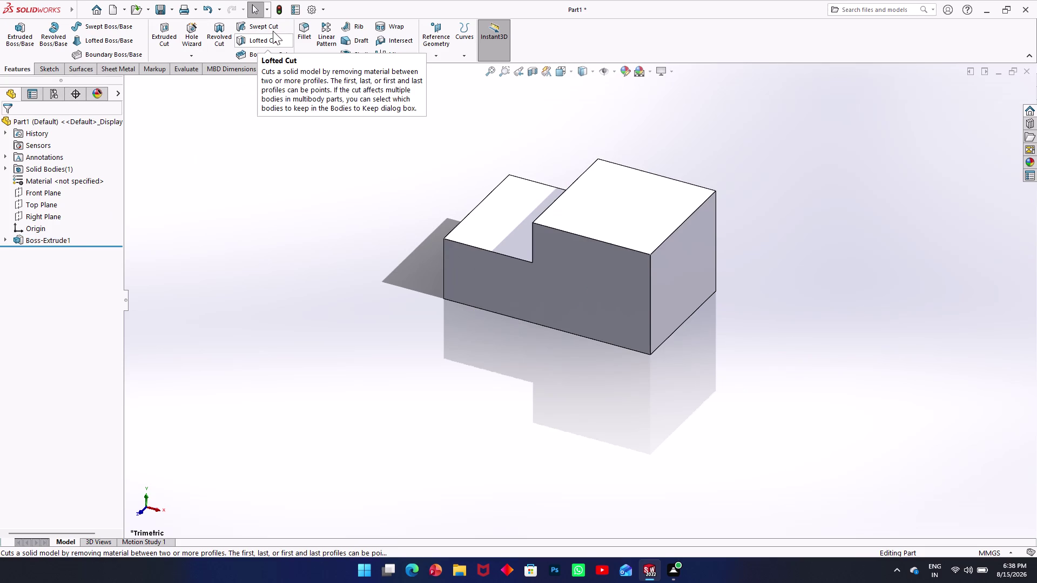
click(363, 53)
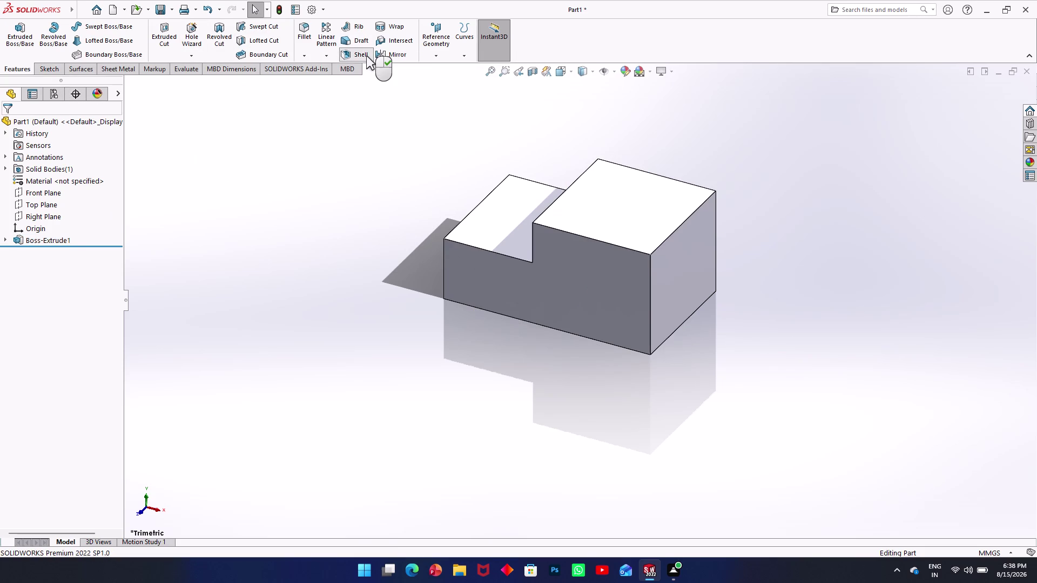
click(632, 221)
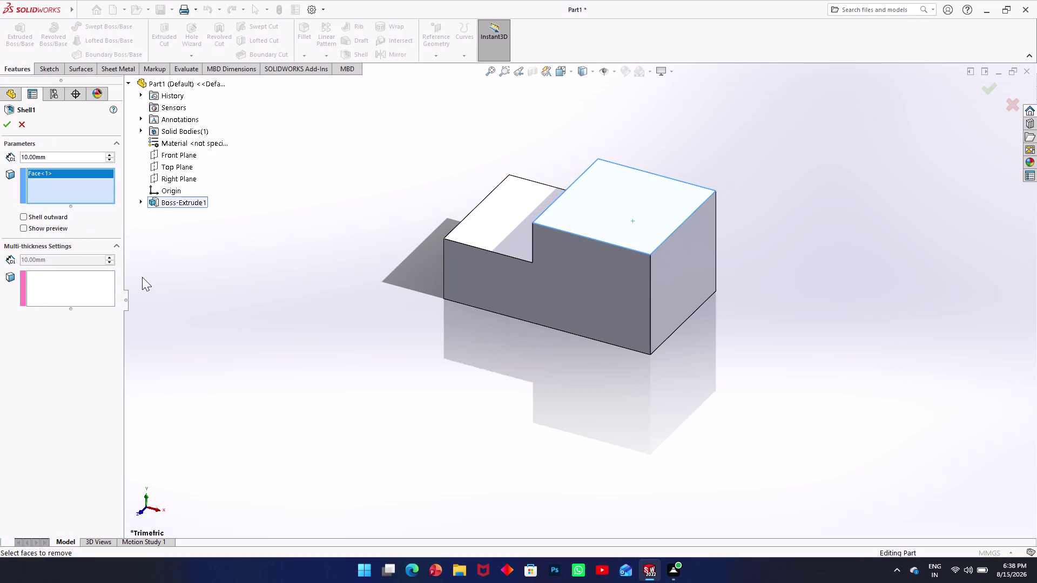
Apply and undo the 10 mm shell, then restart Shell on the upper step's top face.
click(5, 123)
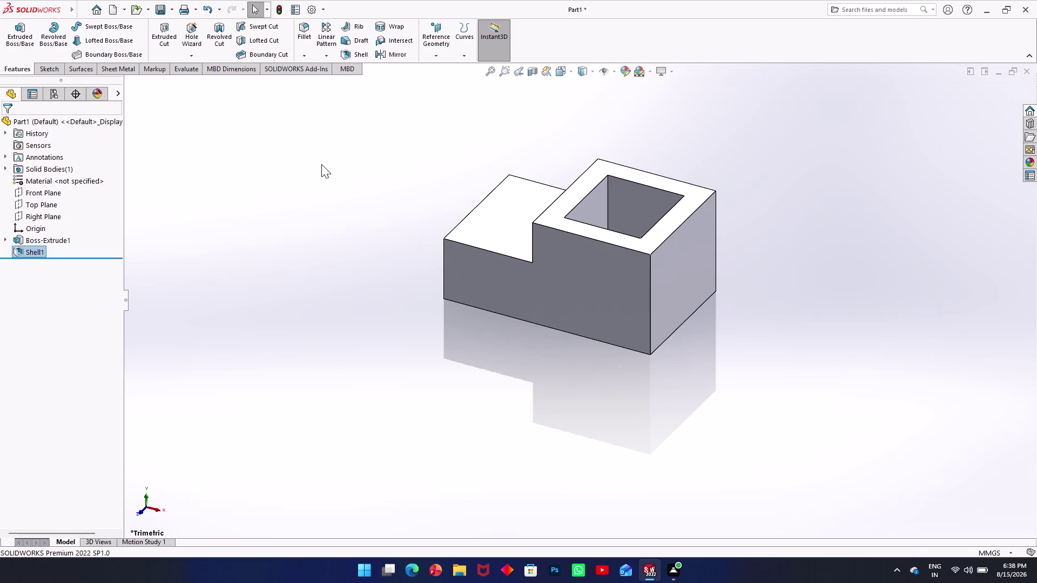
key(ctrl+z)
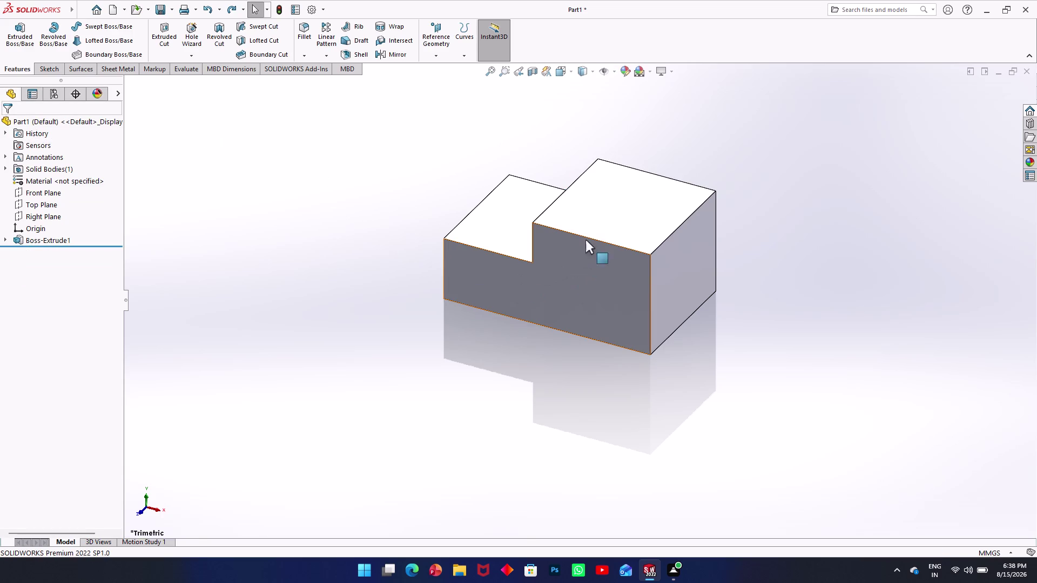
click(605, 221)
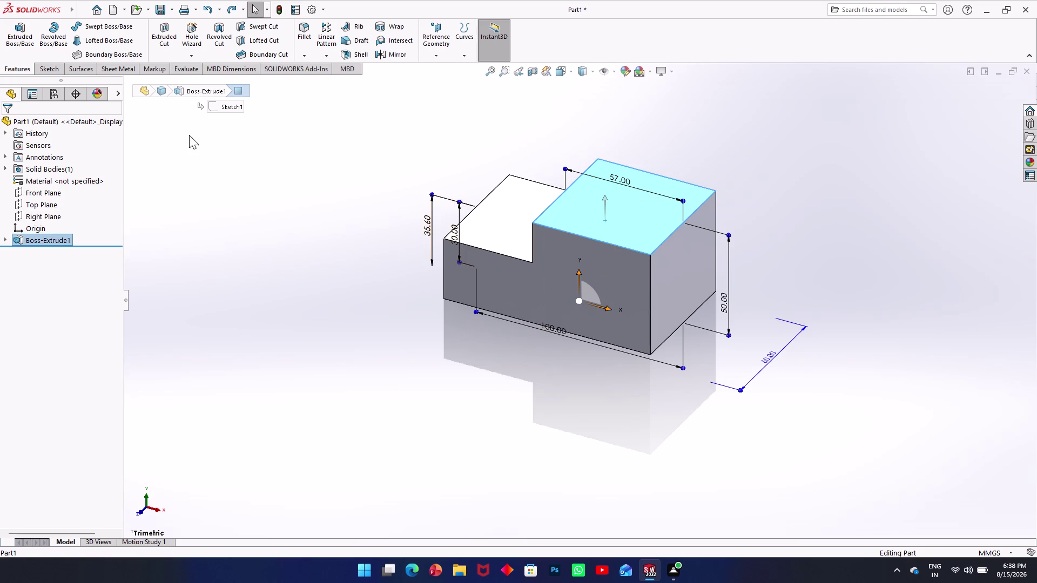
click(349, 57)
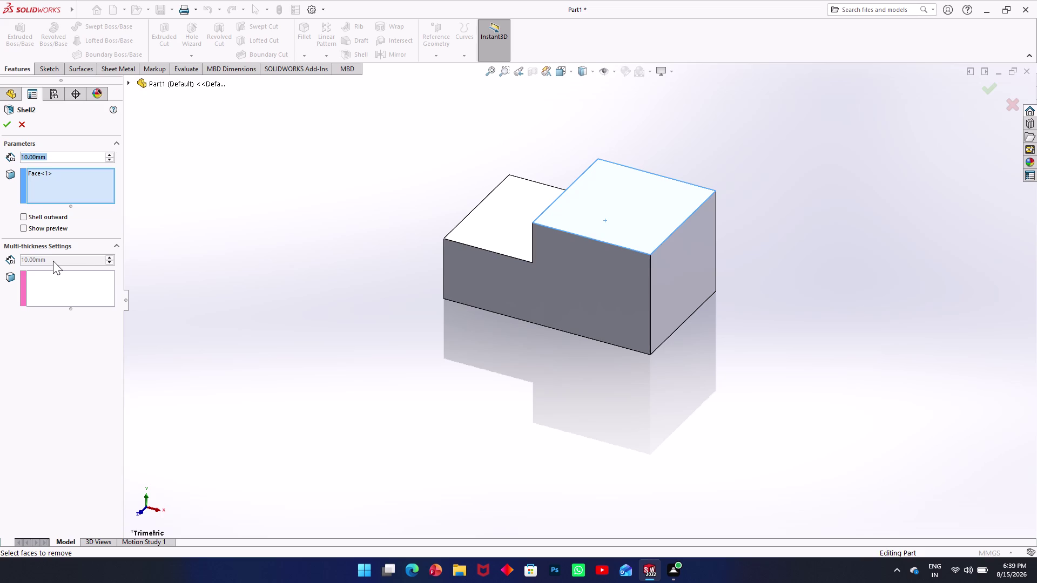
Select the shell thickness value and choose the bottom face for multi-thickness.
click(53, 261)
triple_click(109, 262)
double_click(69, 266)
click(65, 298)
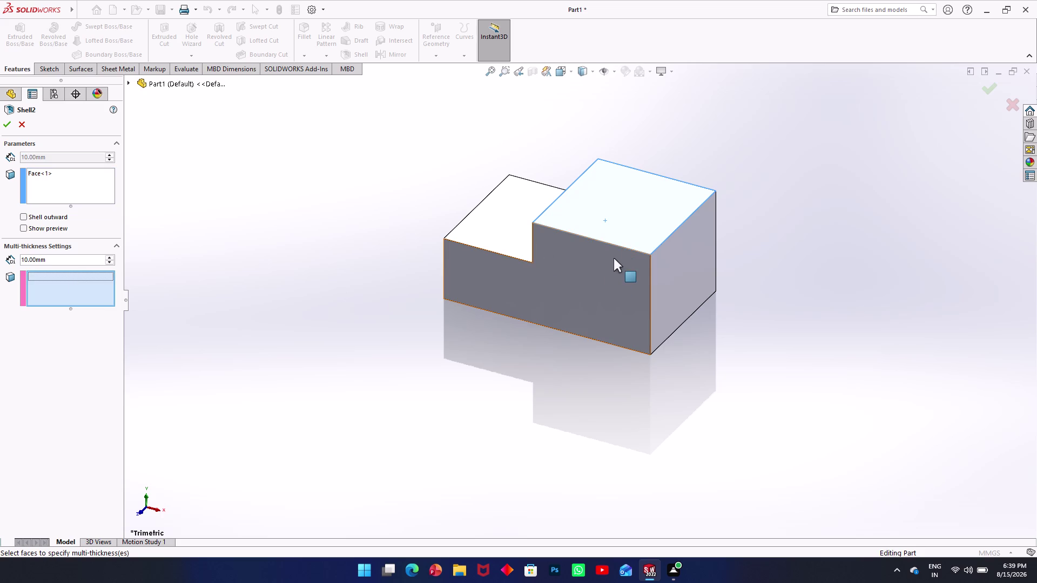
middle_drag(643, 287, 598, 189)
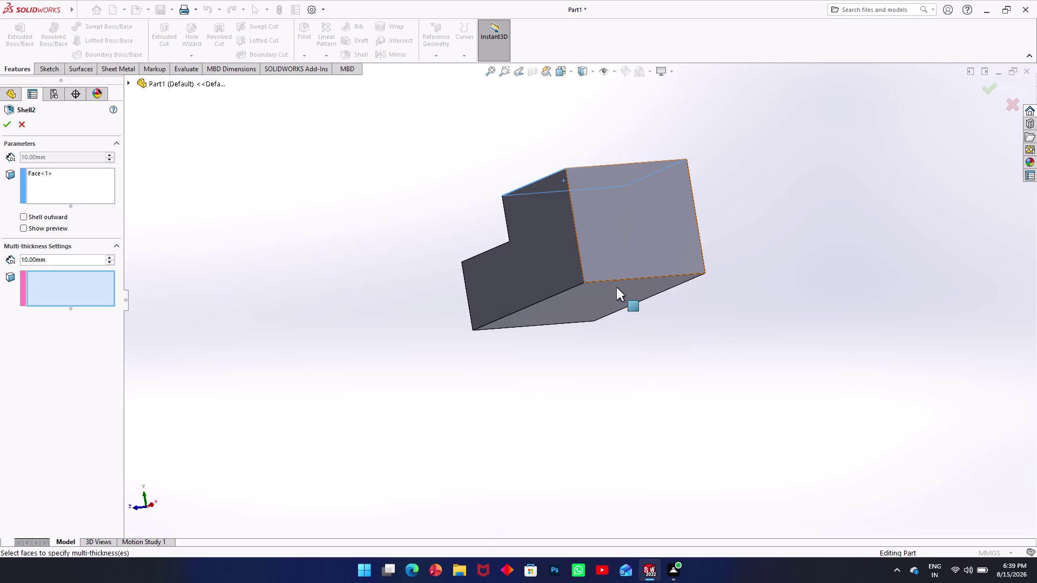
click(618, 294)
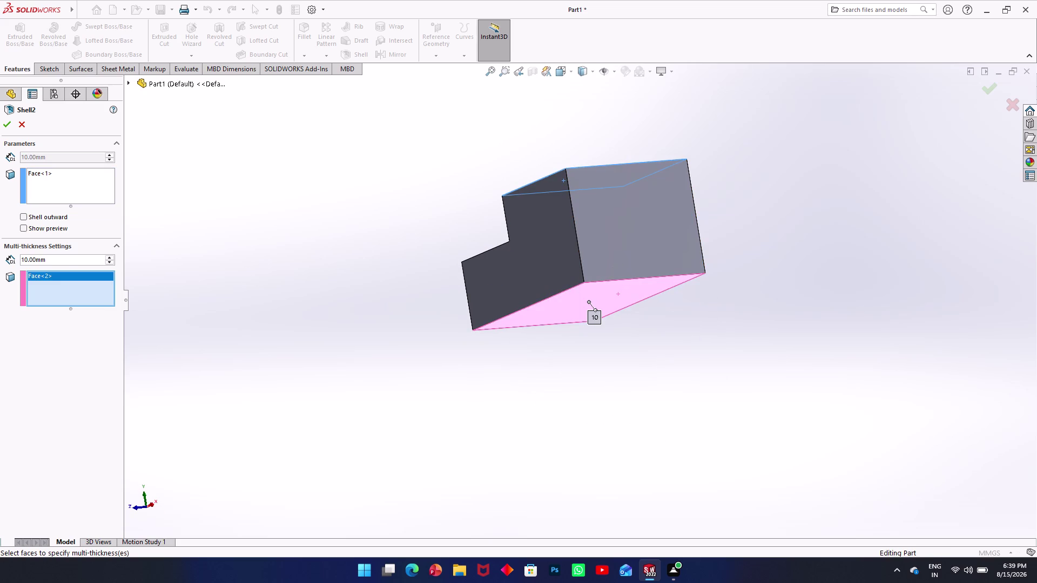
Give the bottom face 3 mm thickness and apply Shell2.
drag(67, 264, 45, 261)
drag(66, 265, 55, 264)
drag(54, 264, 28, 262)
middle_drag(112, 228, 147, 304)
drag(46, 250, 17, 262)
drag(46, 257, 0, 262)
key(3)
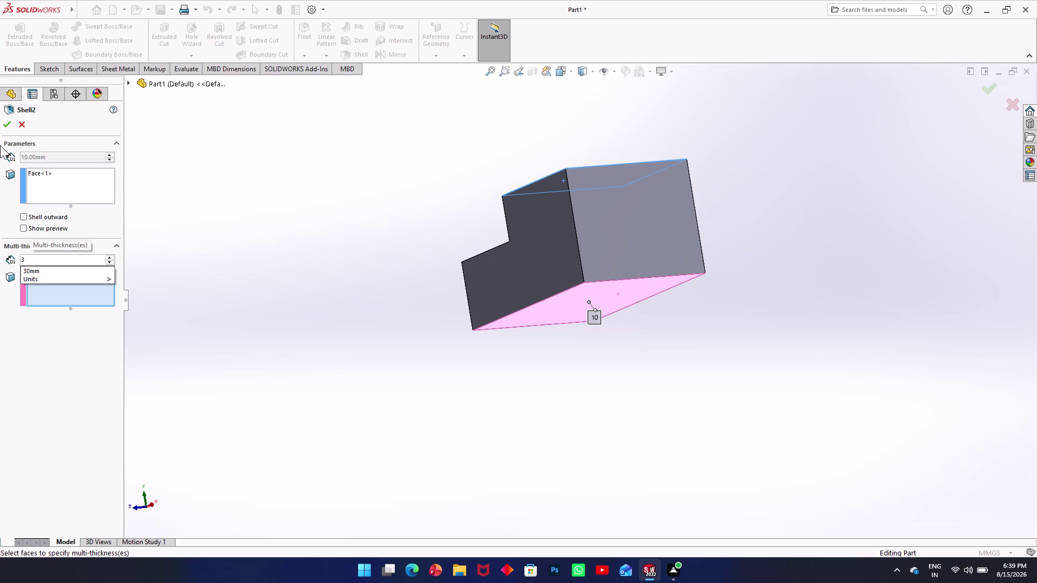
click(7, 121)
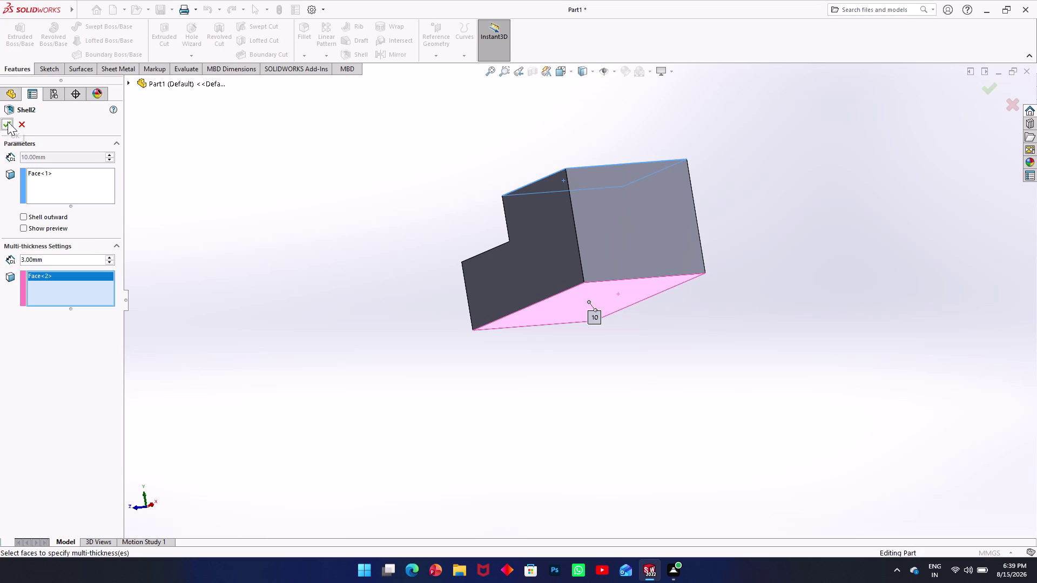
click(7, 121)
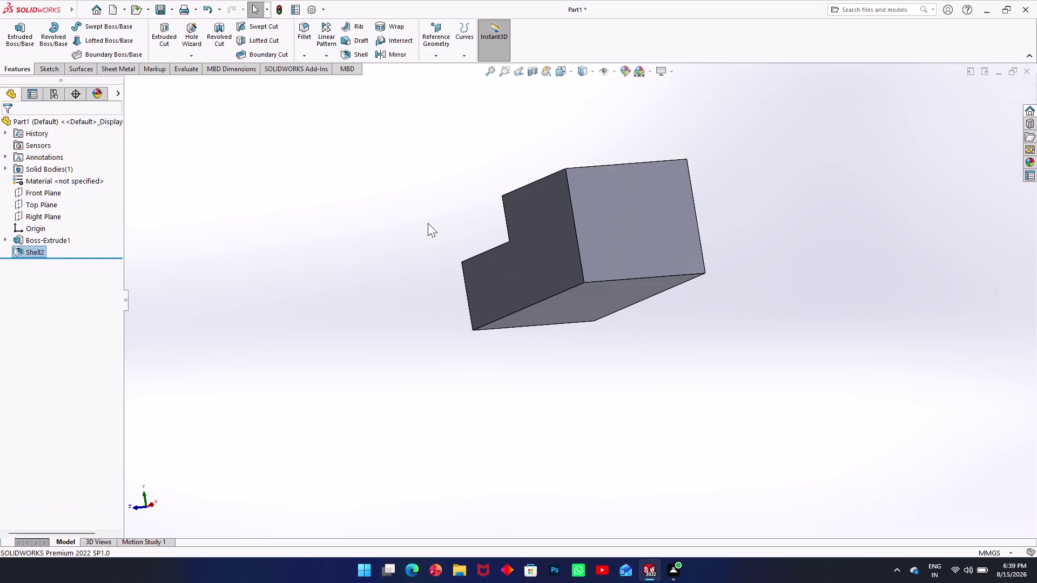
Reopen Shell2 for editing and review its bottom-face thickness setting.
middle_drag(445, 239, 520, 419)
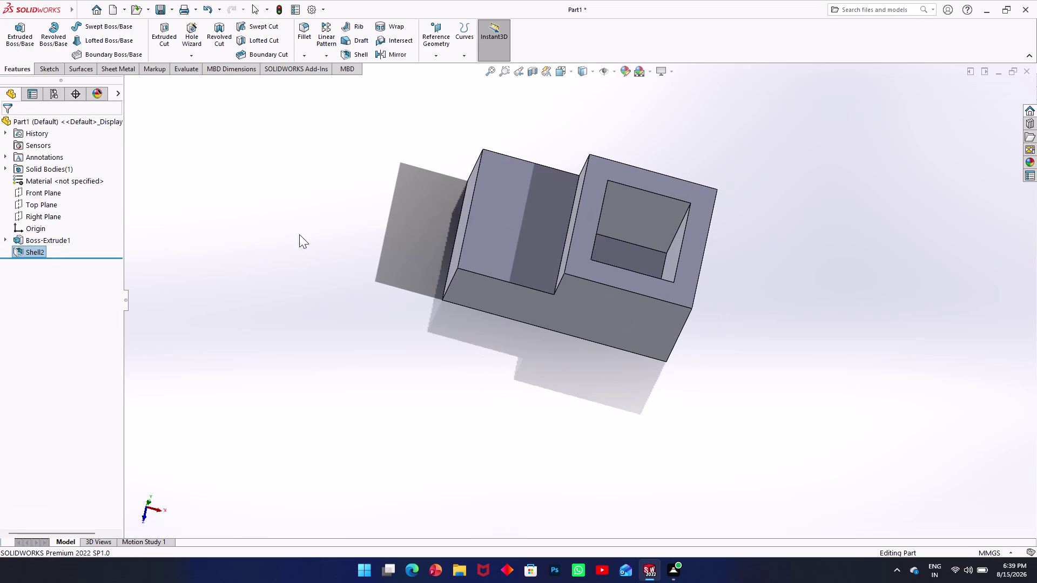
right_click(33, 253)
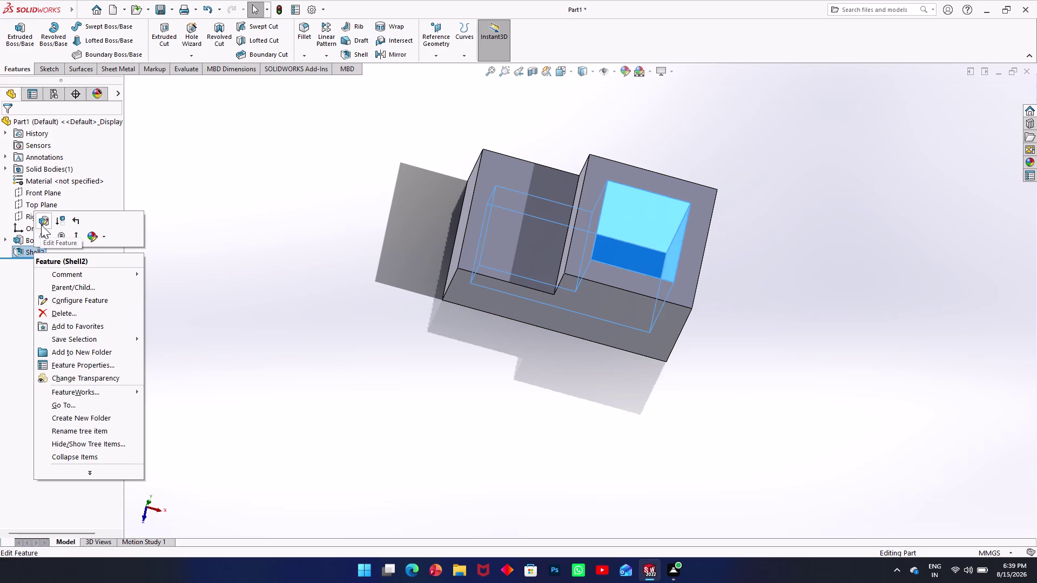
click(41, 225)
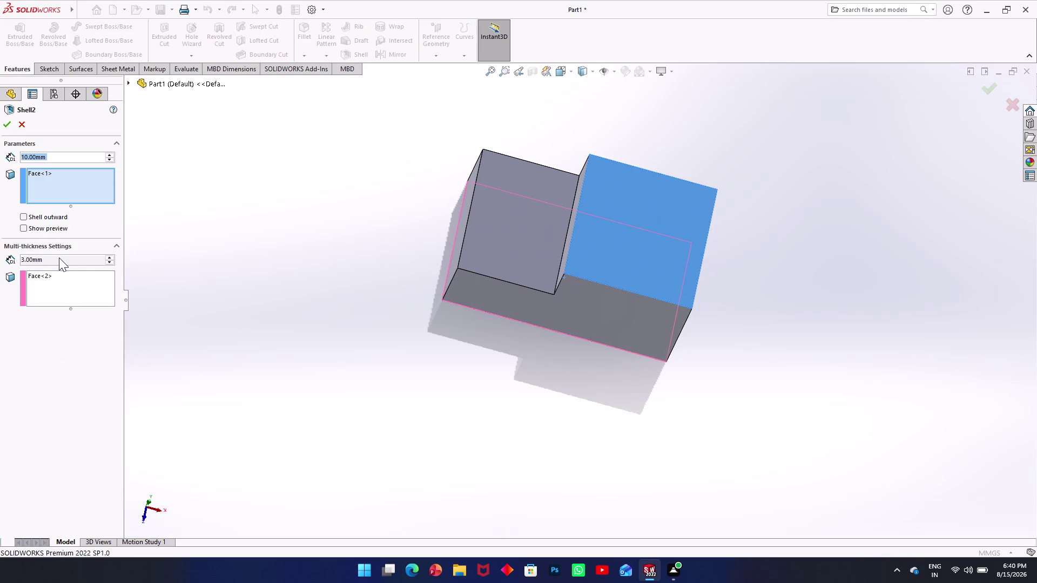
click(113, 260)
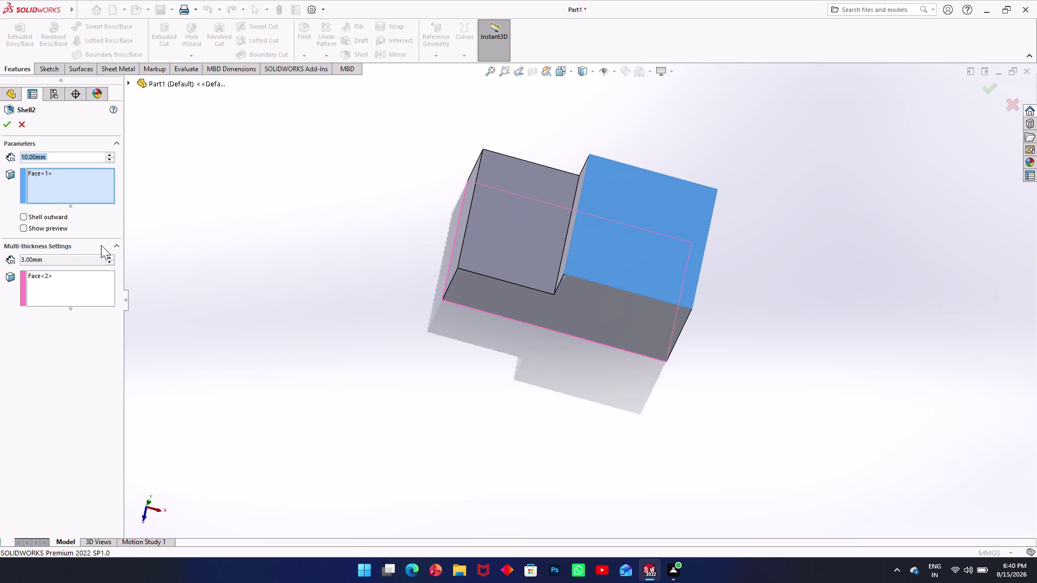
click(101, 245)
click(38, 237)
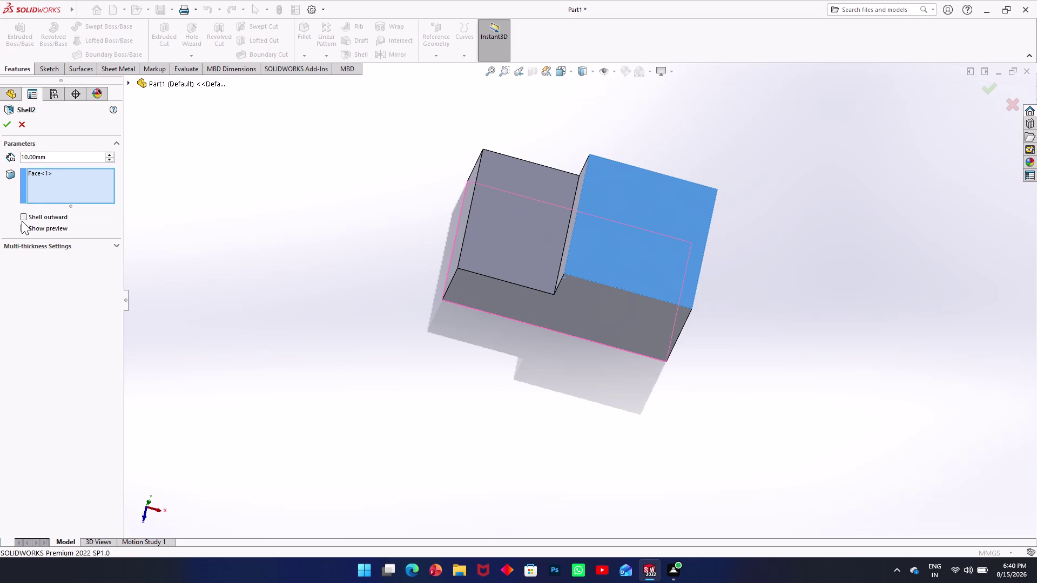
Toggle Shell outward on and off, then preview the shell from several angles.
click(25, 218)
click(25, 219)
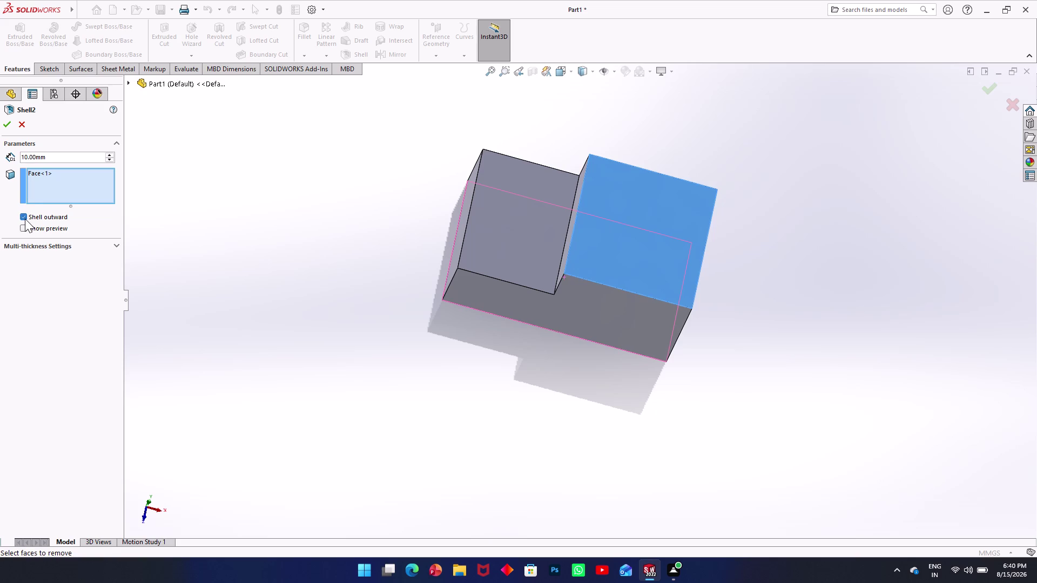
click(36, 246)
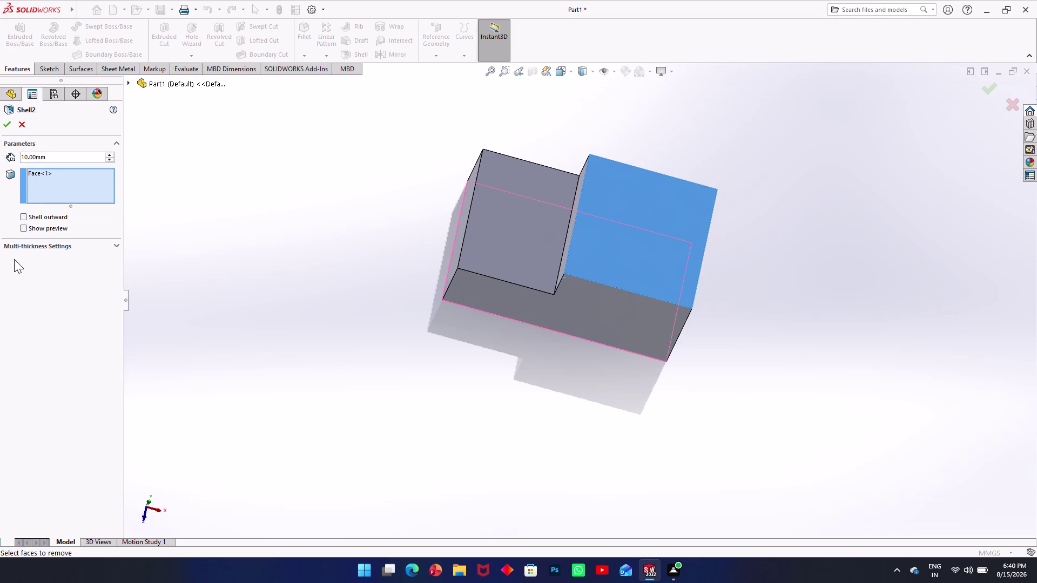
click(14, 259)
double_click(25, 258)
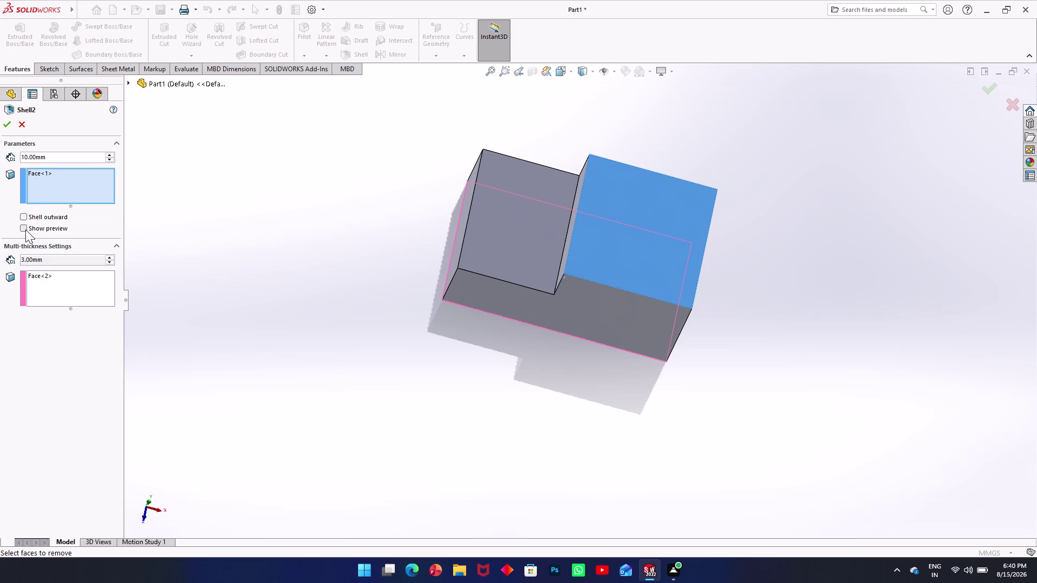
click(26, 230)
middle_drag(432, 257, 414, 185)
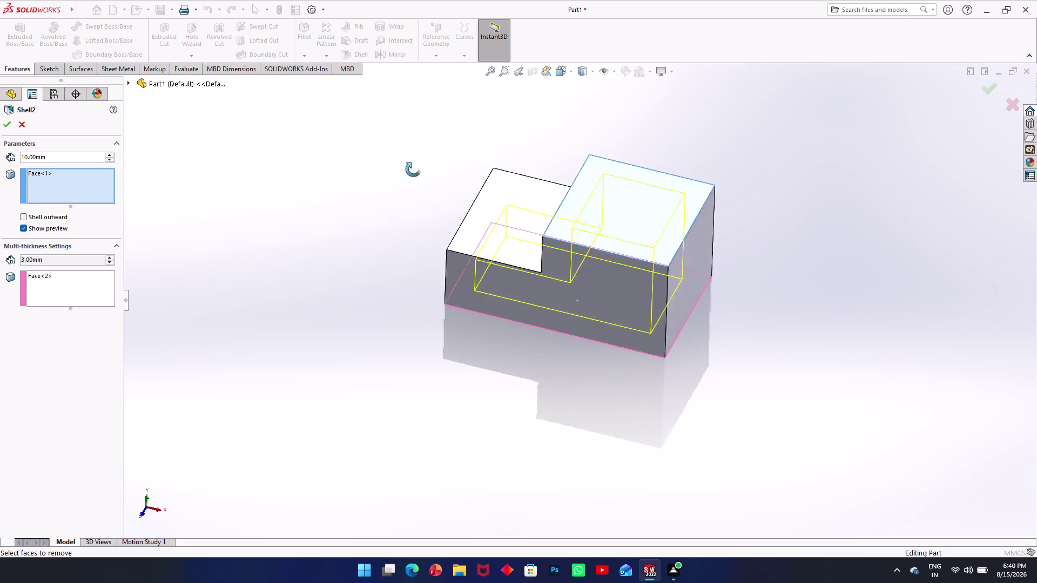
middle_drag(413, 184, 518, 118)
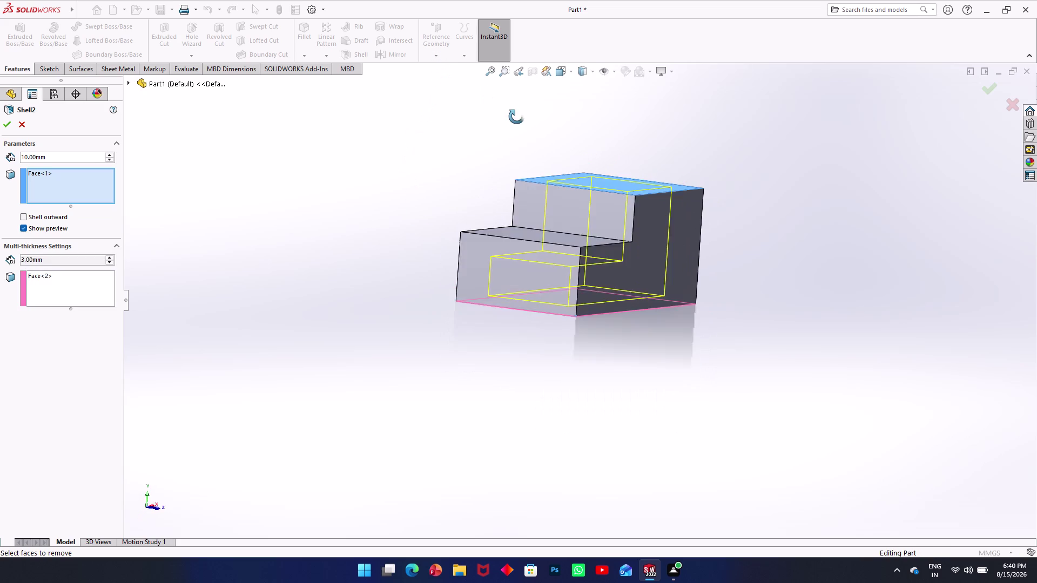
middle_drag(518, 117, 524, 166)
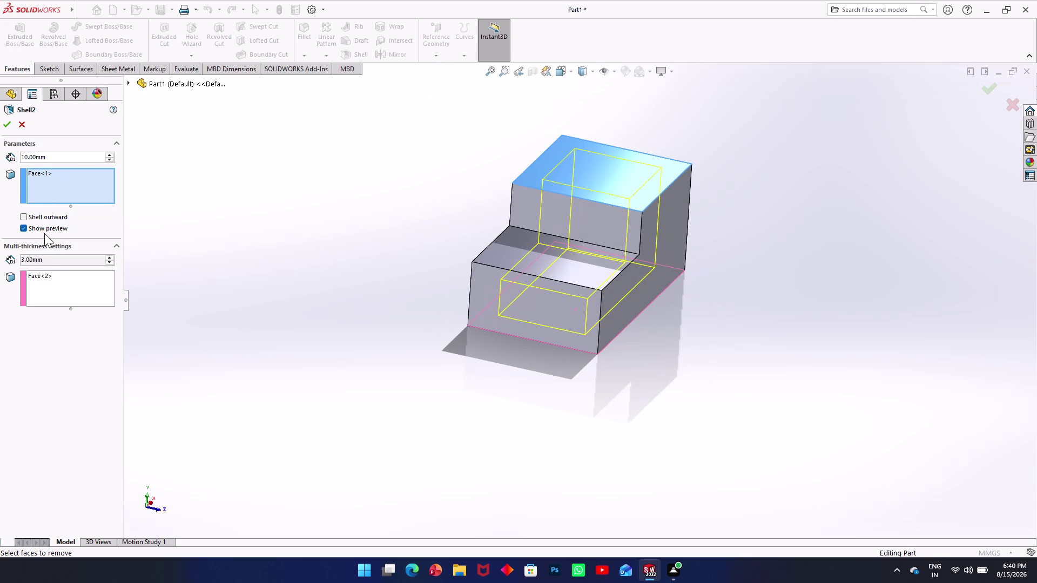
Cancel Shell2 so only Boss-Extrude1 remains, and begin a new shell.
key(ctrl+z)
key(ctrl+z)
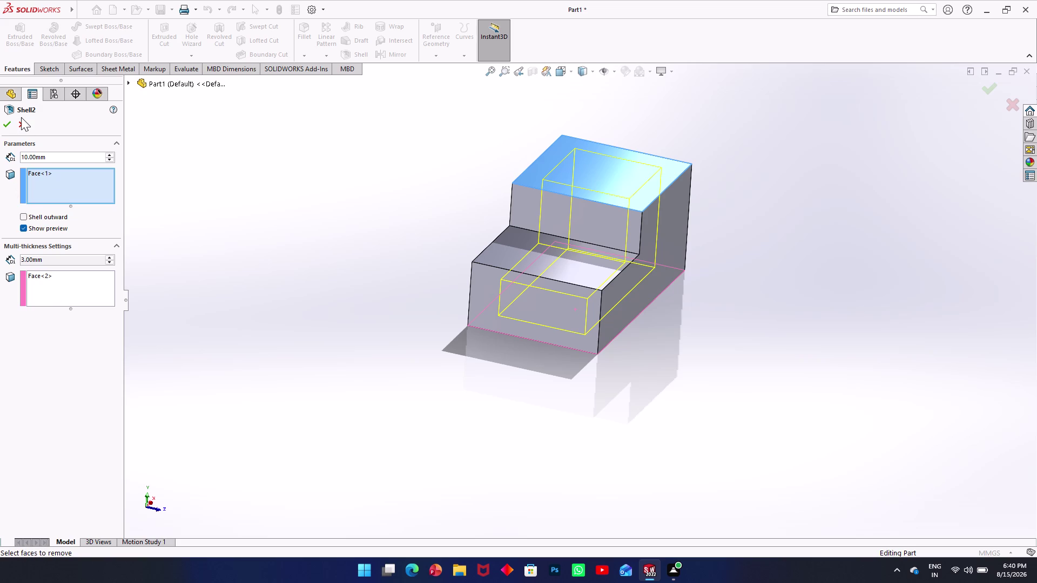
click(21, 117)
click(22, 117)
click(22, 120)
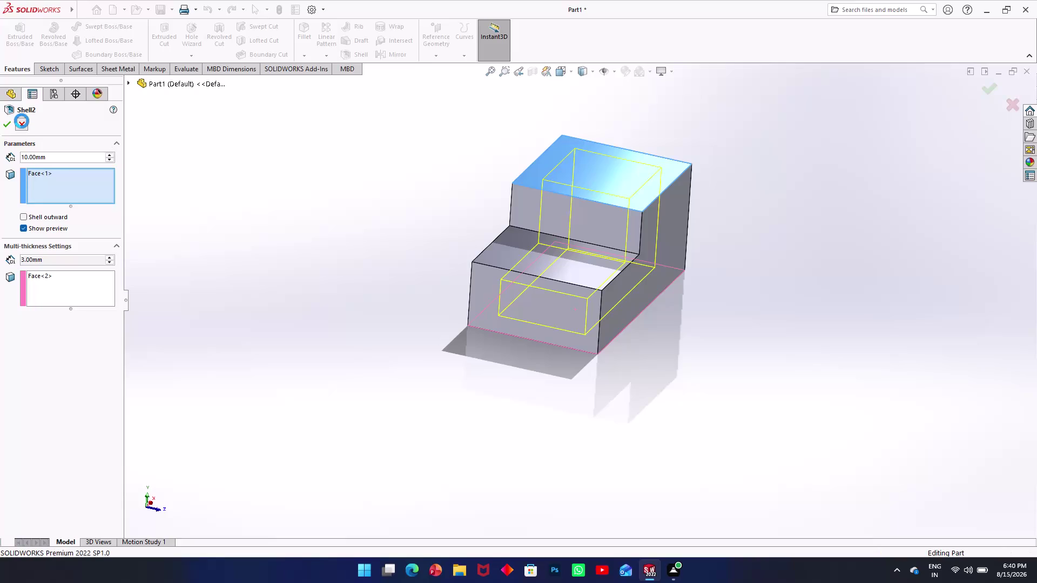
key(ctrl+z)
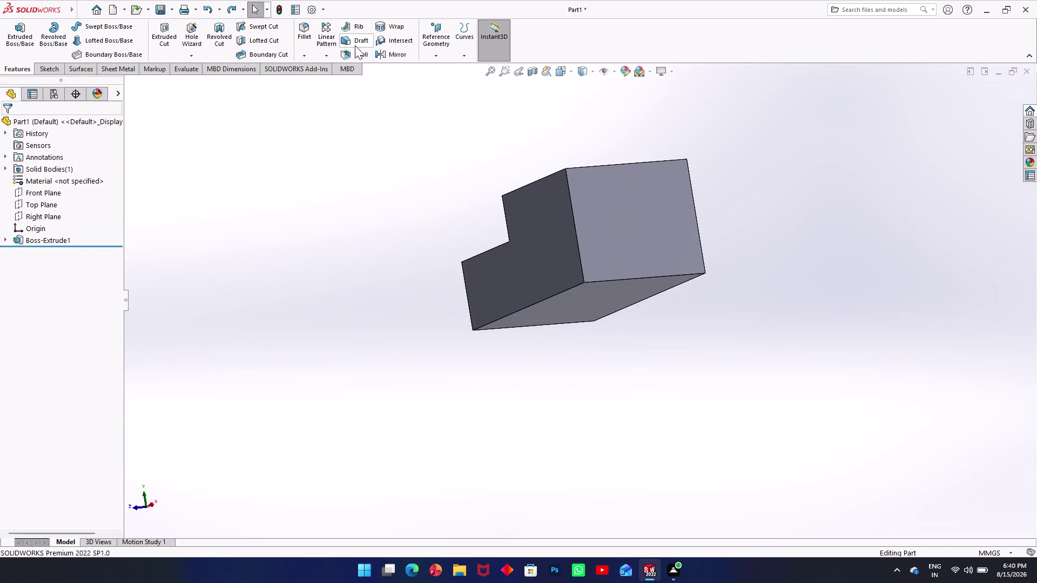
click(352, 52)
middle_drag(410, 142, 474, 241)
Select the tall step's top face for removal and preview the 10 mm shell.
click(596, 211)
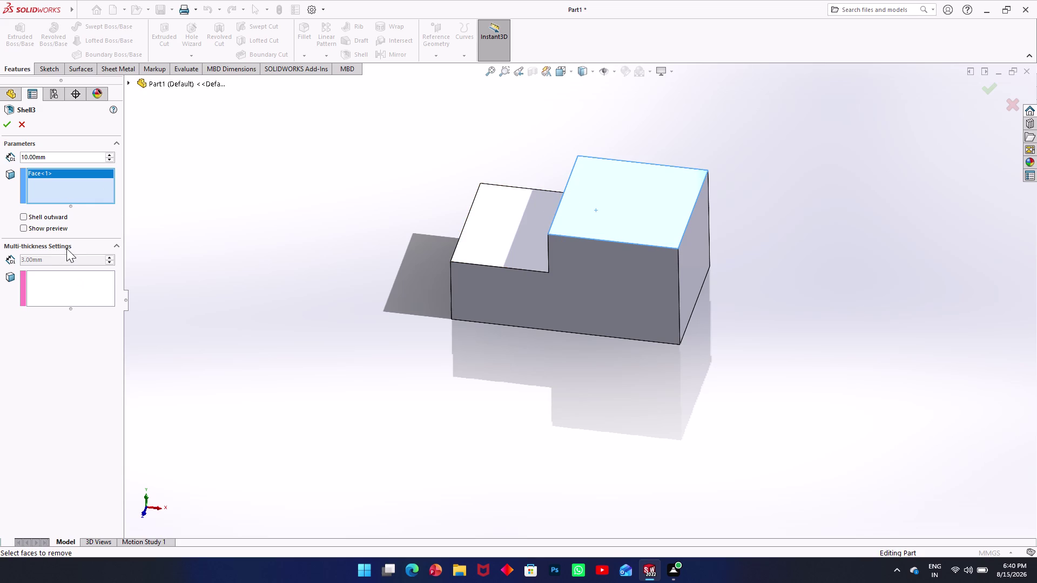
click(26, 224)
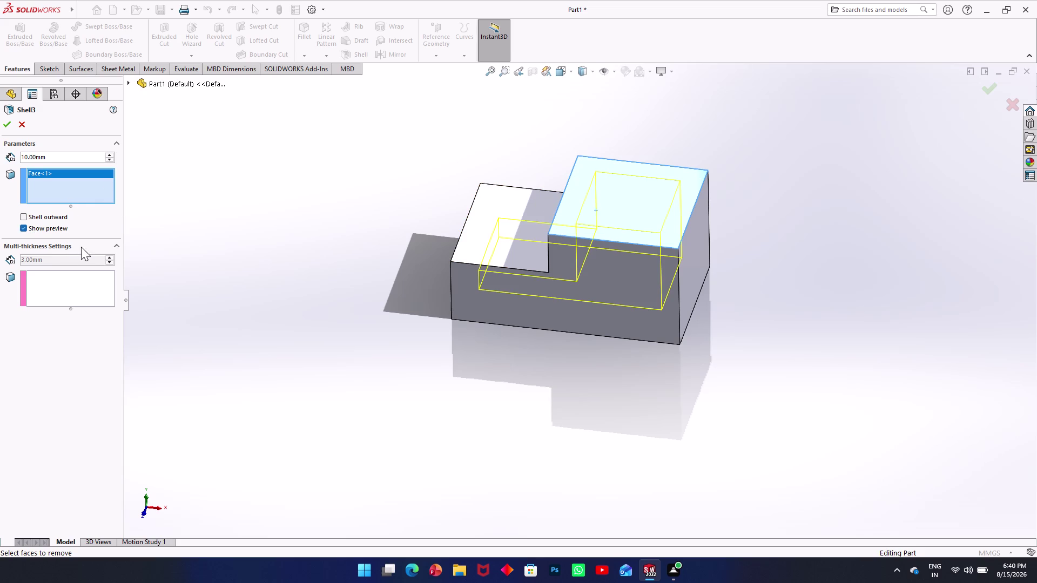
middle_drag(372, 229, 390, 150)
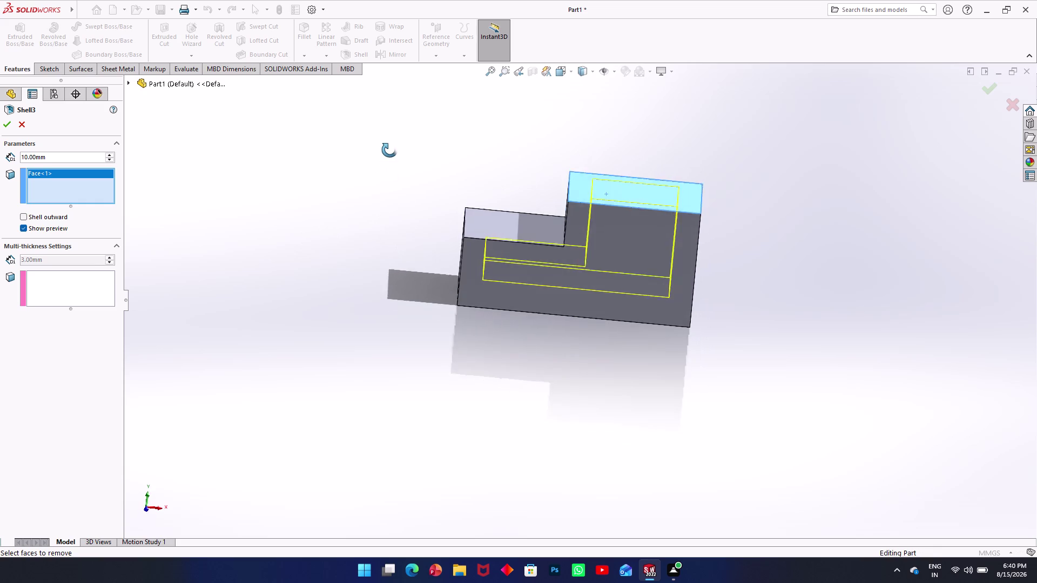
middle_drag(390, 150, 391, 106)
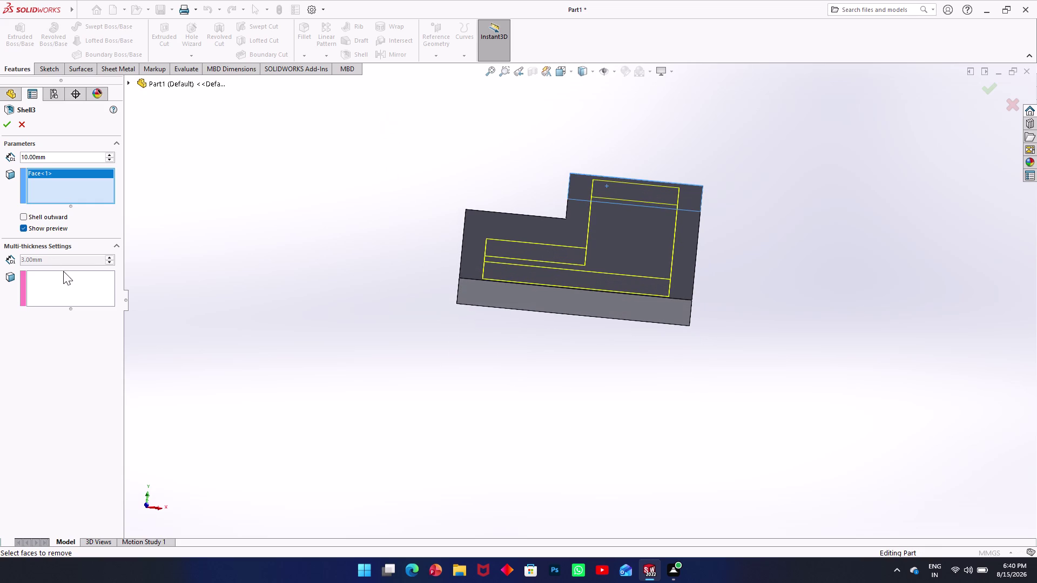
Add the end face at 3 mm under Multi-thickness and apply Shell3.
click(75, 265)
click(80, 263)
click(74, 274)
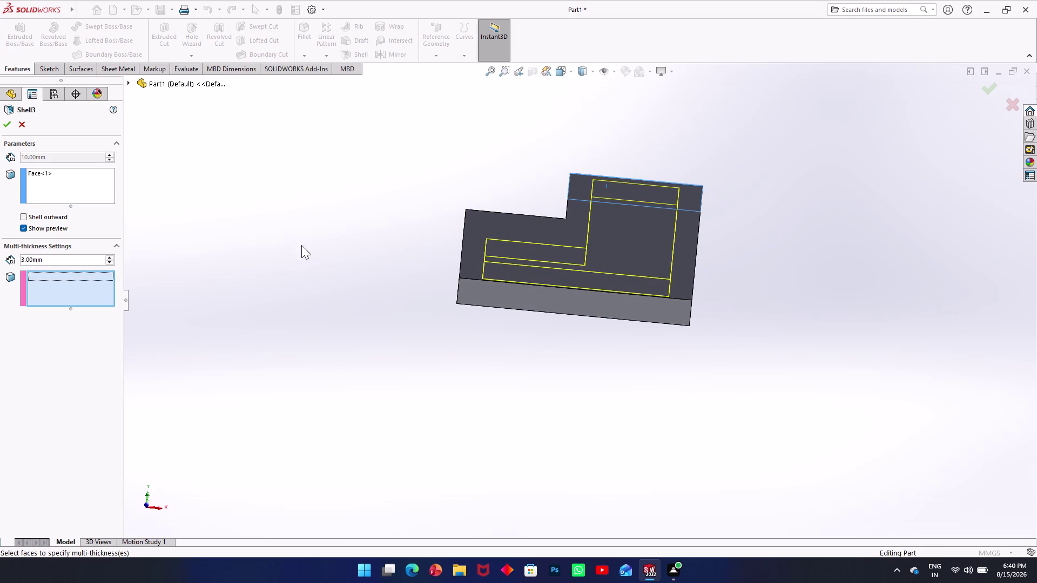
middle_drag(606, 241, 546, 189)
click(684, 256)
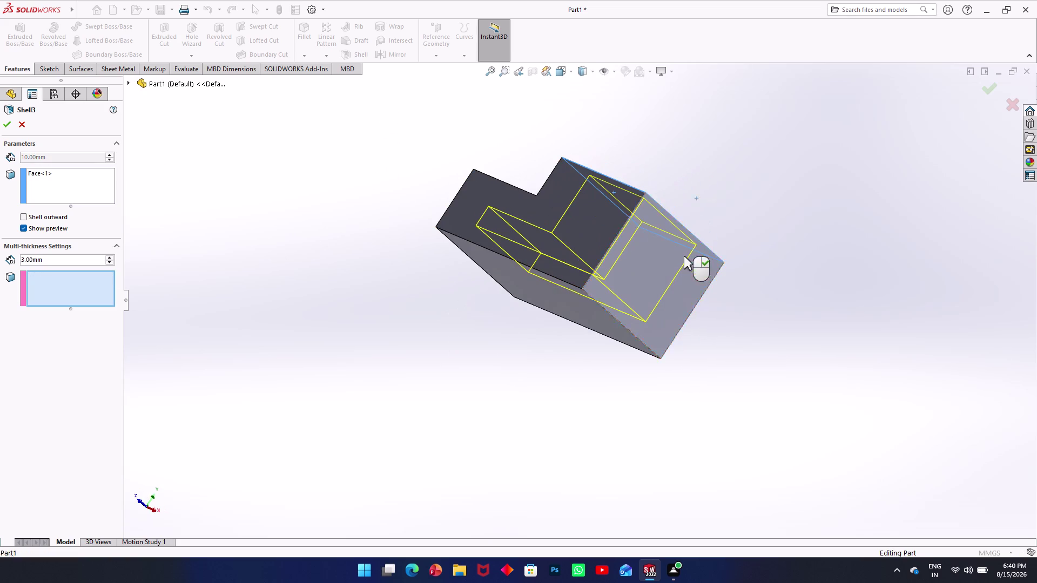
middle_drag(543, 215, 586, 263)
scroll(up, 3)
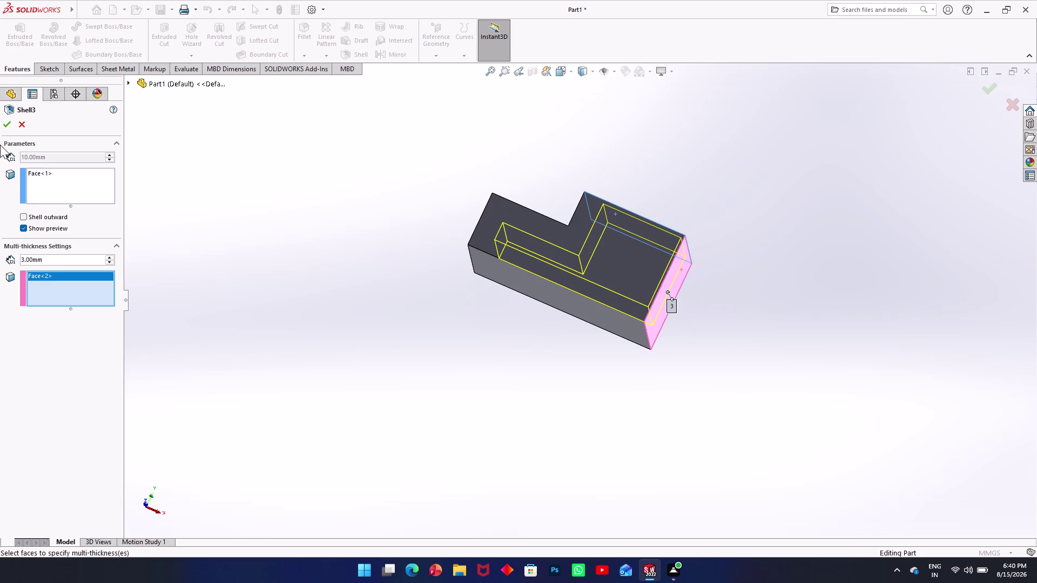
click(8, 121)
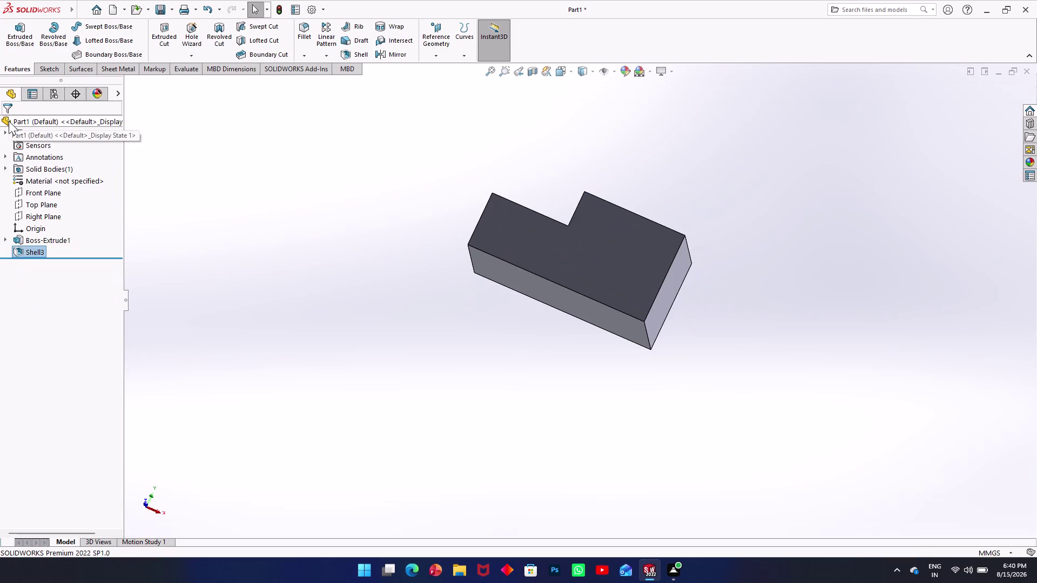
Orbit around Shell3's hollow pocket to check its walls, then undo the shell.
middle_drag(291, 180, 229, 343)
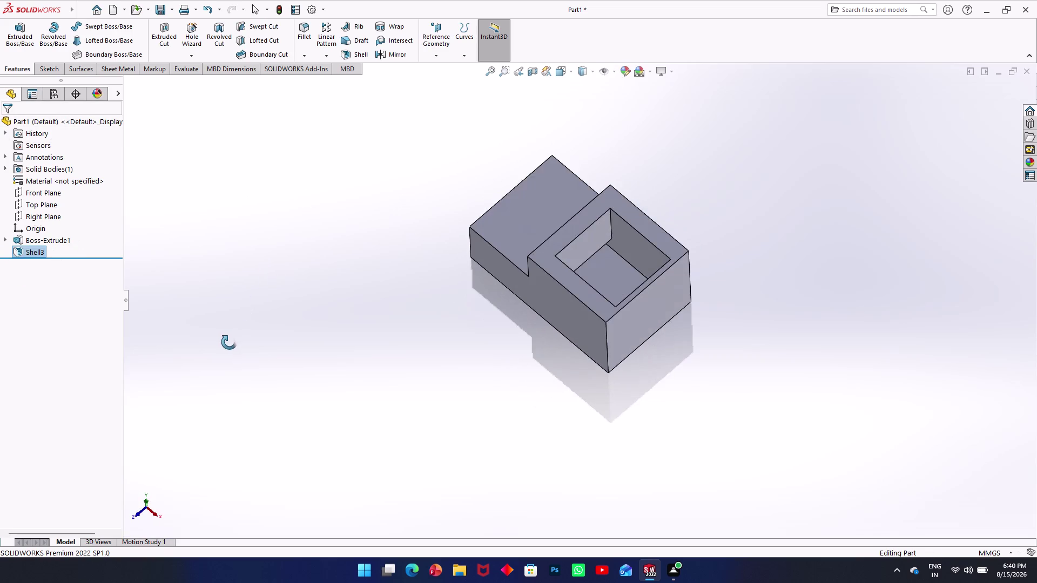
middle_drag(229, 342, 243, 322)
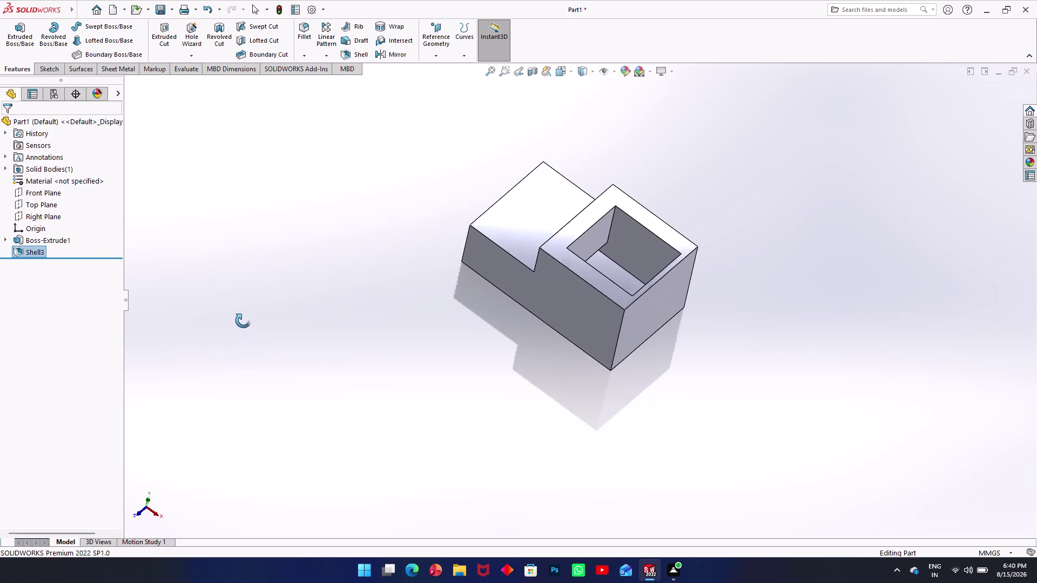
middle_drag(243, 322, 342, 321)
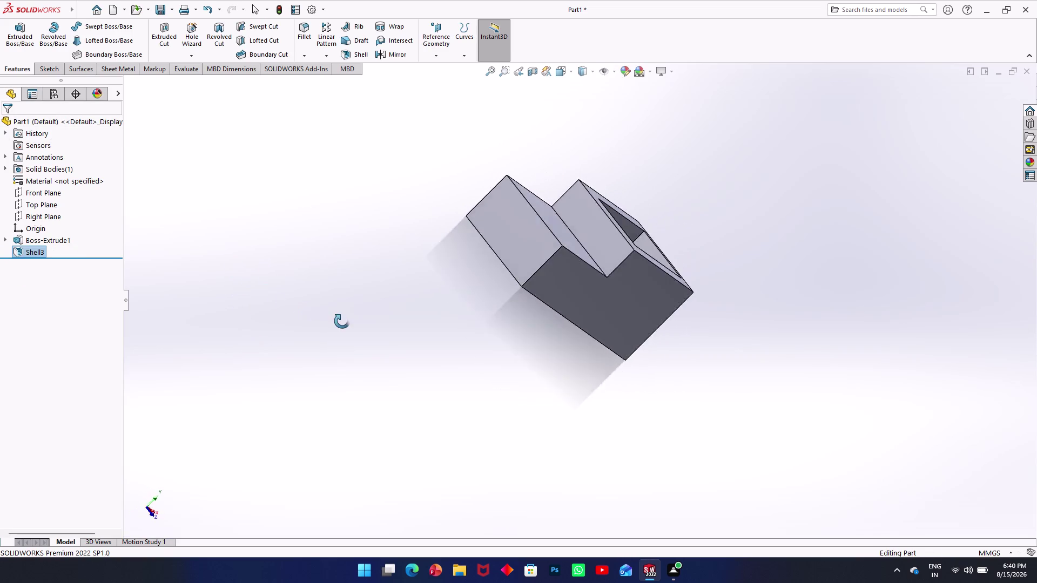
middle_drag(342, 321, 209, 344)
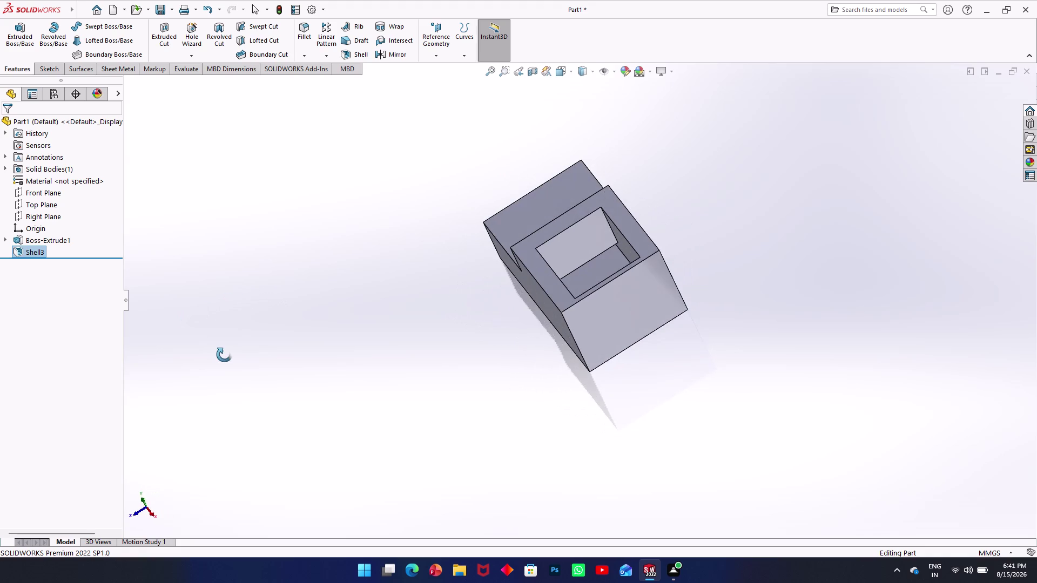
middle_drag(209, 345, 236, 356)
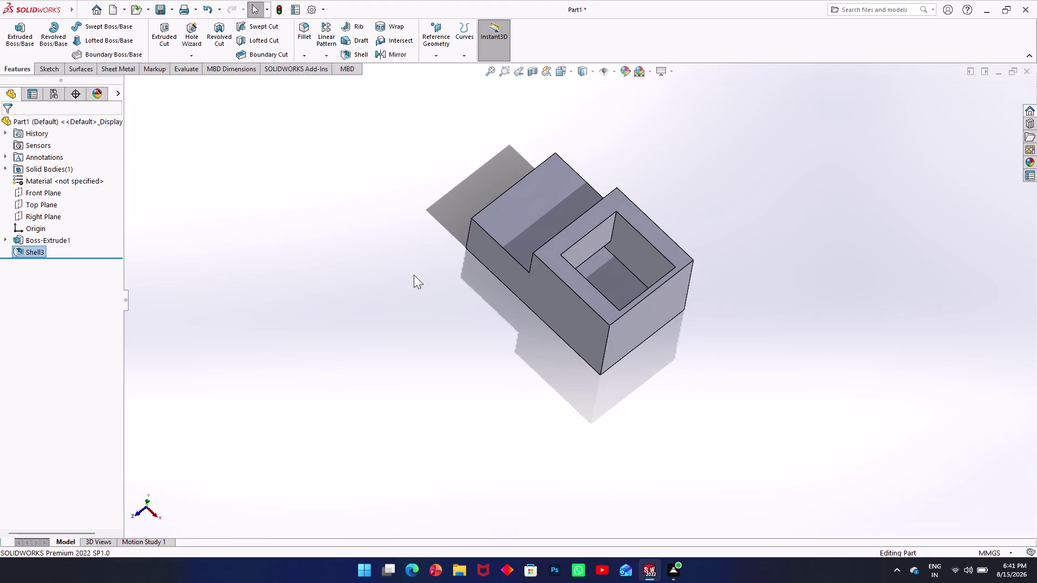
middle_drag(525, 224, 502, 183)
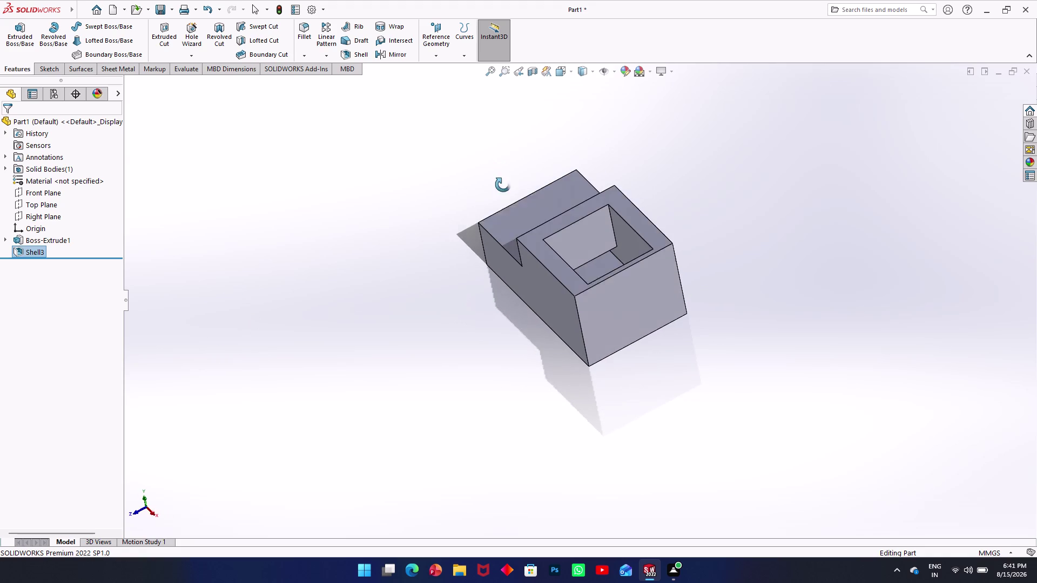
middle_drag(503, 183, 504, 195)
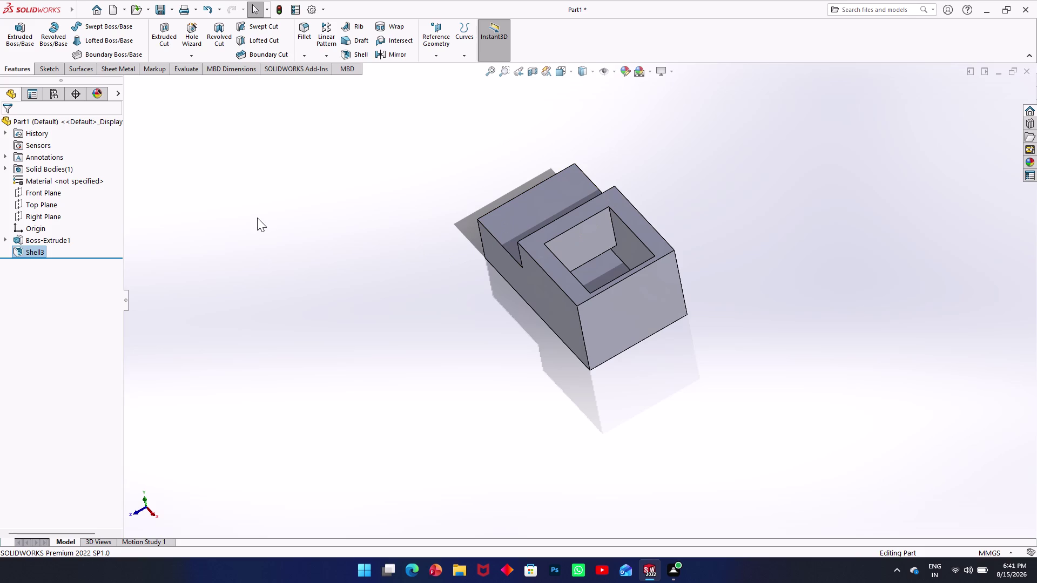
key(ctrl+z)
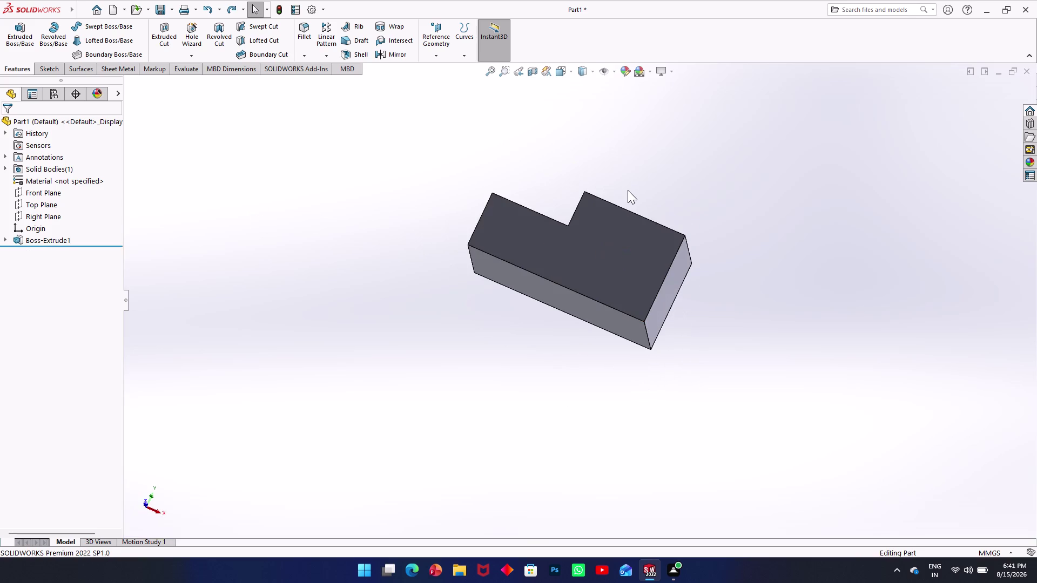
Open Sketch2 on the tall step's top face and pick the Center Rectangle tool.
middle_drag(629, 199, 536, 315)
click(575, 253)
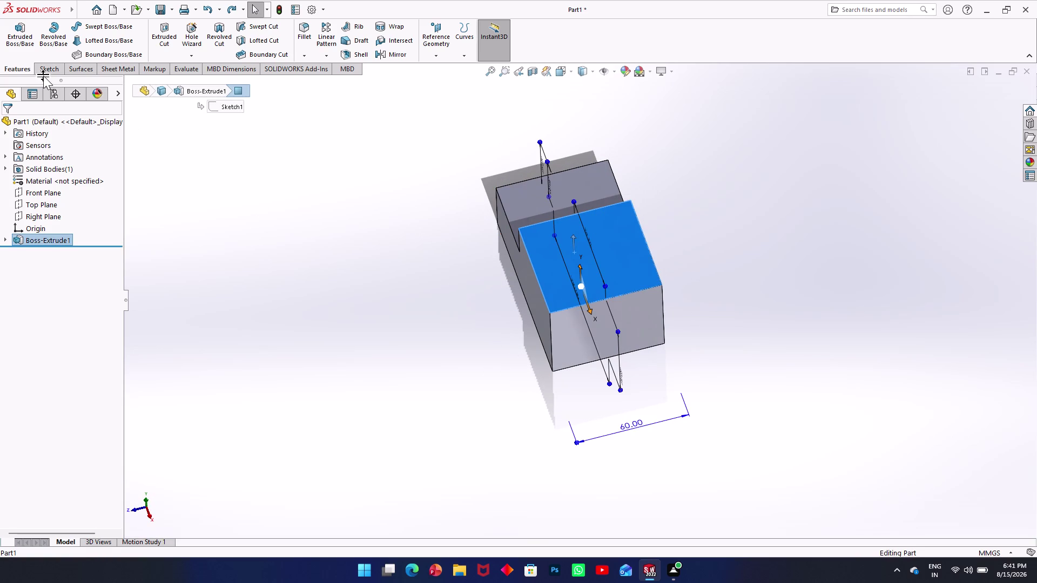
click(43, 75)
click(5, 40)
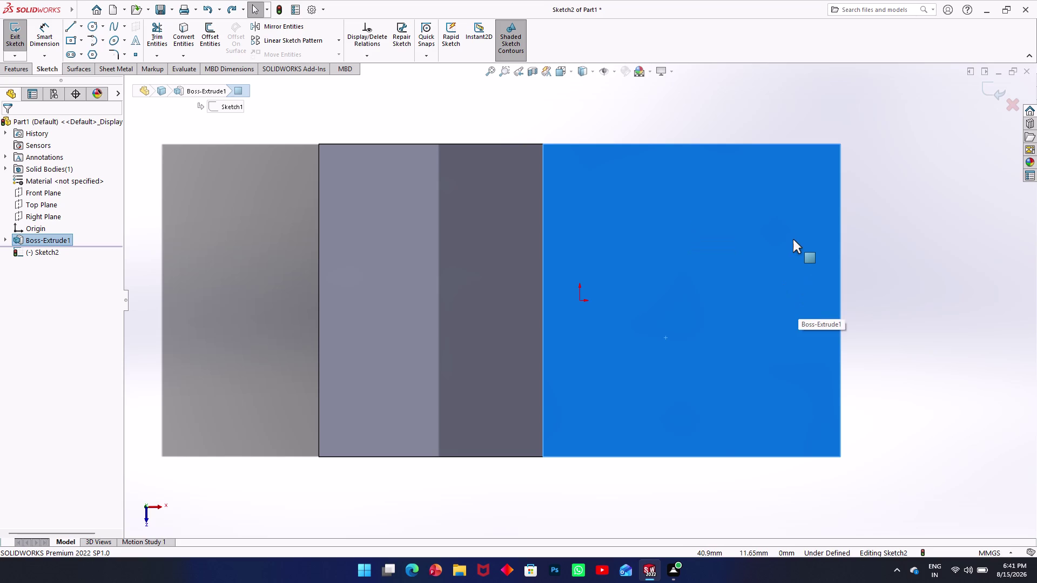
click(72, 36)
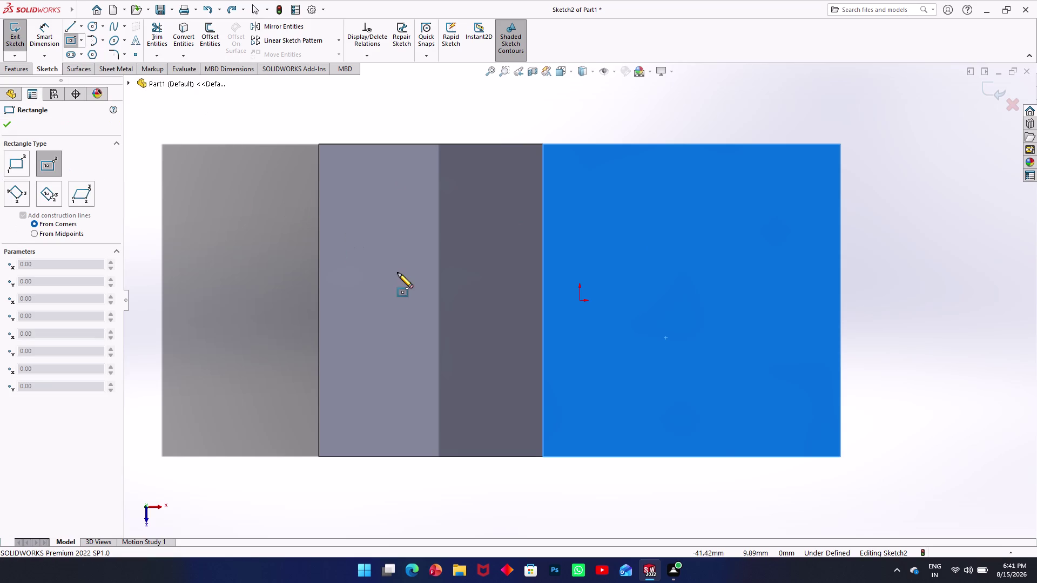
Draw a small corner rectangle on the tall step's top face near its left edge.
click(590, 436)
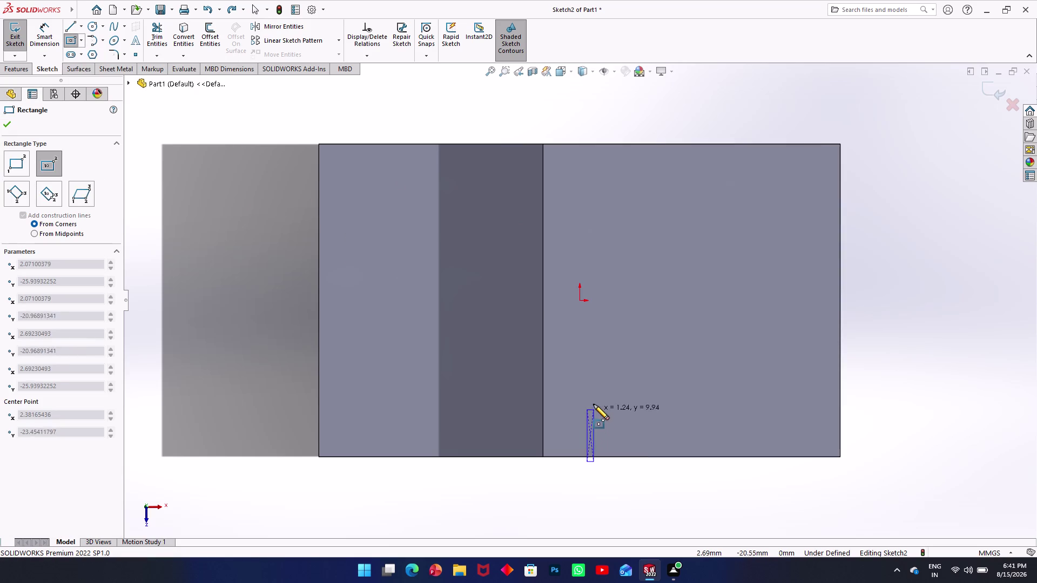
key(Escape)
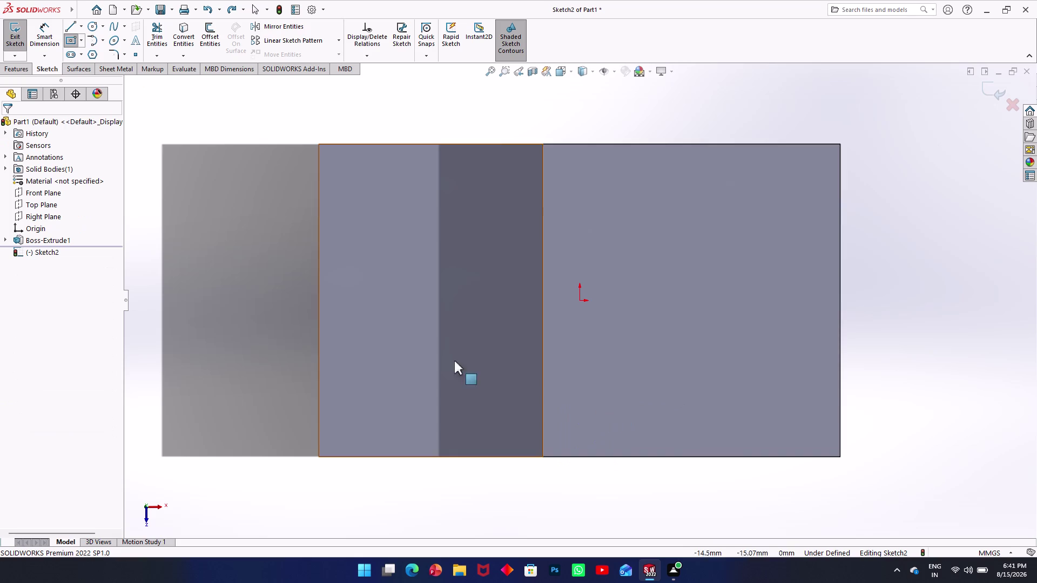
click(71, 38)
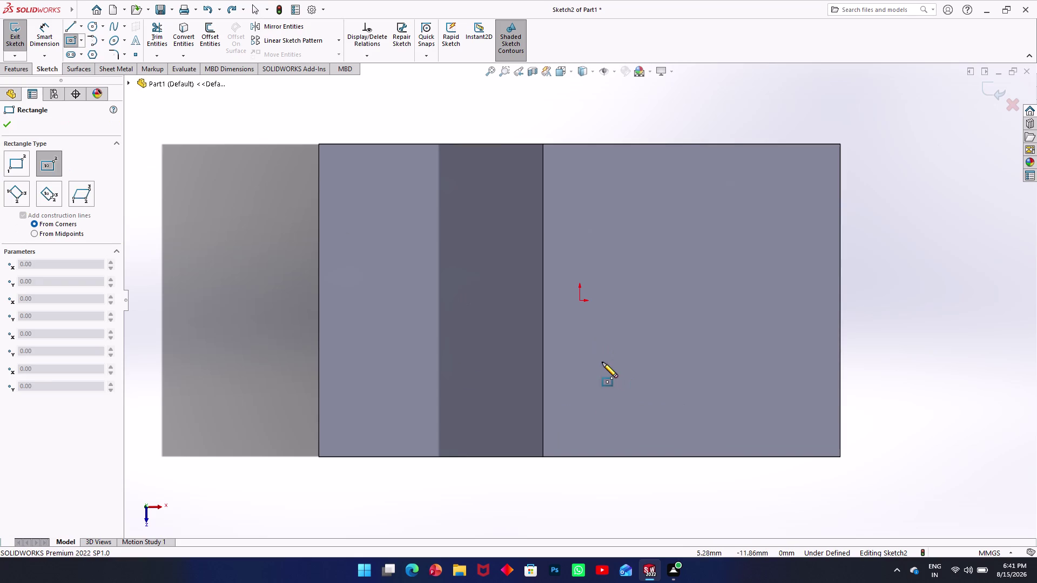
click(581, 387)
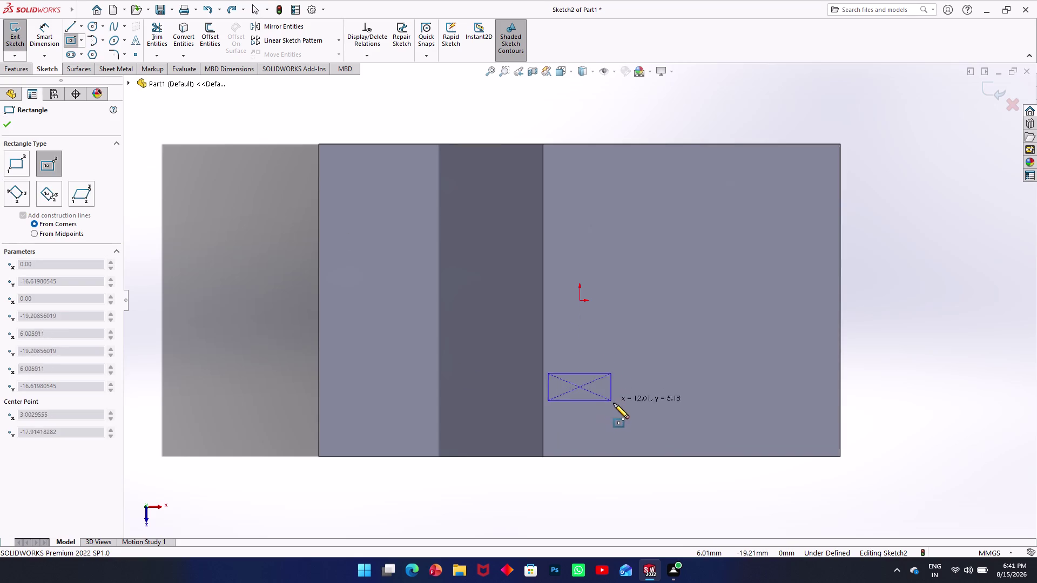
click(605, 439)
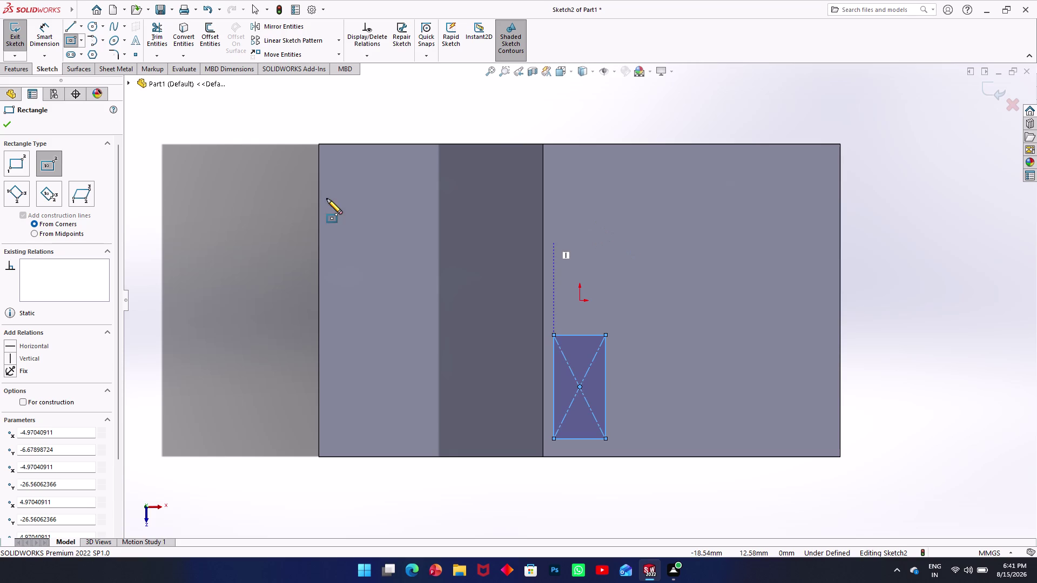
click(44, 48)
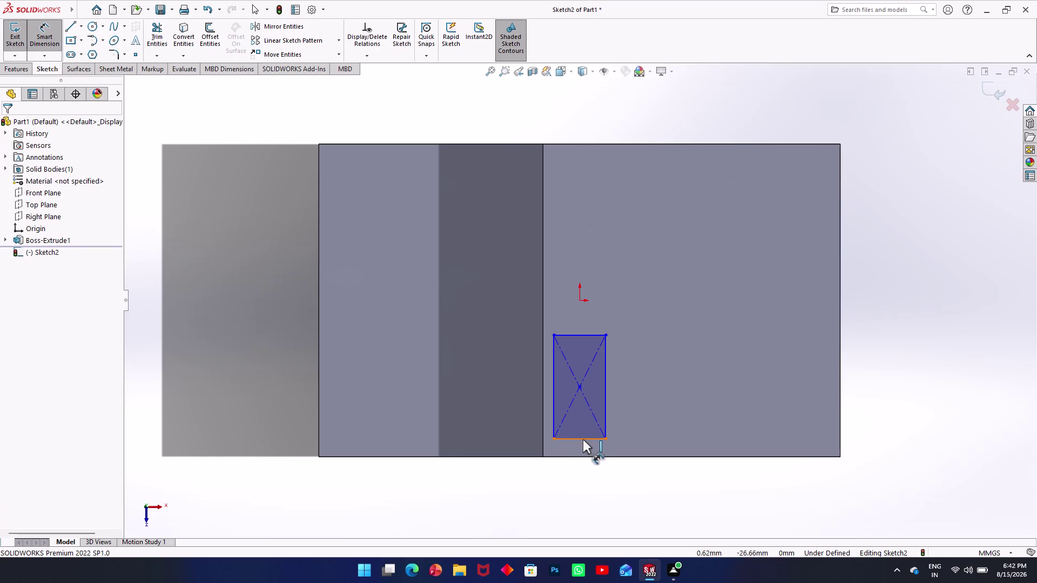
Dimension the rectangle's bottom edge, entering a 16 mm width.
click(583, 440)
click(583, 490)
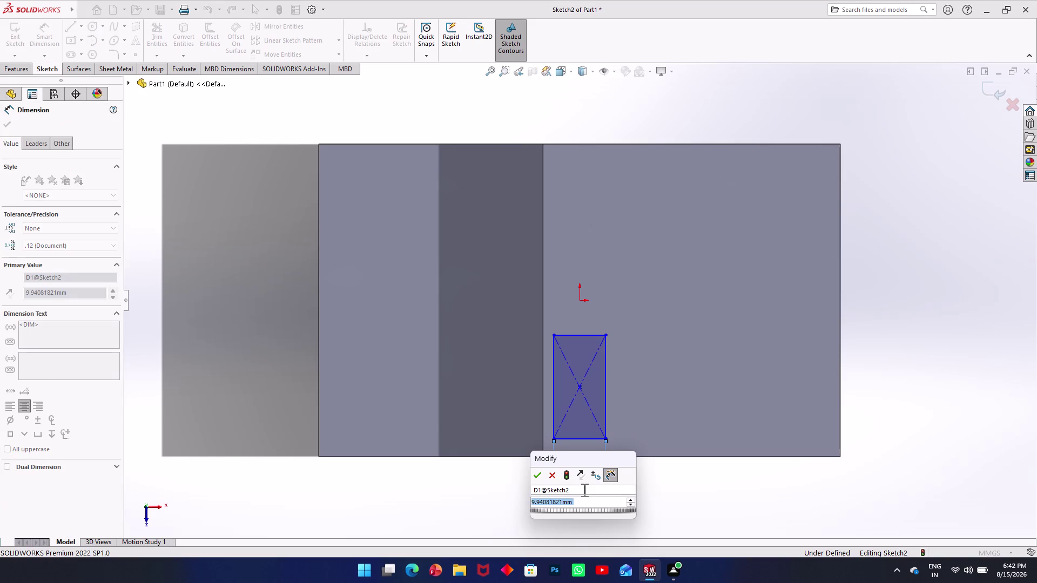
key(1)
key(6)
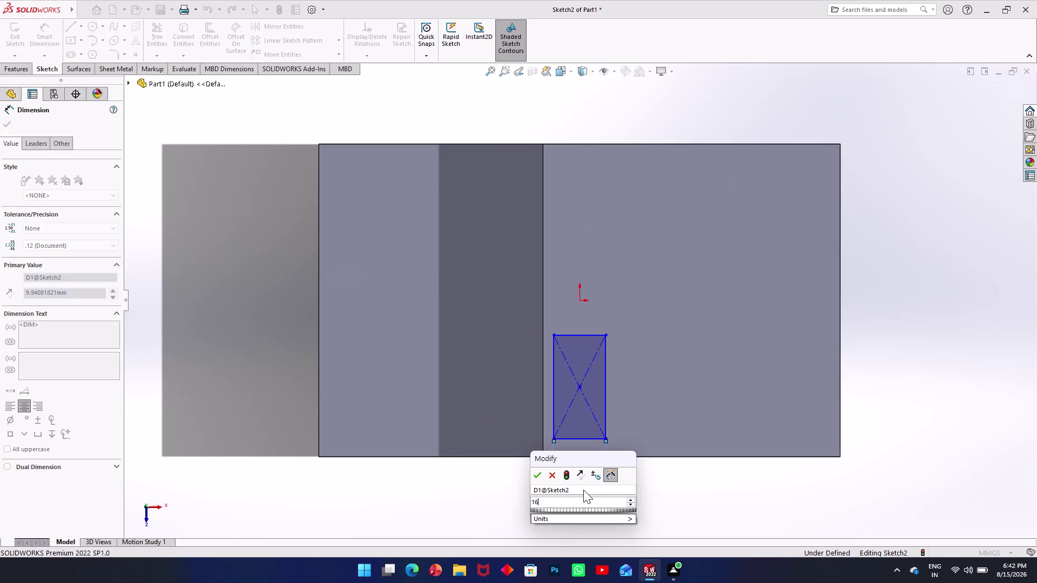
key(Return)
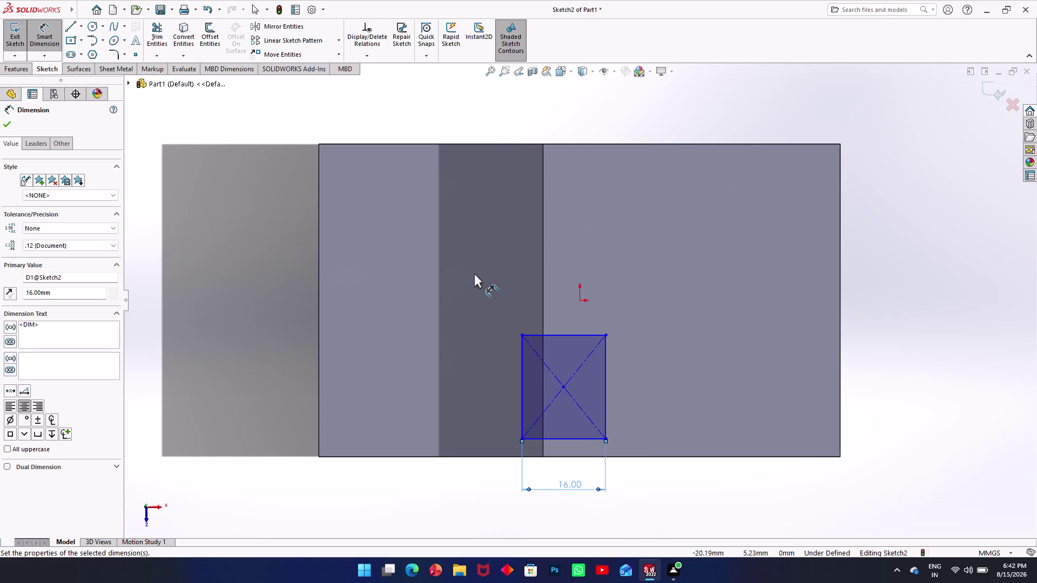
Add a 2 mm offset between the left edge and the step edge, then undo both edits.
click(524, 423)
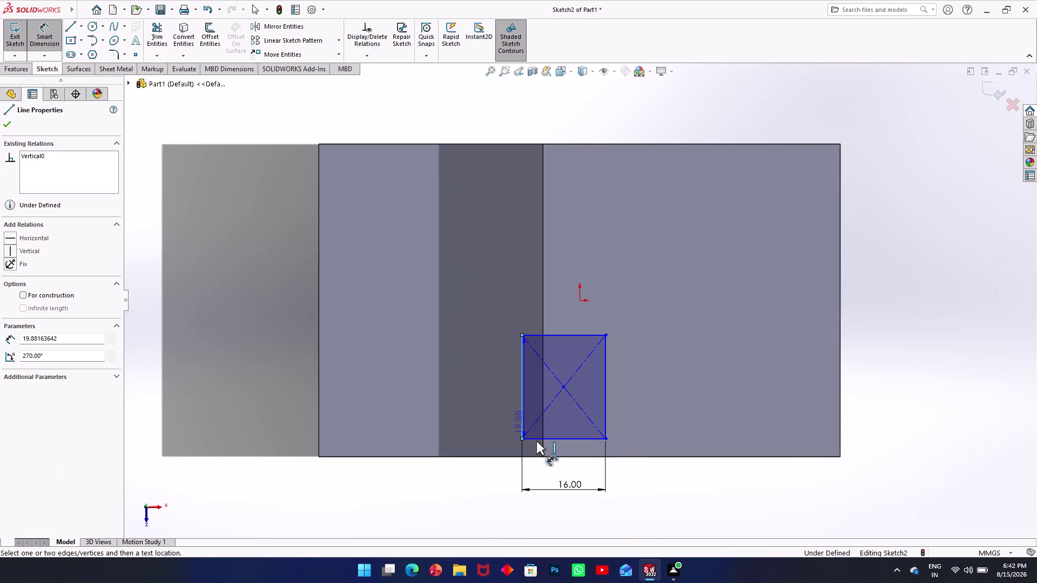
click(543, 449)
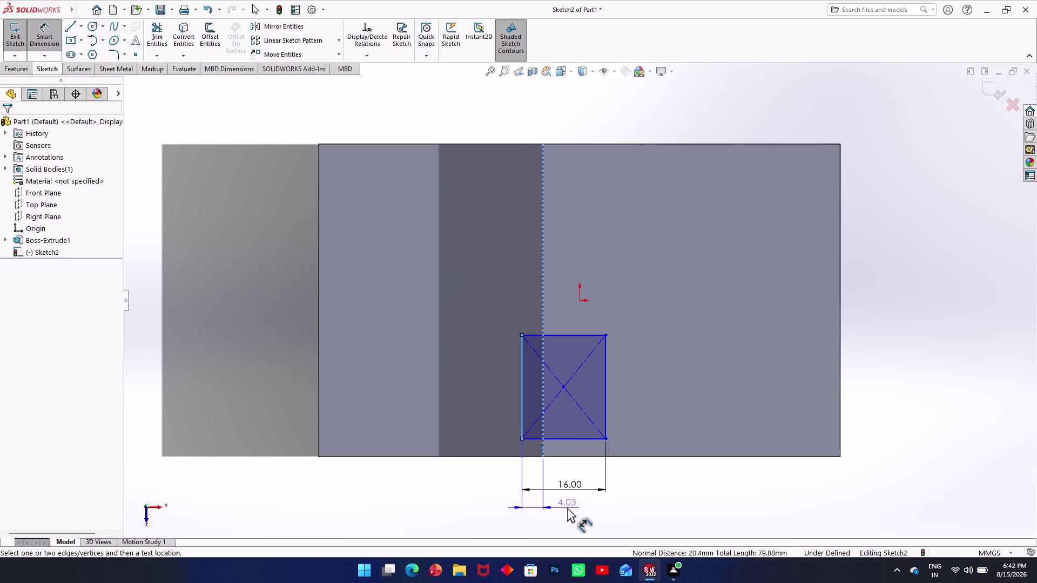
key(2)
key(Return)
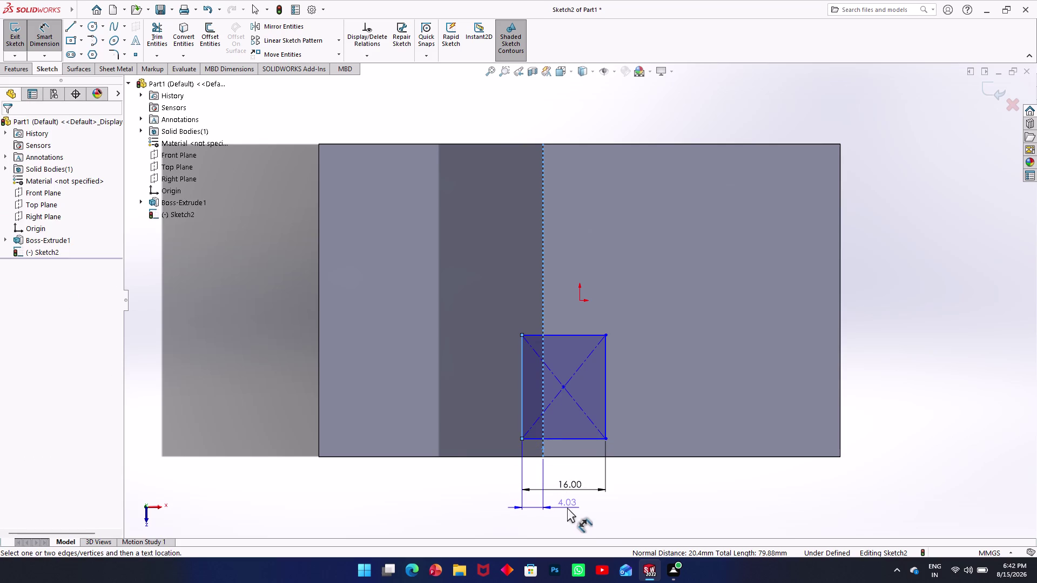
click(567, 508)
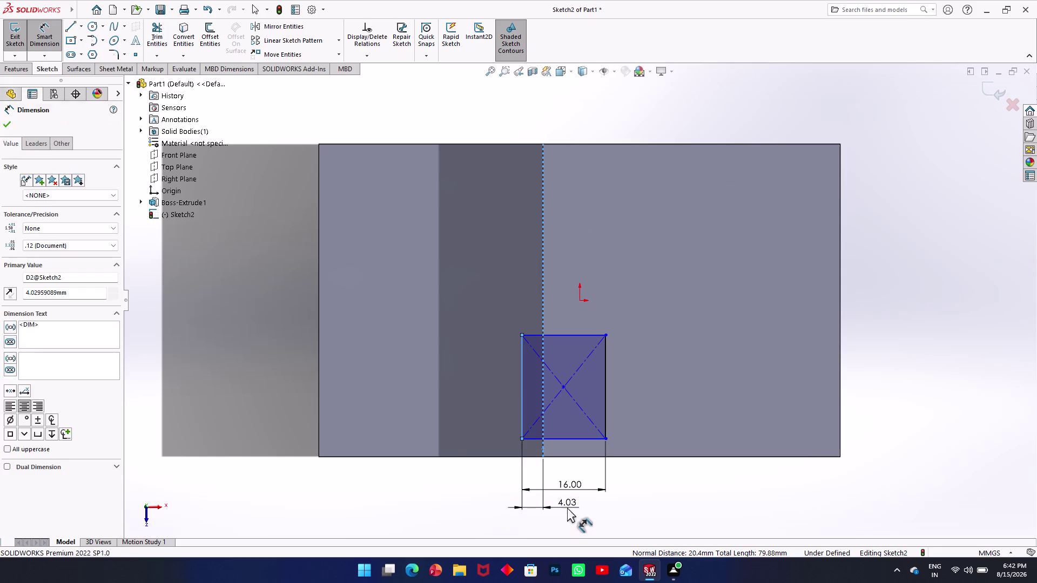
key(2)
key(Return)
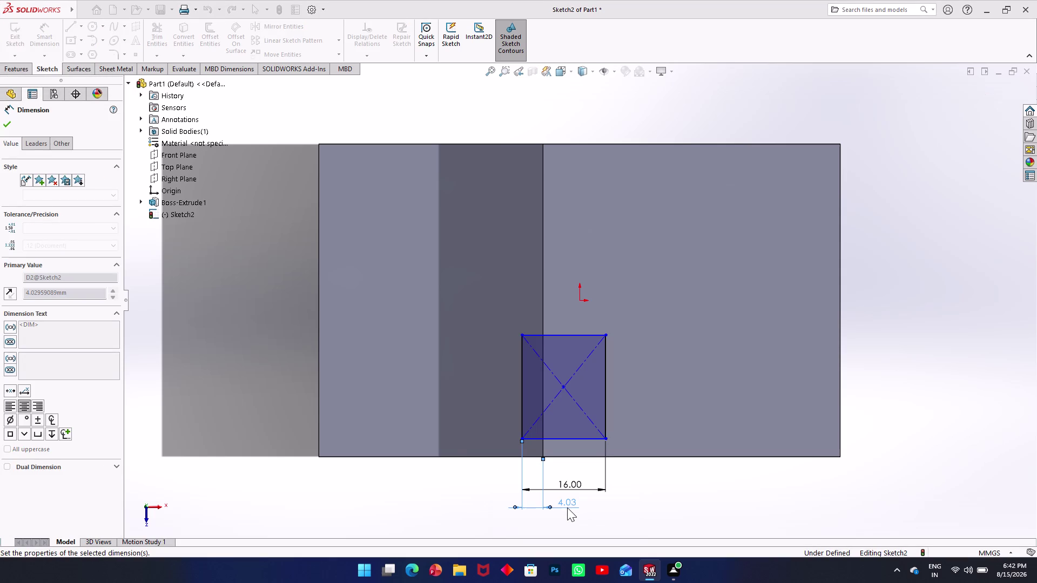
key(ctrl+z)
key(ctrl+z)
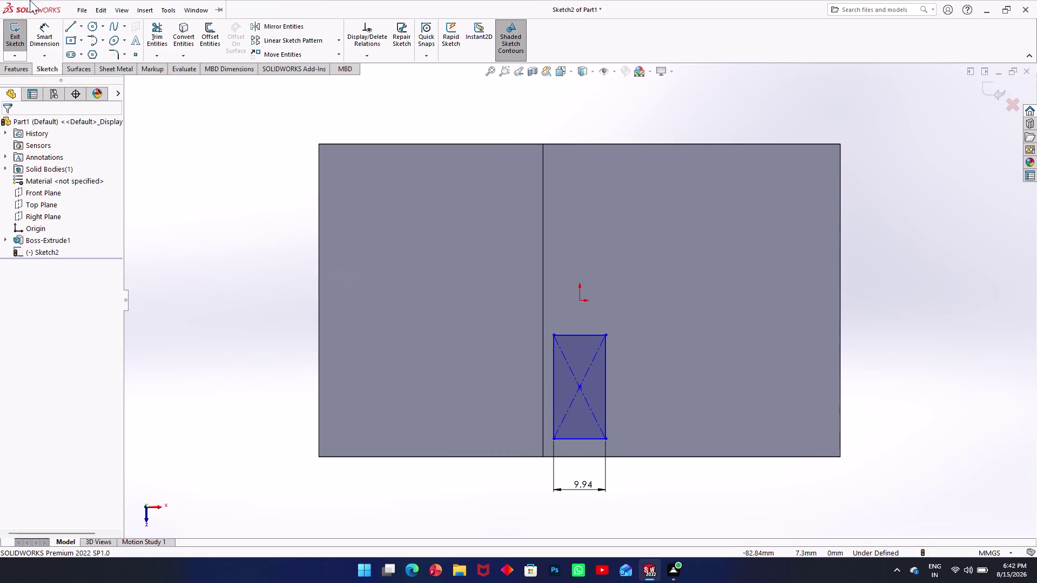
Re-dimension the left edge's offset from the step edge, entering 2.
click(35, 43)
click(553, 429)
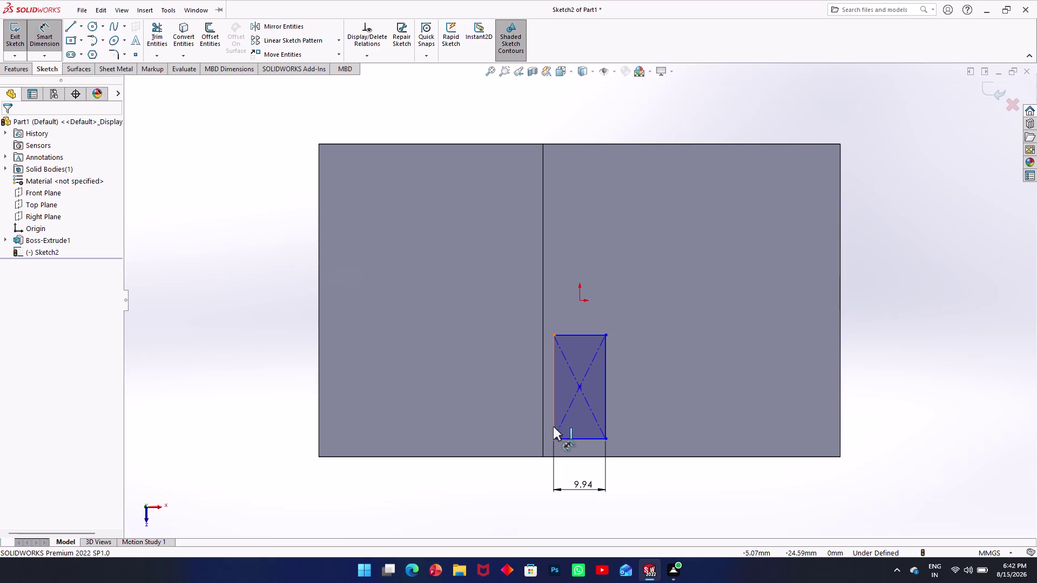
click(542, 419)
click(547, 496)
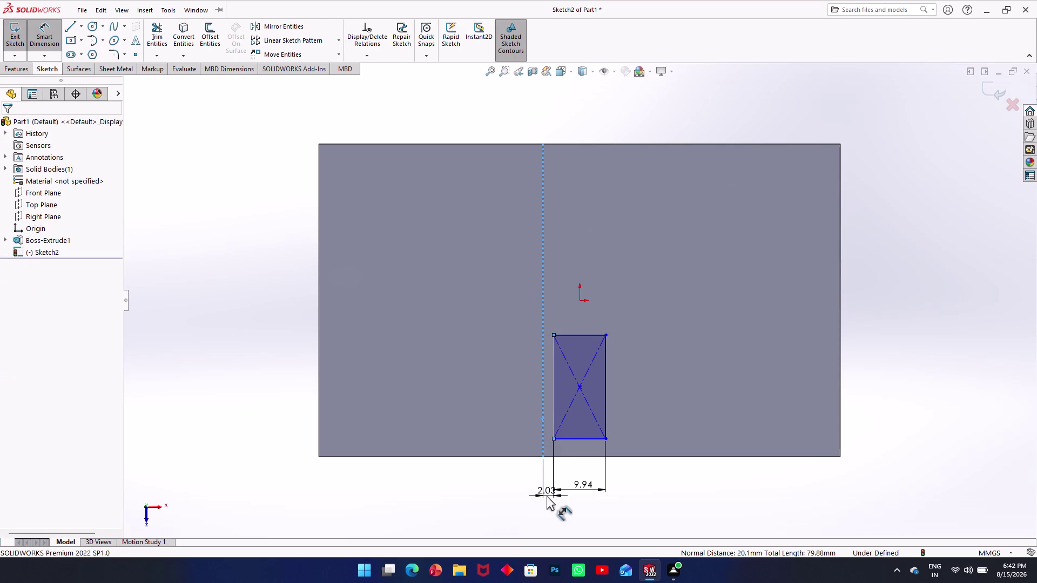
key(2)
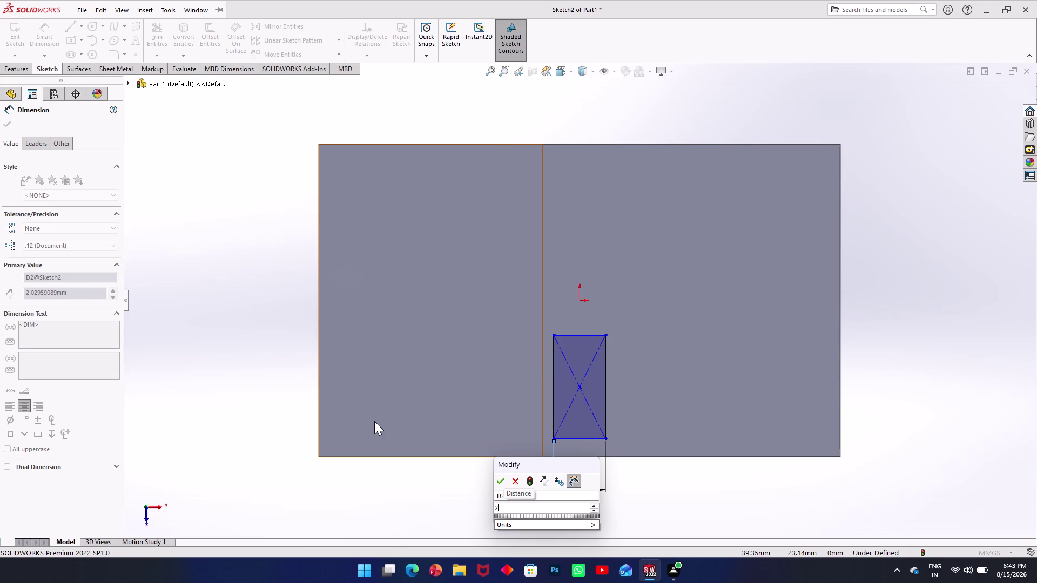
Set the rectangle's step-edge offset to 3 mm and its width dimension to 16 mm.
key(BackSpace)
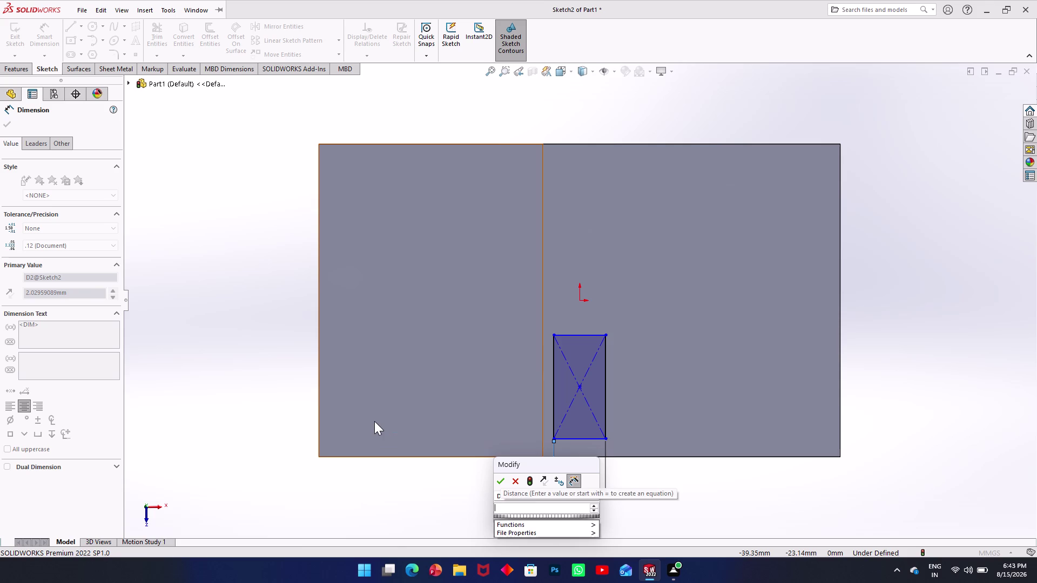
key(3)
key(Return)
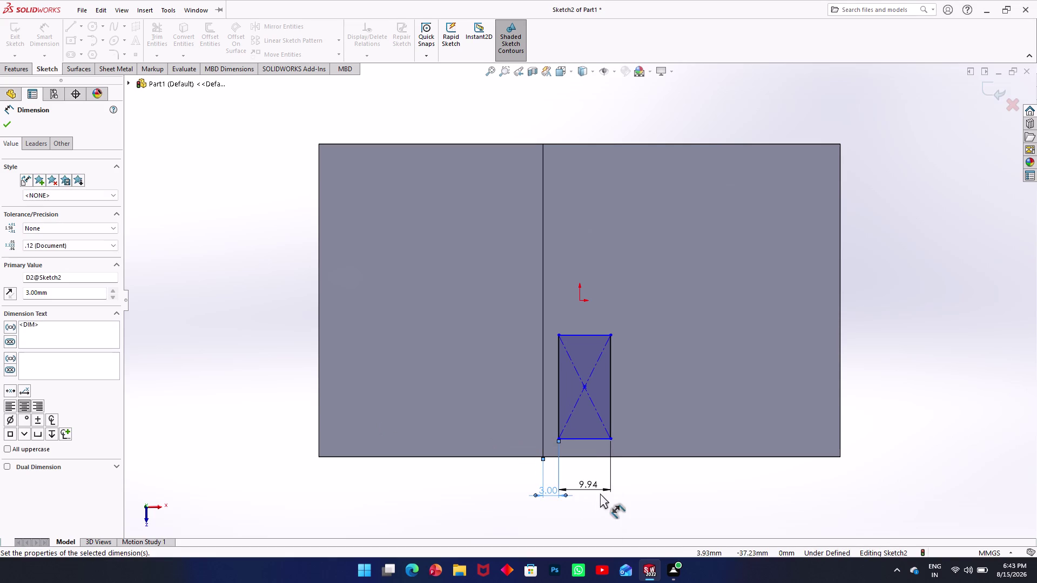
double_click(600, 492)
text(1)
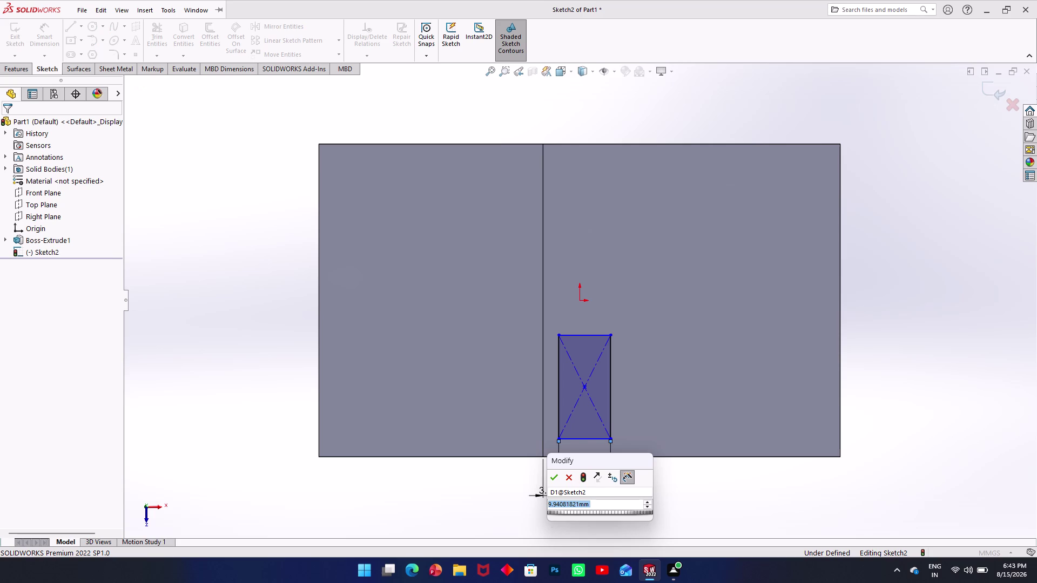
text(6)
key(Return)
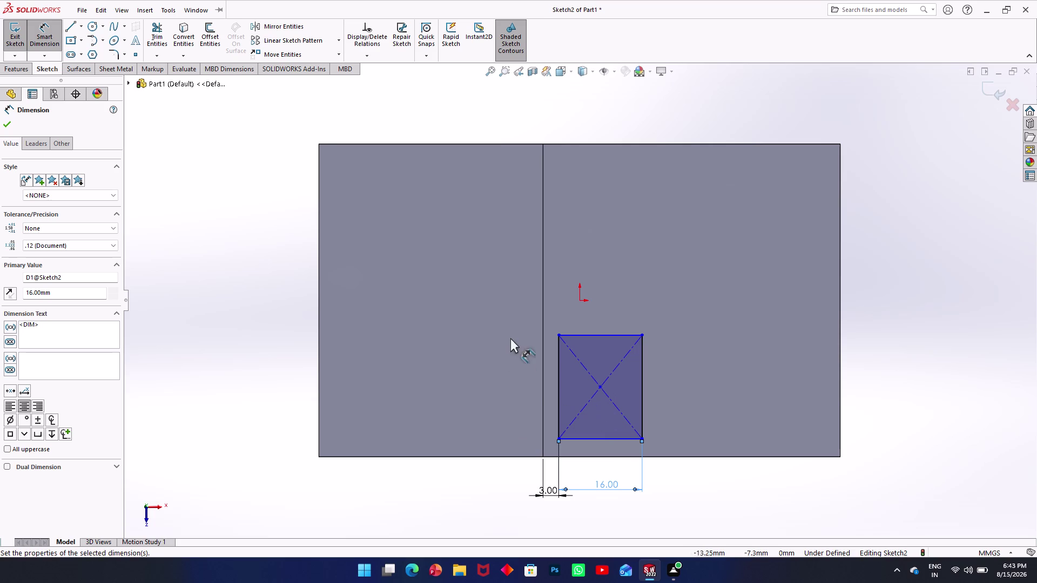
Dimension the rectangle's right edge to 23 mm, declining the redundant top-edge dimension.
click(596, 337)
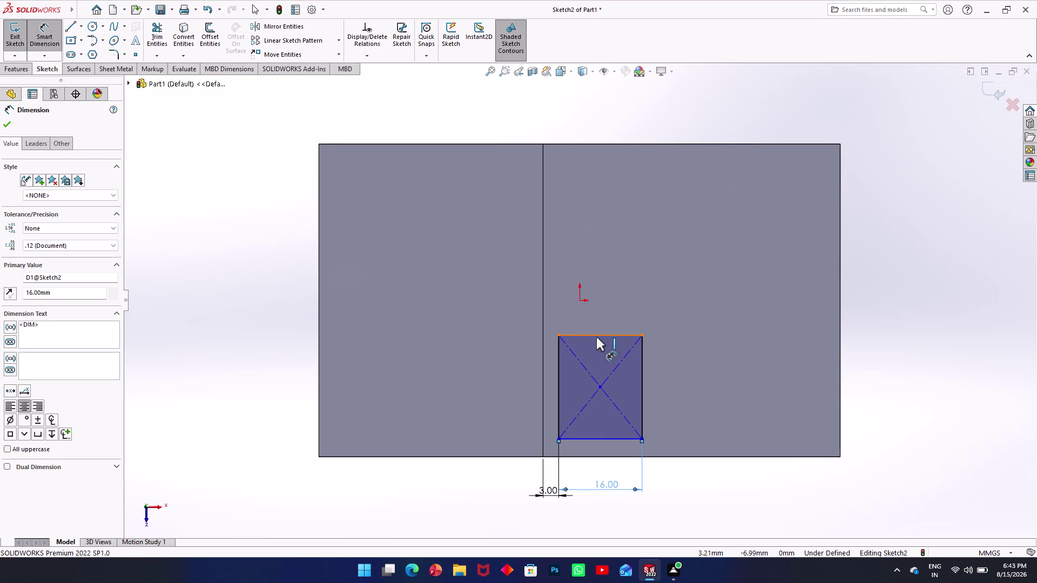
click(596, 312)
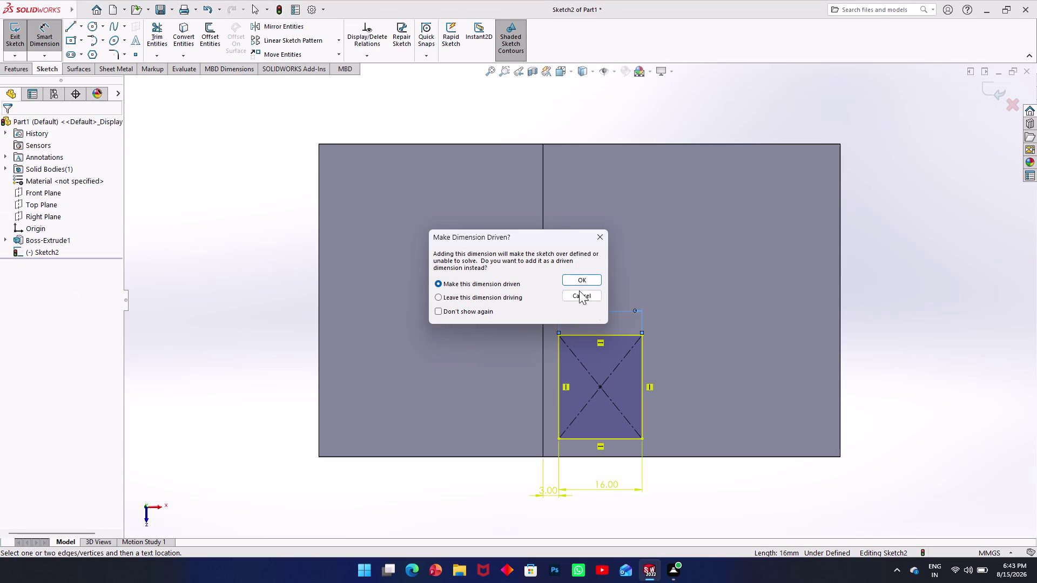
click(606, 235)
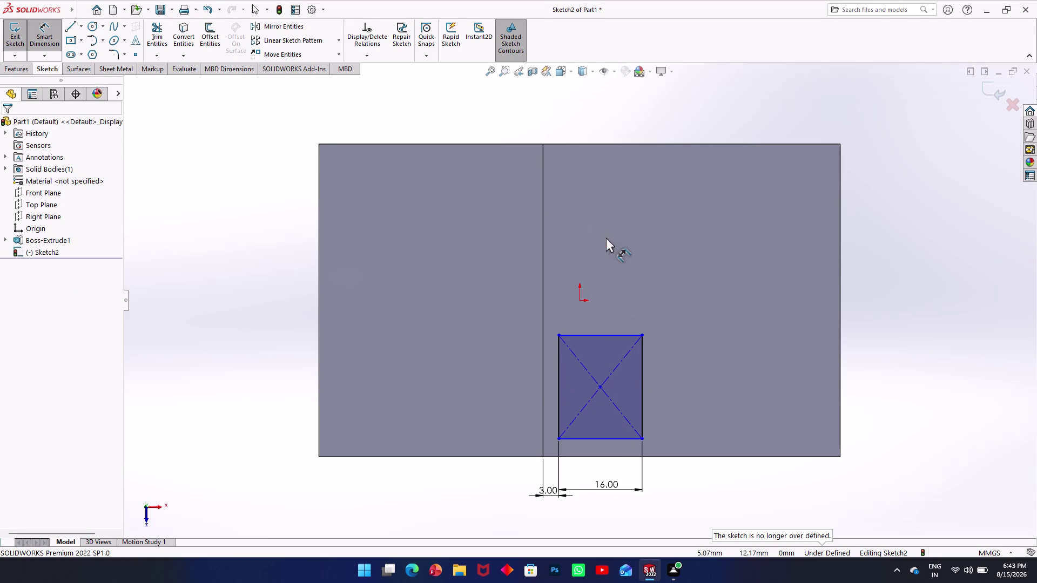
click(644, 381)
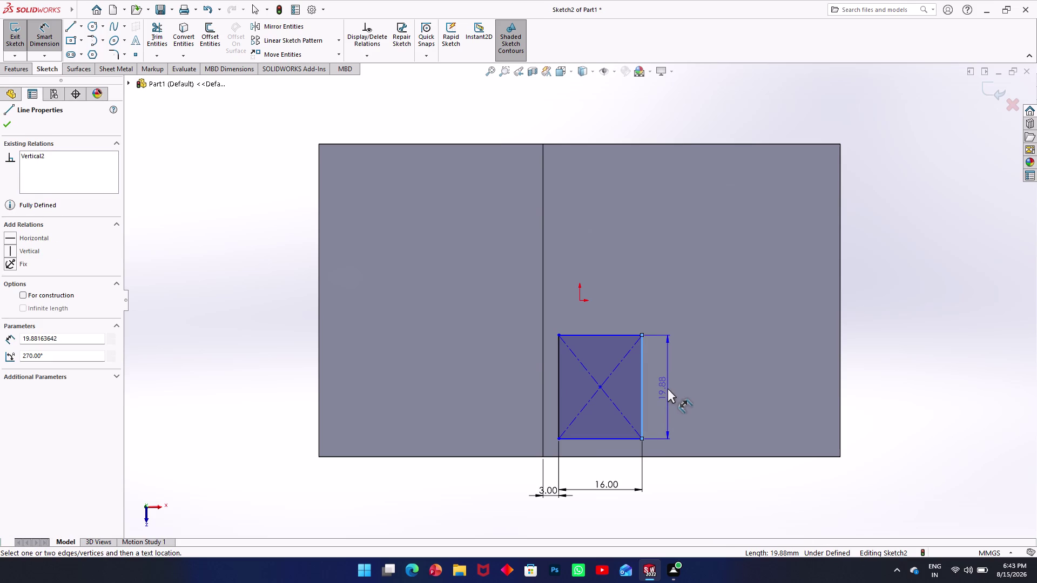
click(668, 388)
text(23)
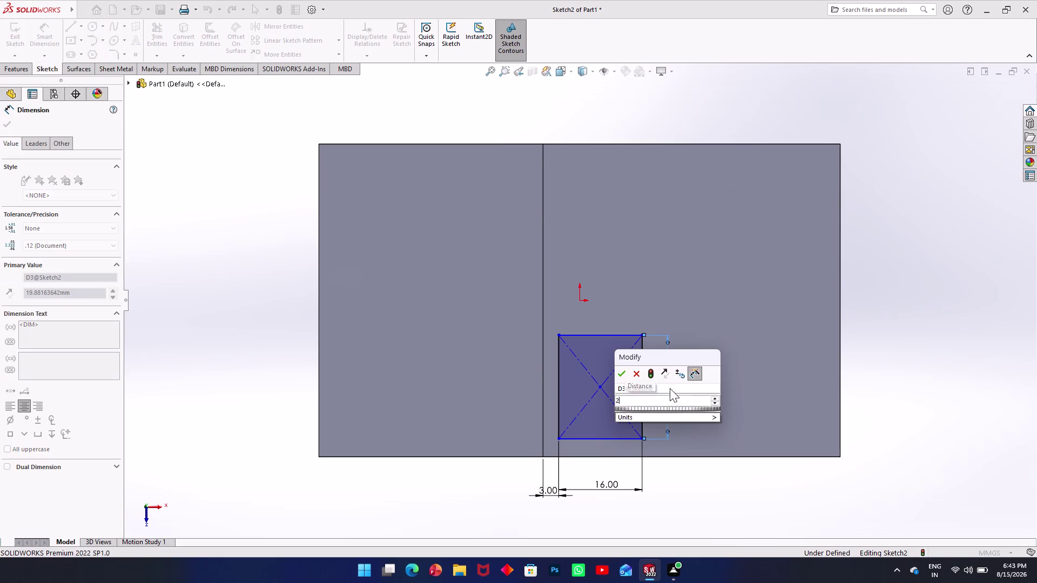
key(Return)
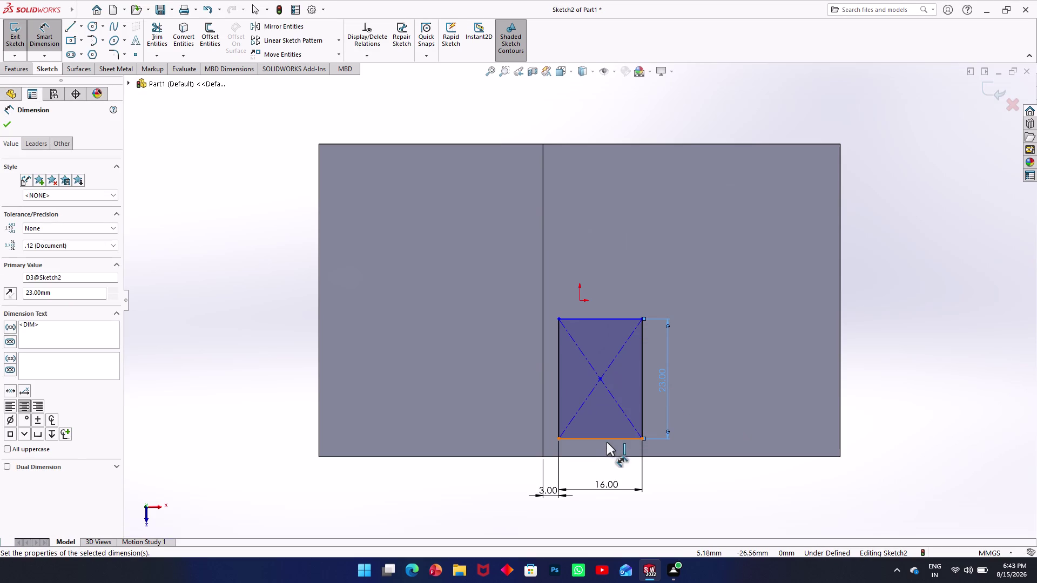
Dimension the rectangle's bottom edge 3 mm above the block's bottom edge.
click(606, 441)
click(606, 458)
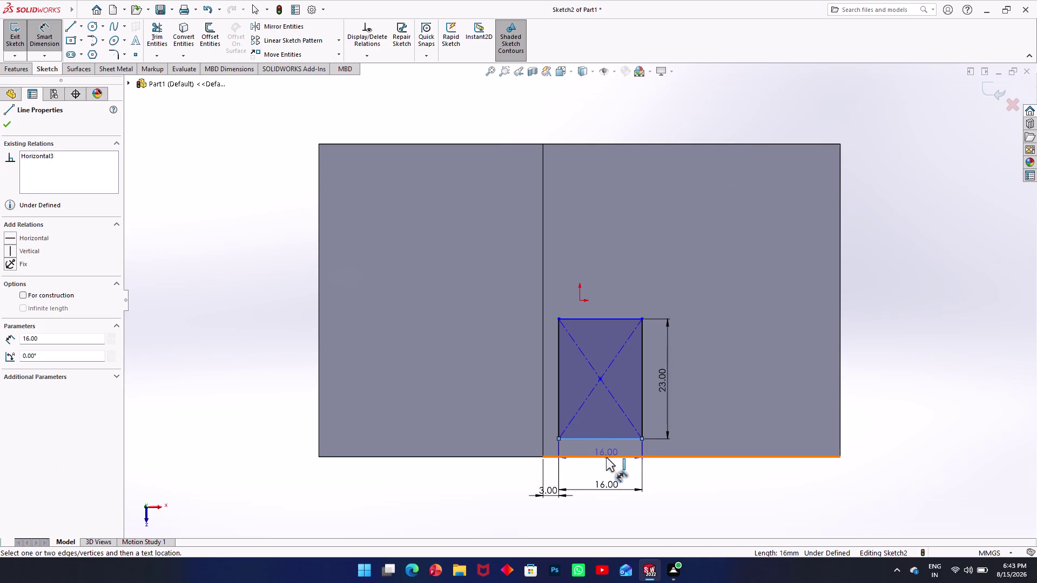
click(606, 452)
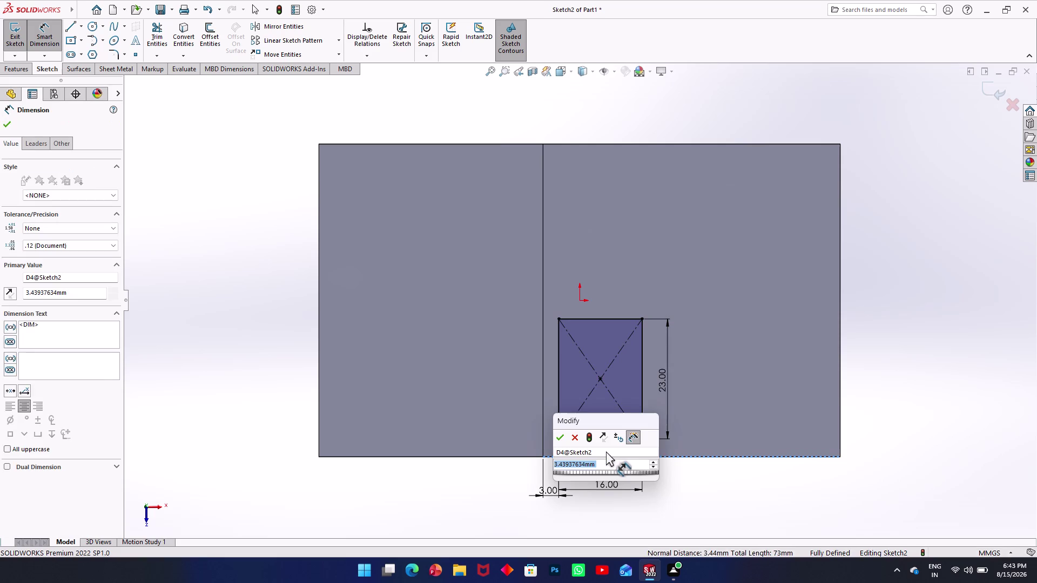
key(2)
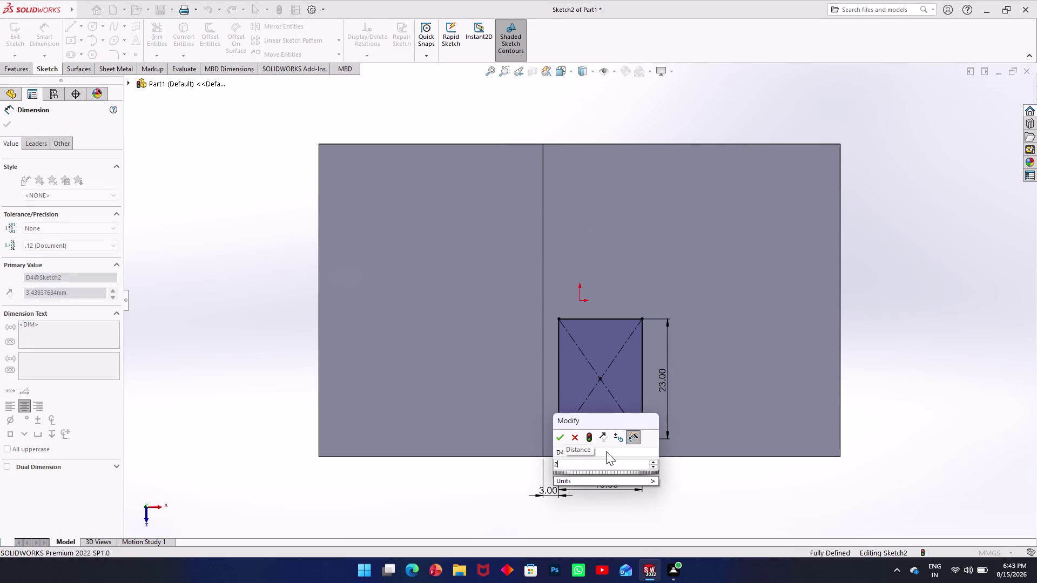
key(BackSpace)
key(3)
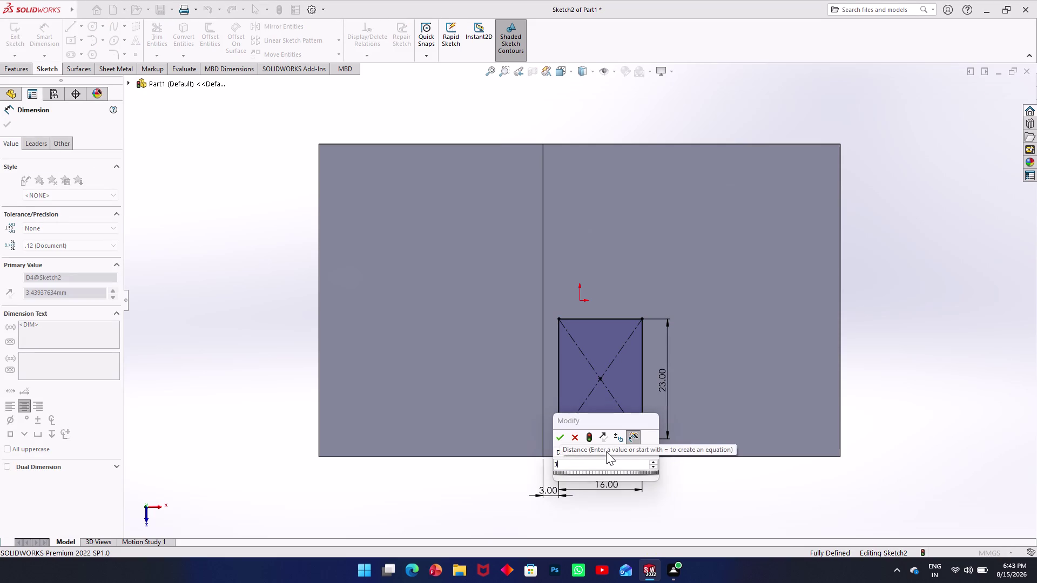
key(Return)
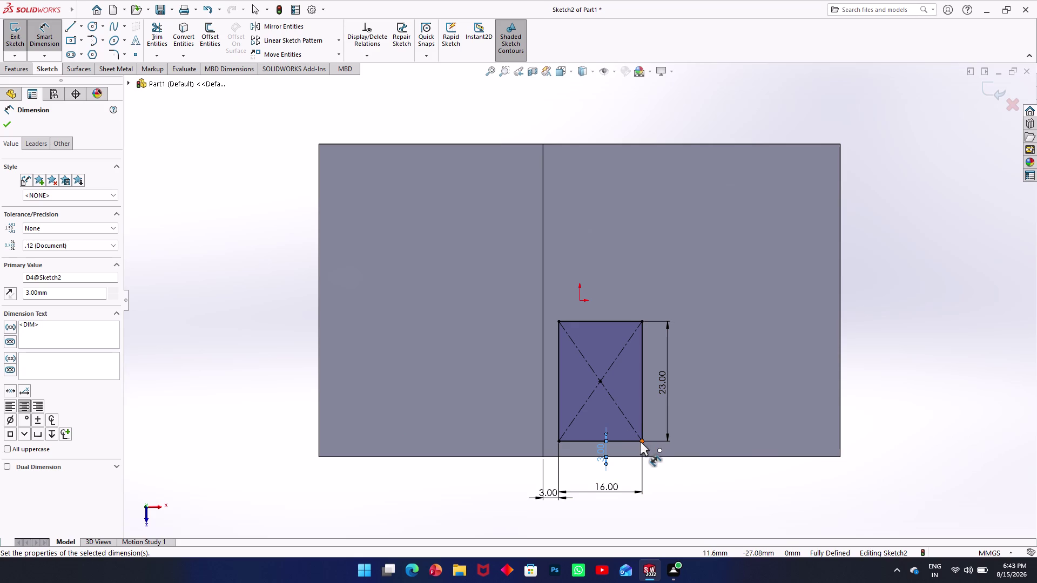
Start Copy Entities from the Move Entities dropdown.
click(339, 57)
click(321, 81)
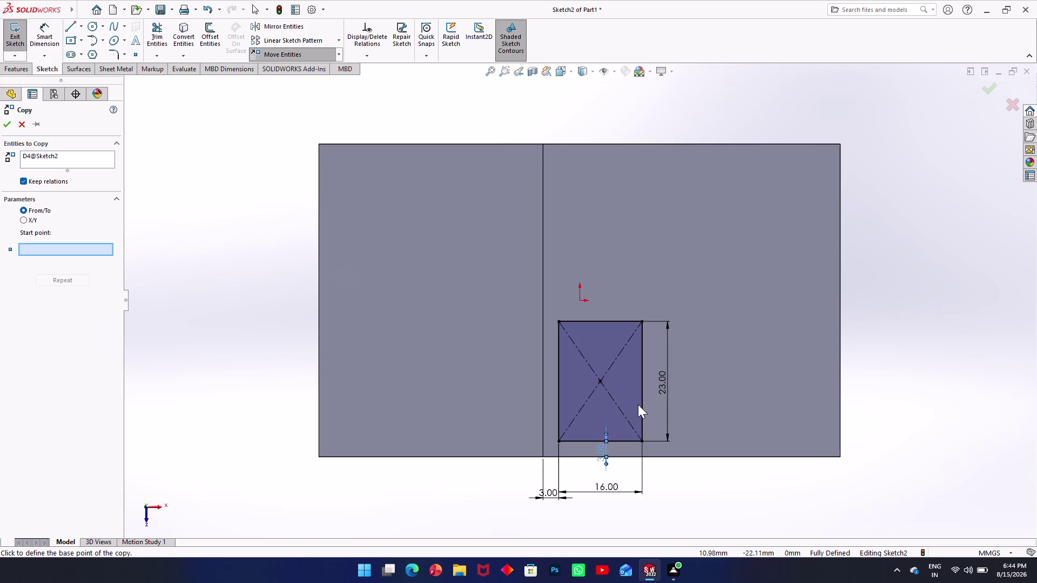
click(51, 158)
click(51, 159)
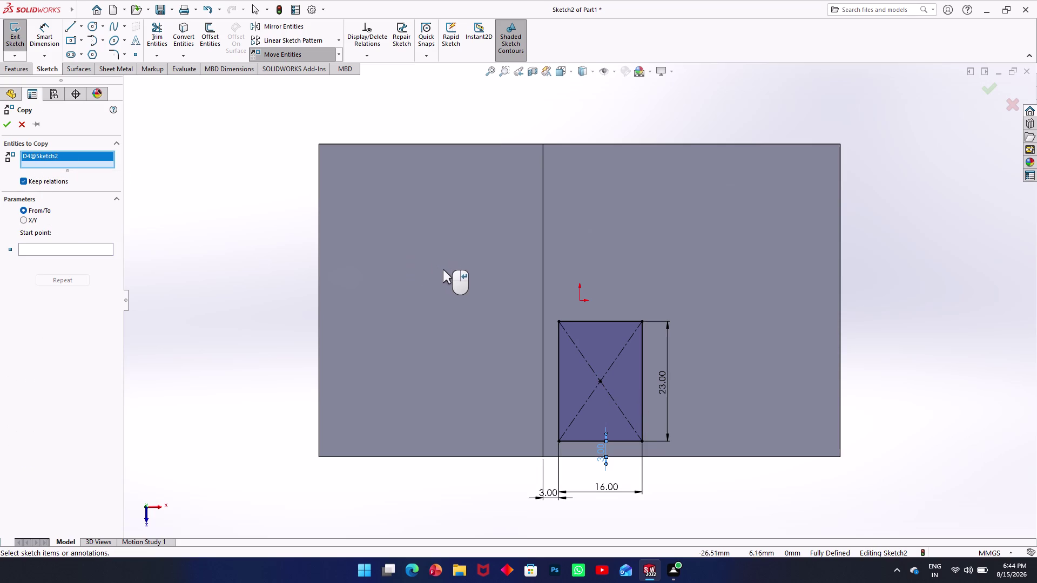
Clear the copy selection and cancel the current Copy Entities command.
right_click(159, 223)
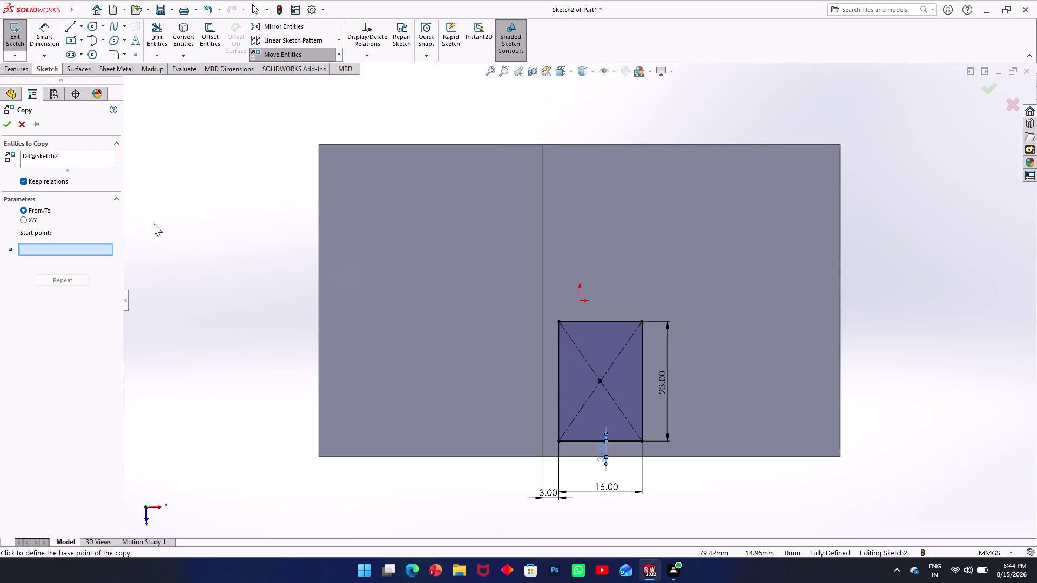
right_click(43, 158)
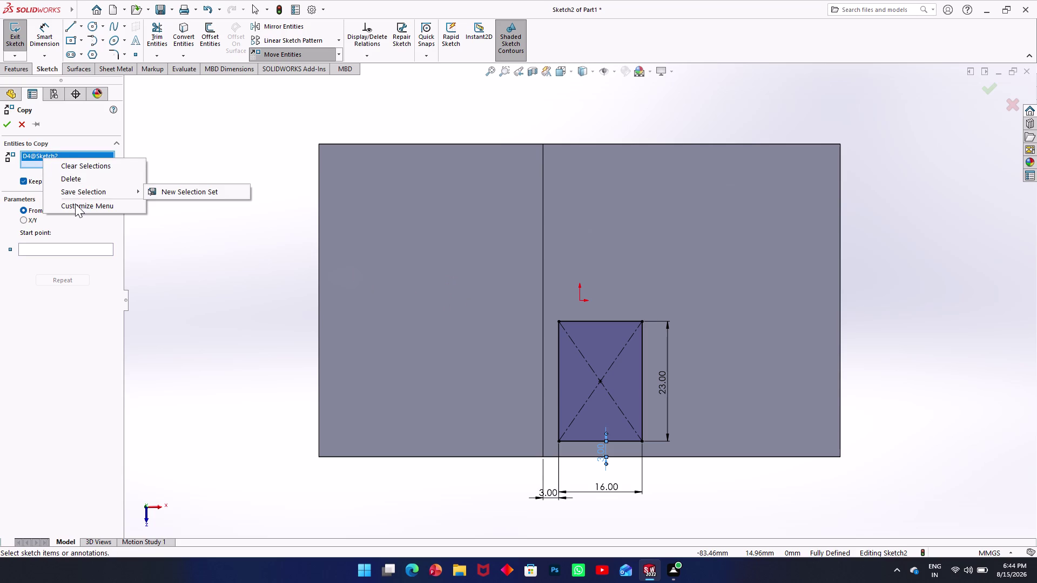
click(184, 187)
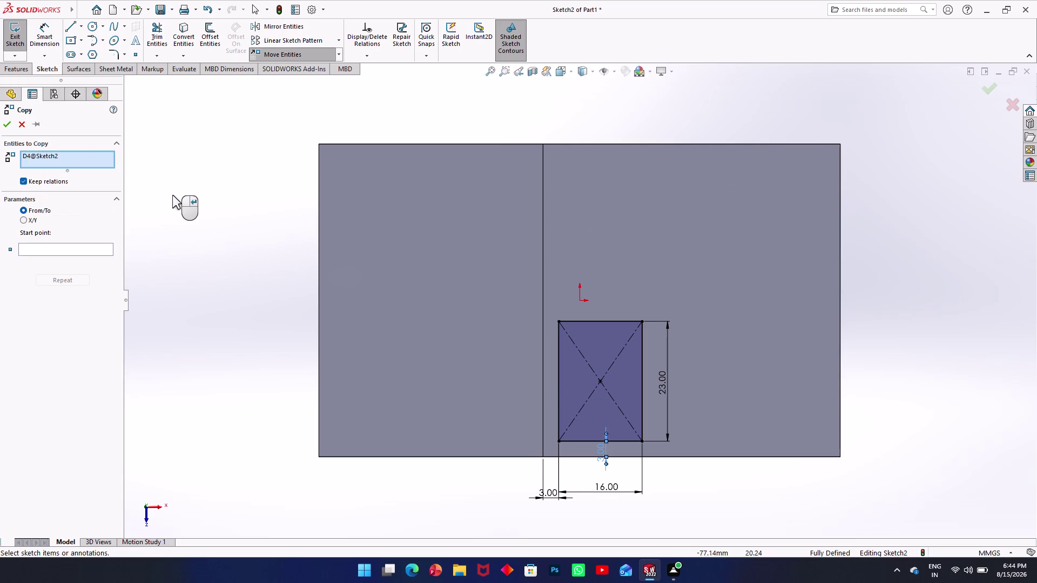
click(16, 122)
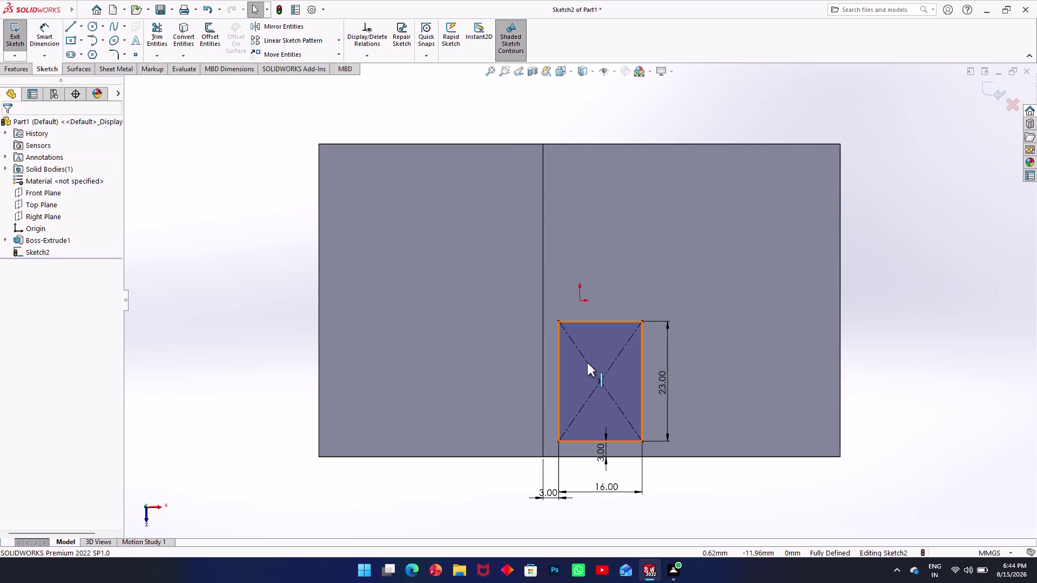
Copy the pocket rectangle from its corner to a spot just right of the original.
click(594, 363)
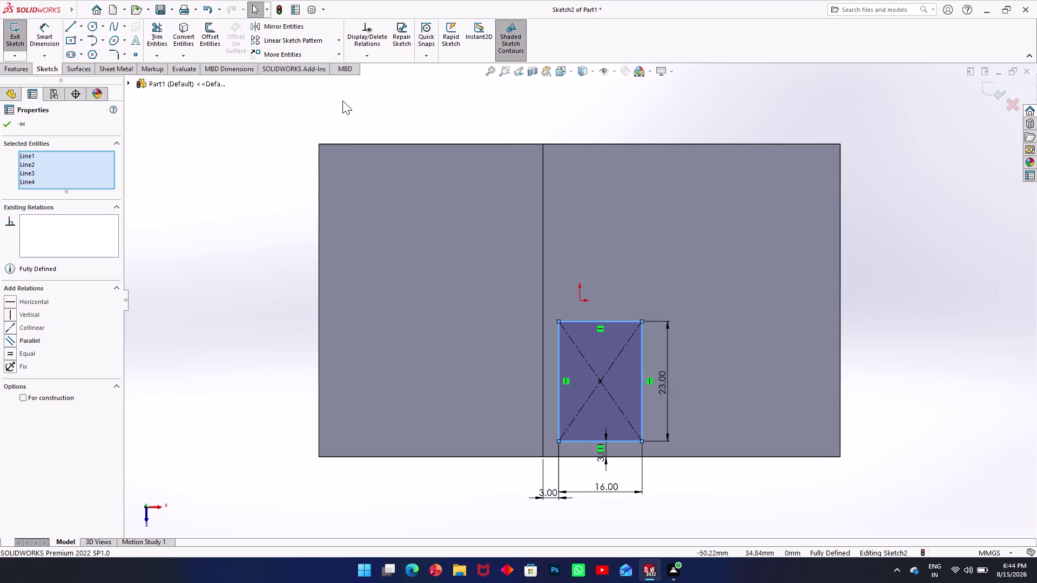
click(342, 55)
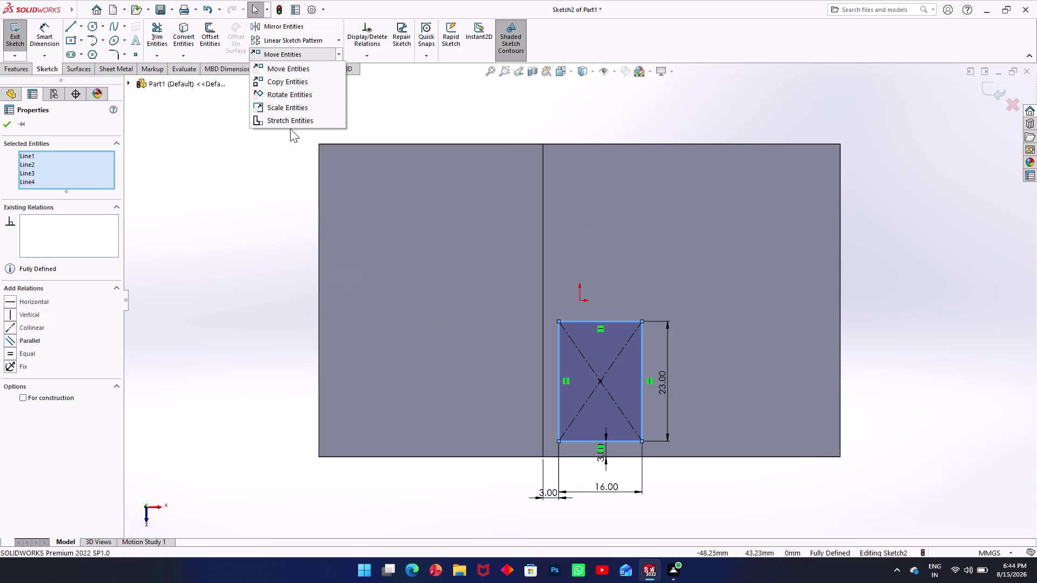
click(301, 87)
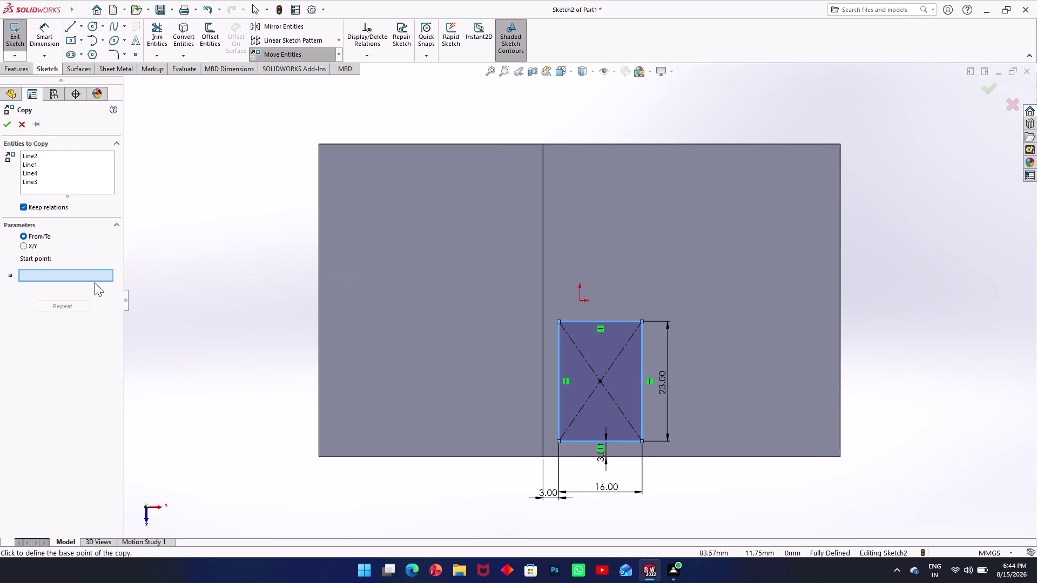
click(642, 440)
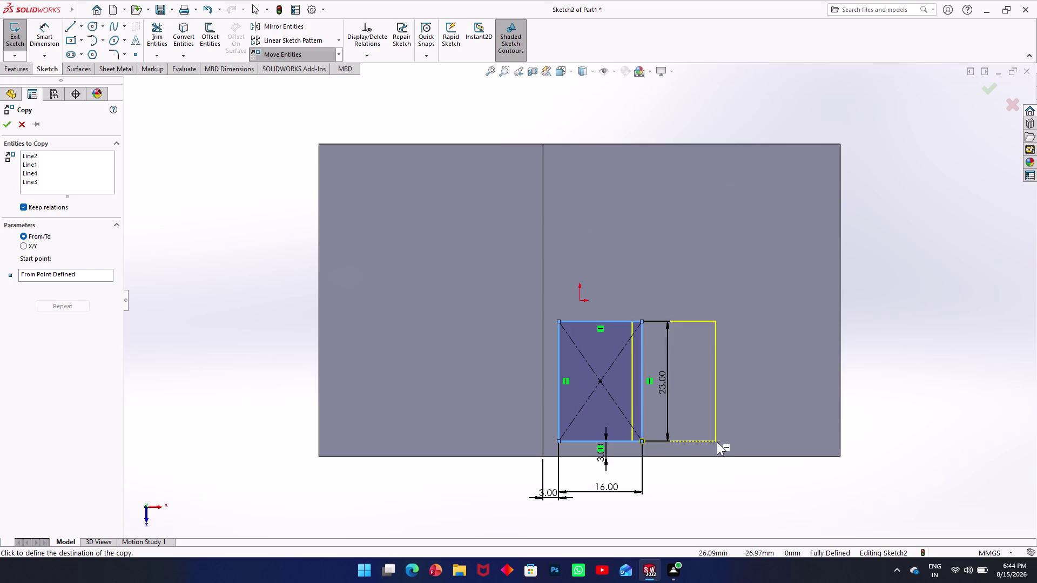
click(748, 441)
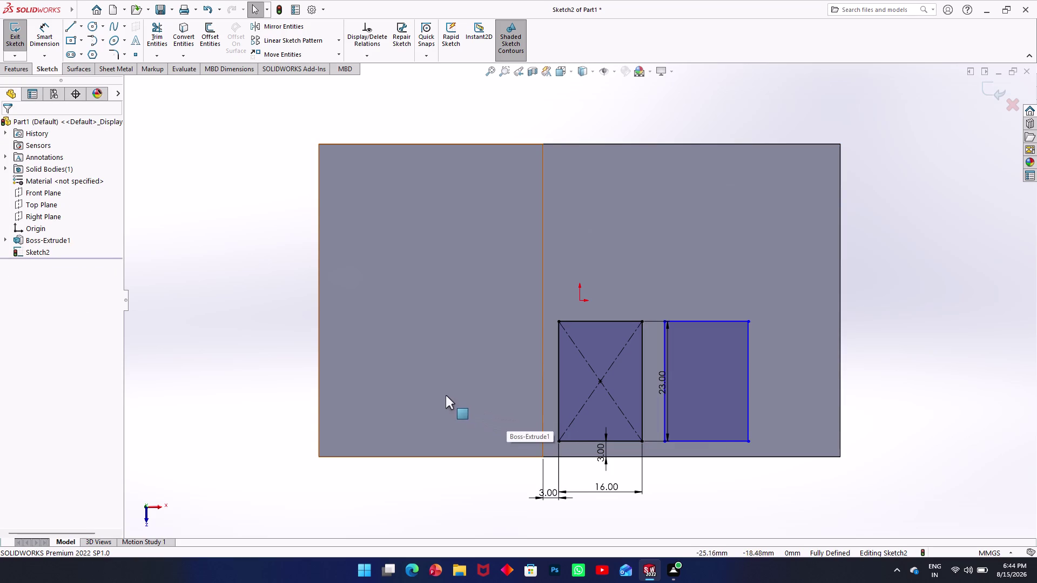
Start Smart Dimension and discard the unwanted distance and angle dimensions on the copy.
click(38, 40)
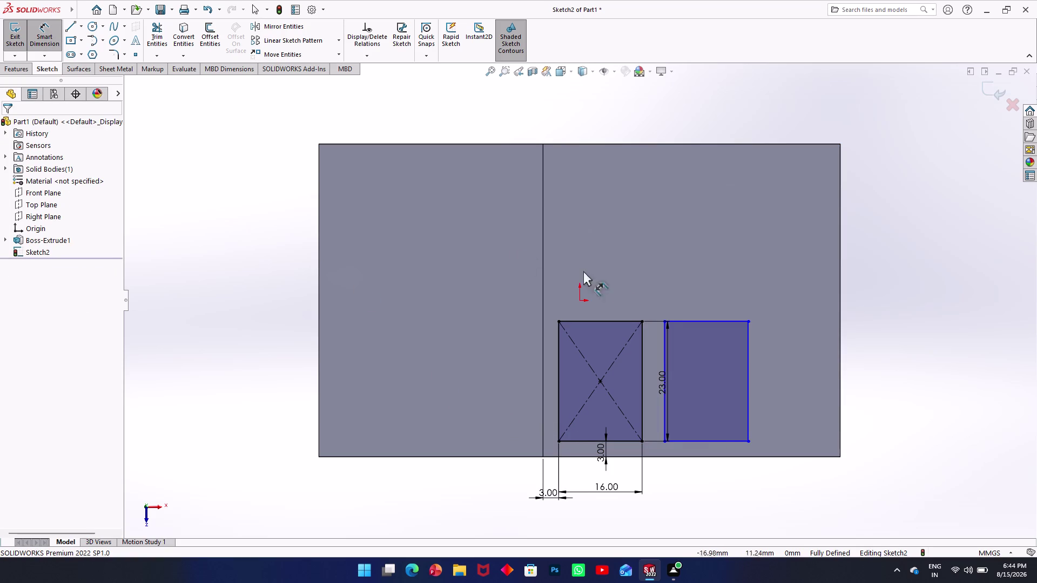
click(714, 439)
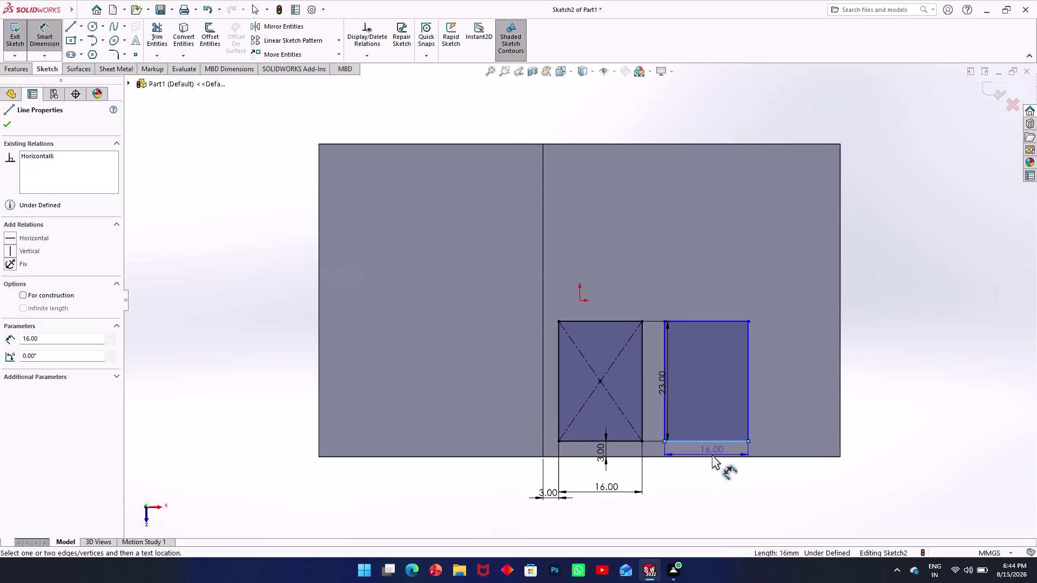
click(712, 456)
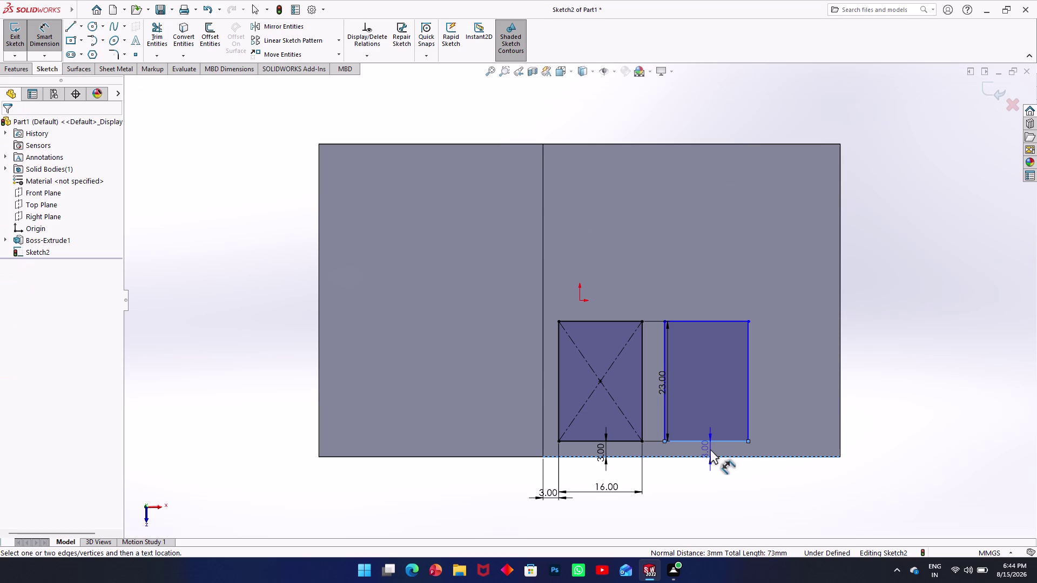
key(Escape)
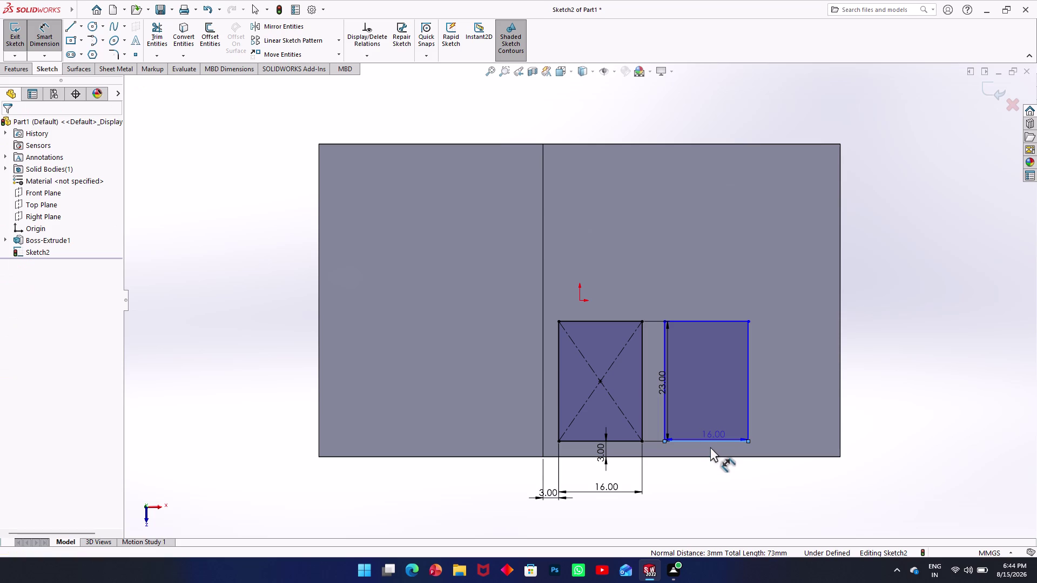
click(664, 415)
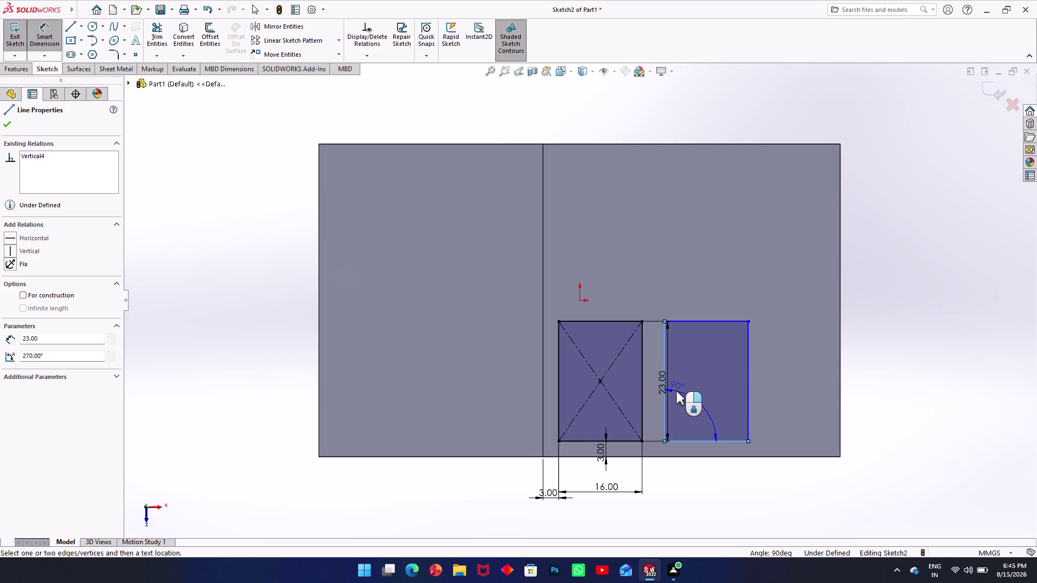
key(Escape)
key(Escape)
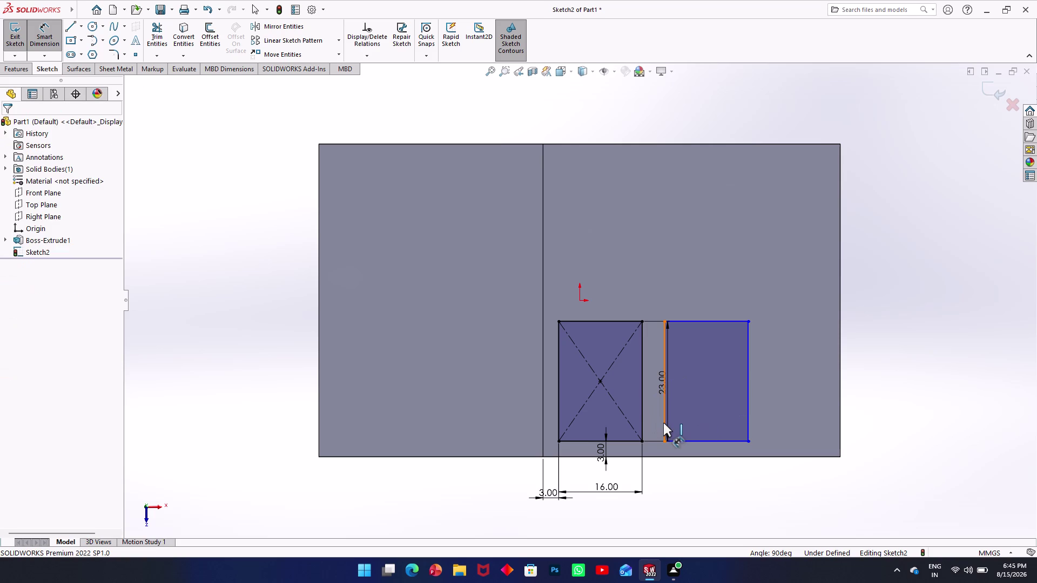
Dimension a 2 mm gap between the original's right edge and the copy's left edge.
click(664, 424)
click(645, 422)
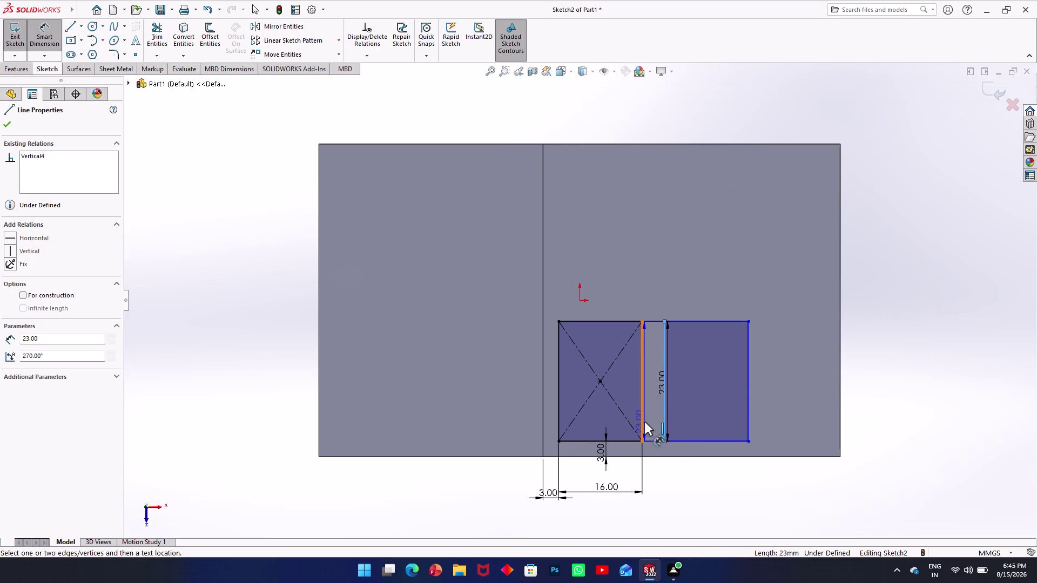
click(660, 478)
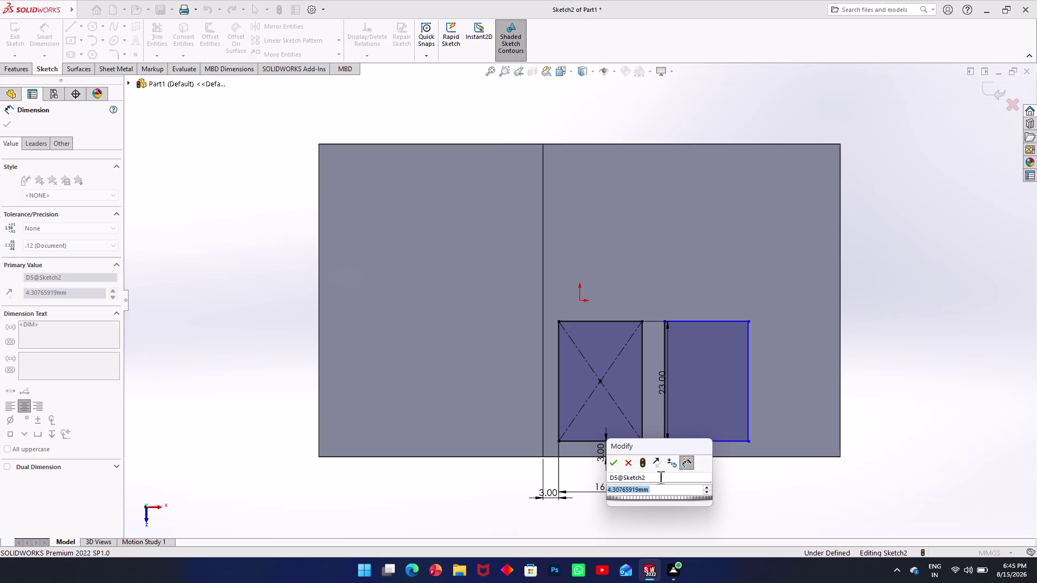
key(2)
key(Return)
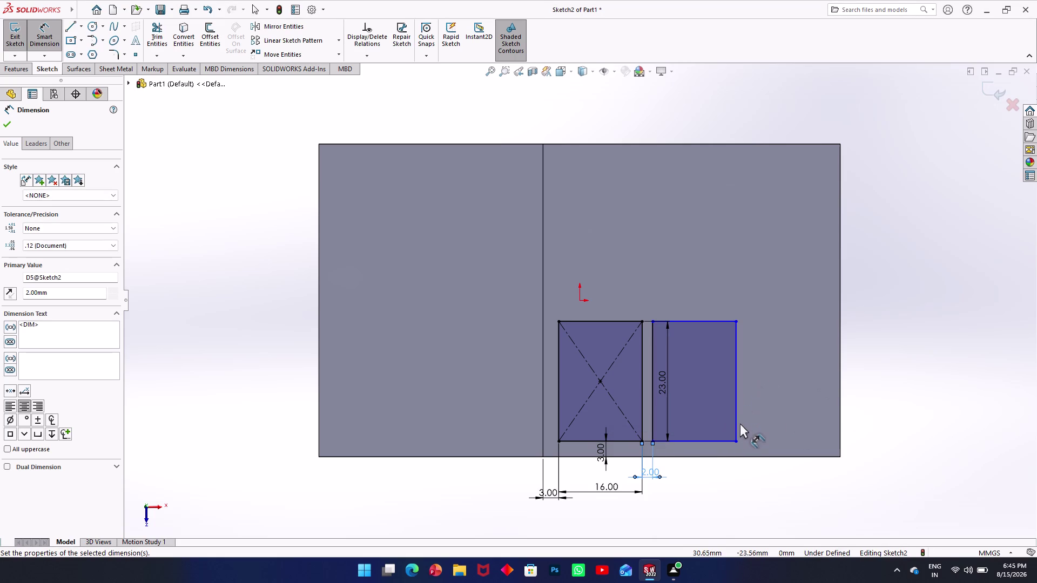
click(4, 121)
click(732, 398)
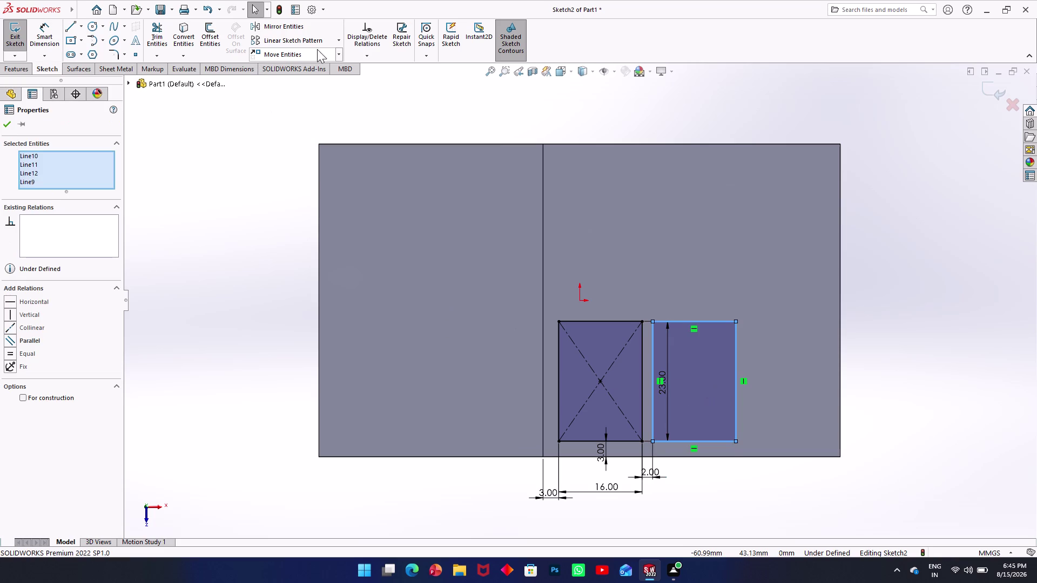
Copy the second rectangle from its bottom-right corner to a point further right.
click(342, 53)
click(313, 86)
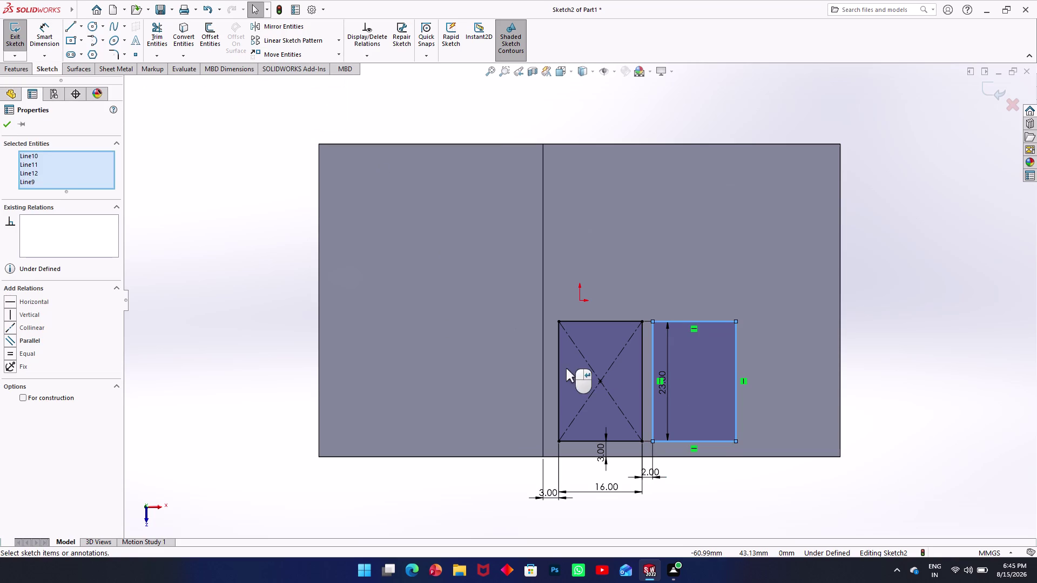
click(90, 281)
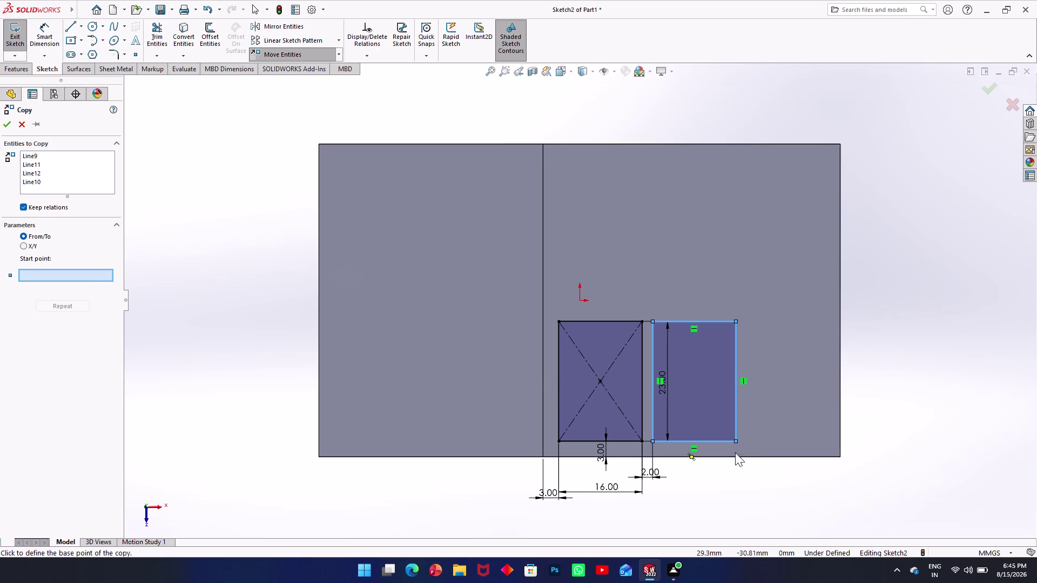
click(653, 439)
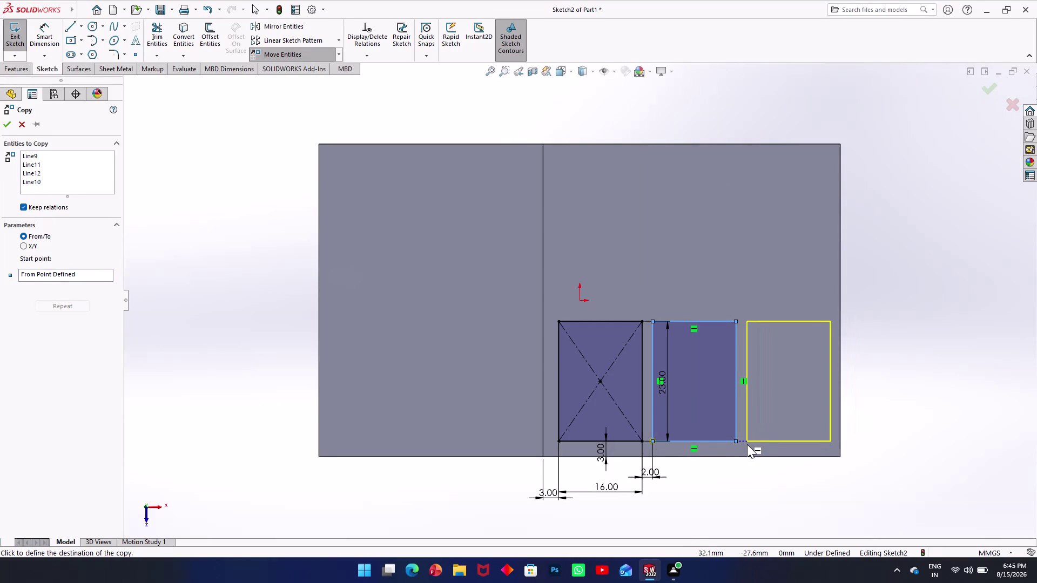
click(747, 445)
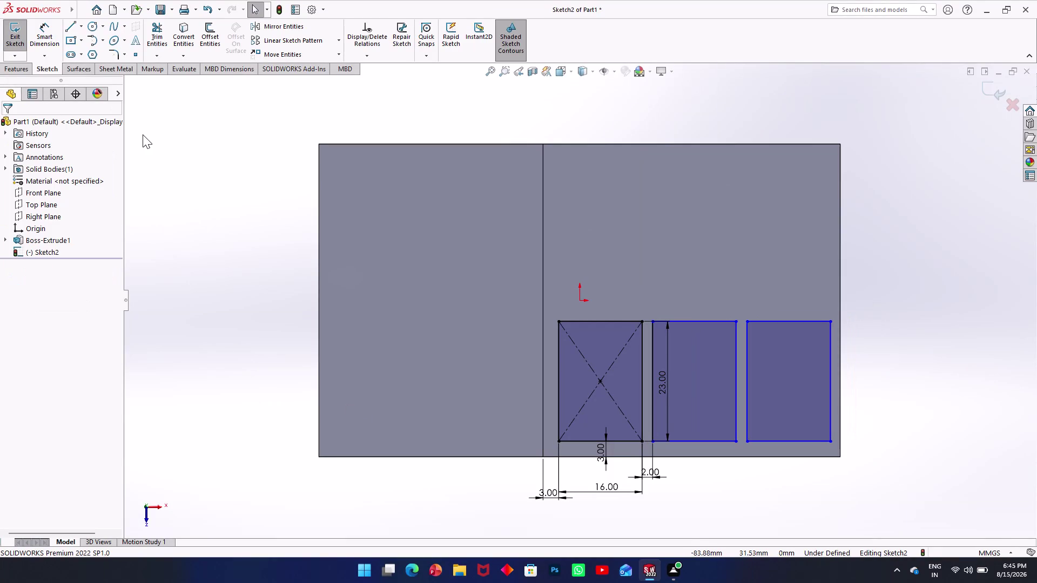
Dimension a 2 mm gap between the second and third rectangles' adjacent bottom corners.
click(50, 40)
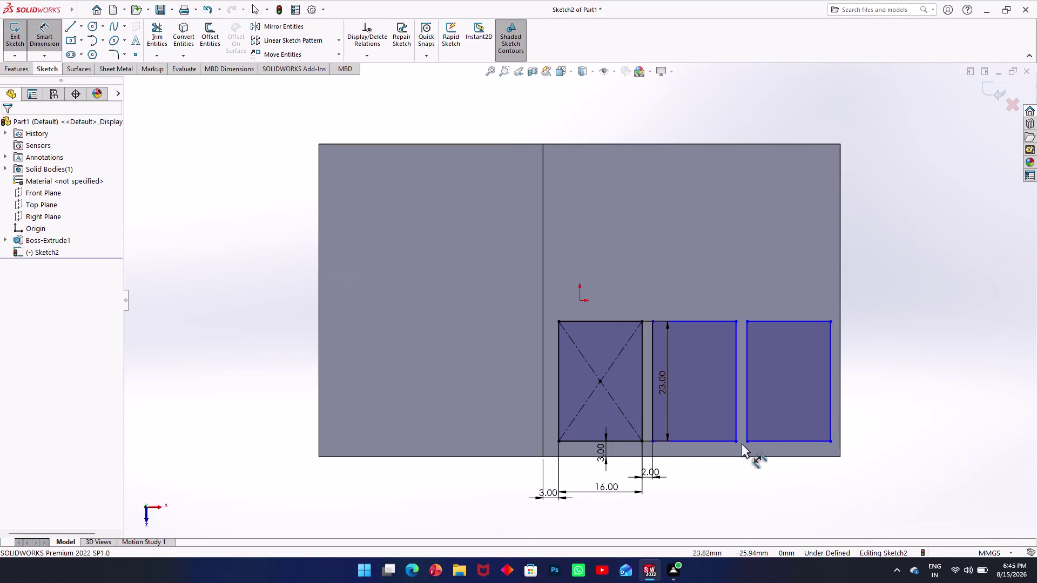
click(739, 442)
click(748, 441)
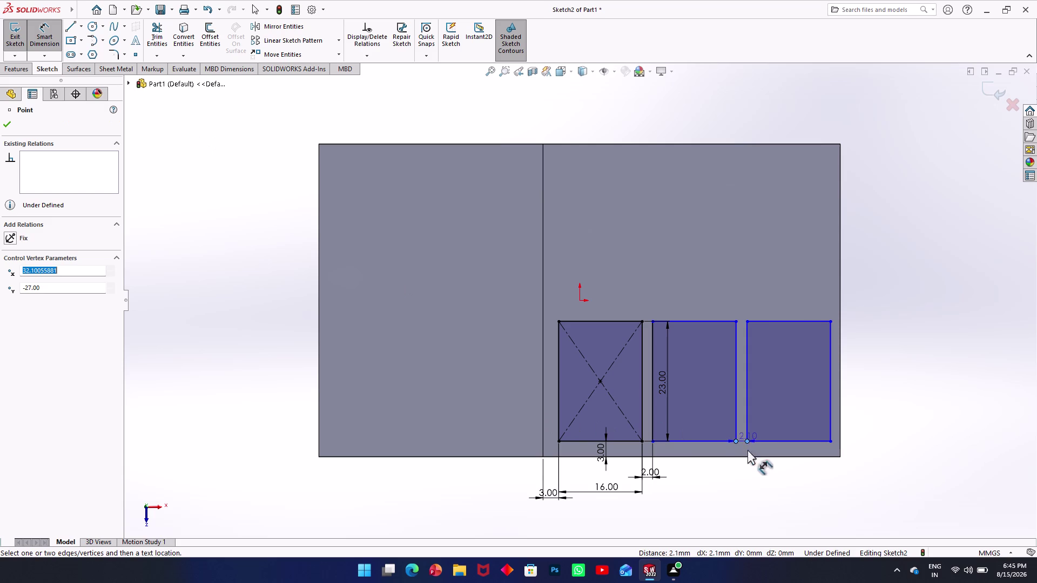
click(745, 501)
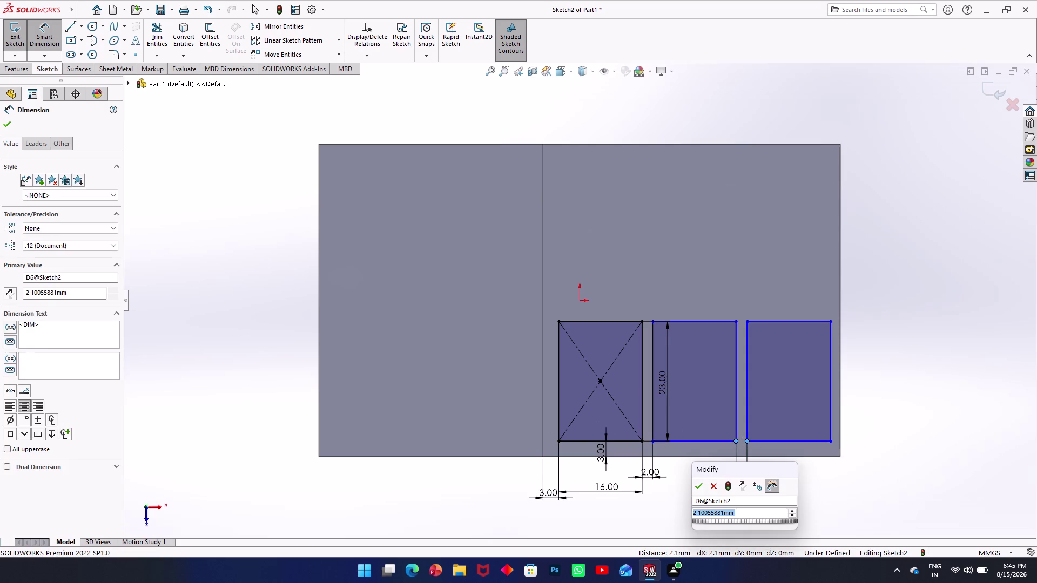
key(2)
key(Return)
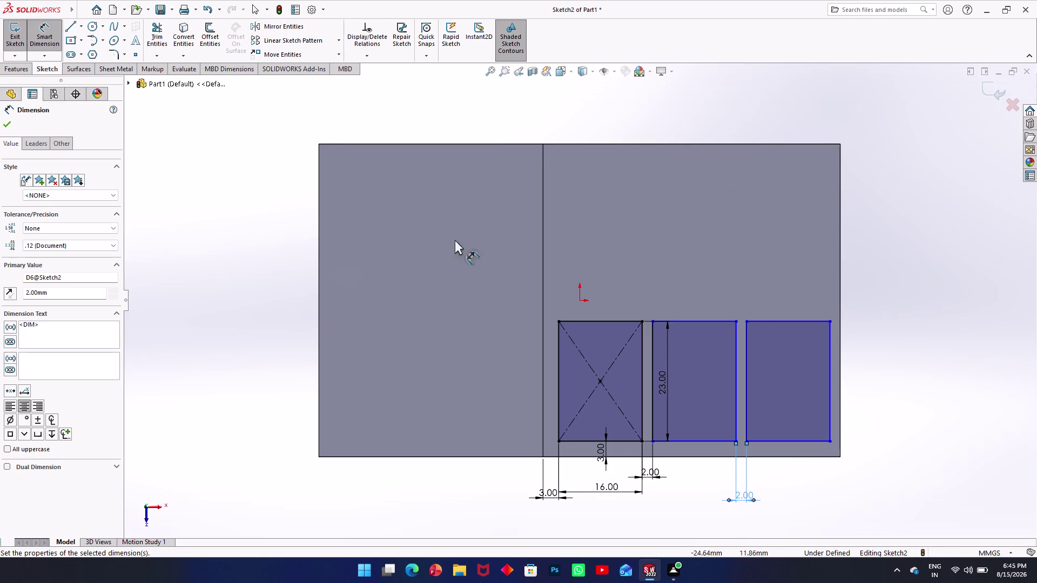
scroll(up, 3)
scroll(down, 3)
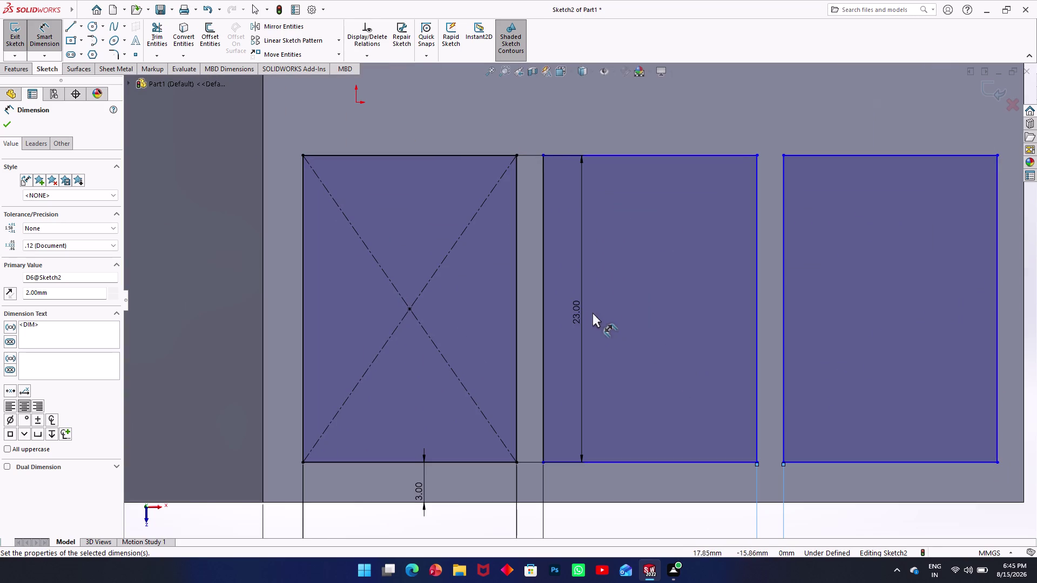
Change the existing 23 mm height dimension to 26 mm.
double_click(576, 312)
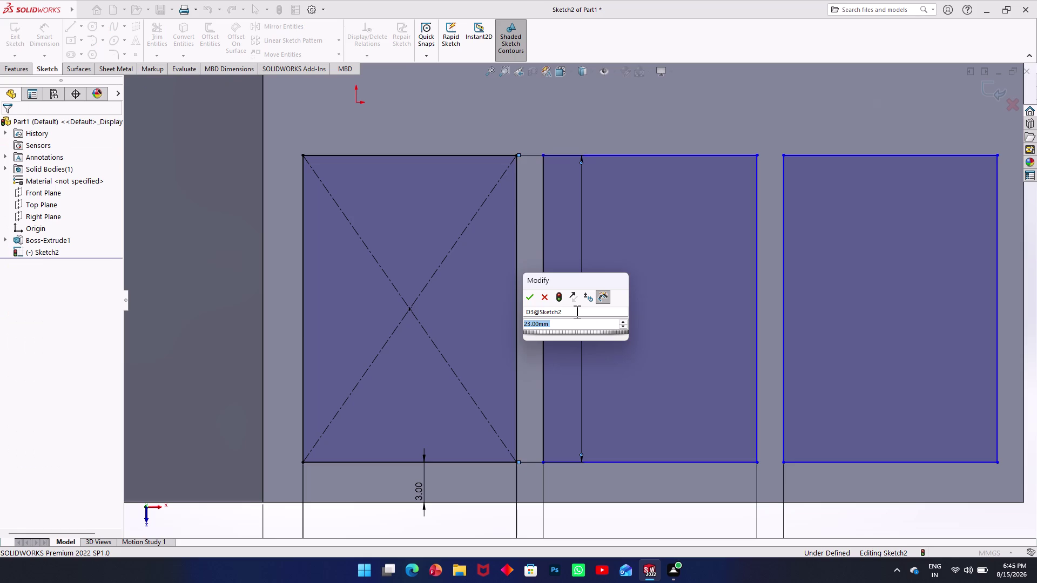
text(26)
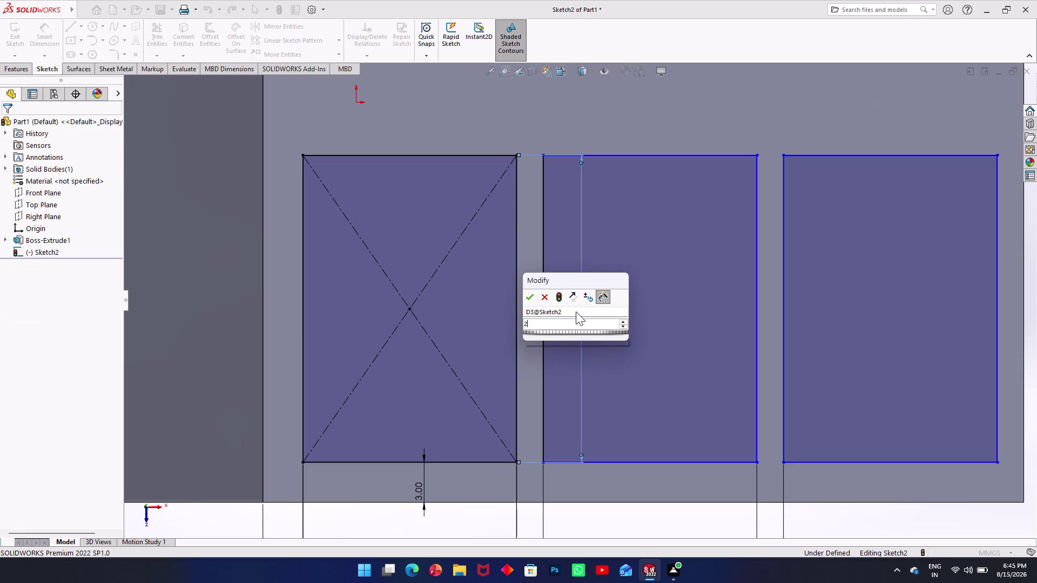
key(Return)
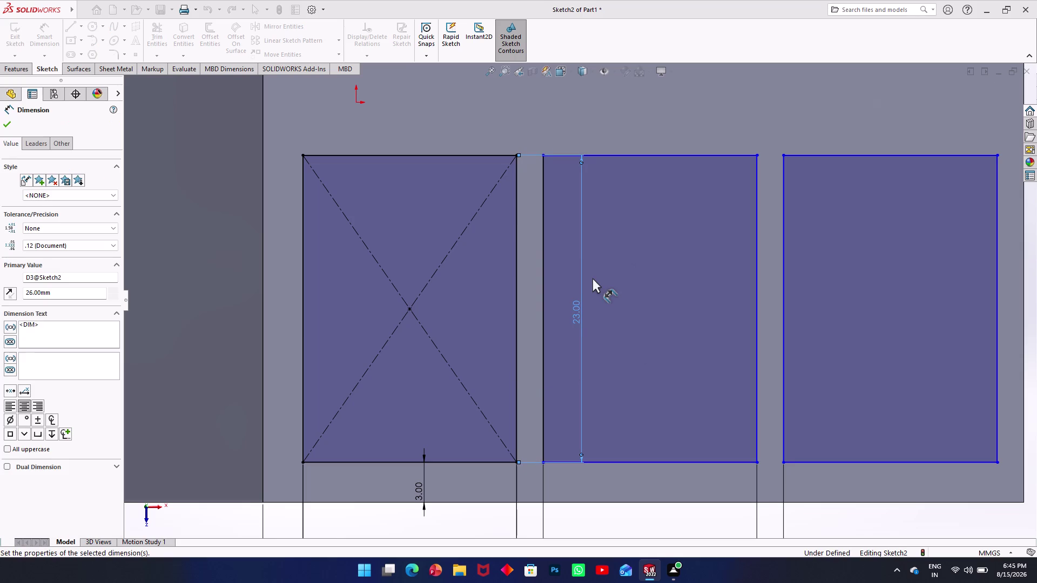
click(582, 292)
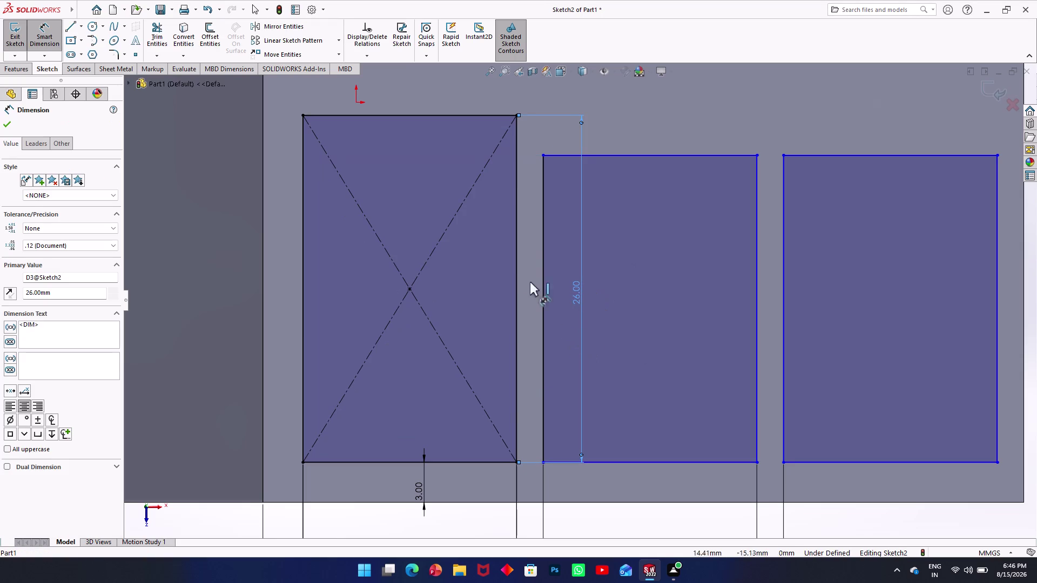
click(49, 35)
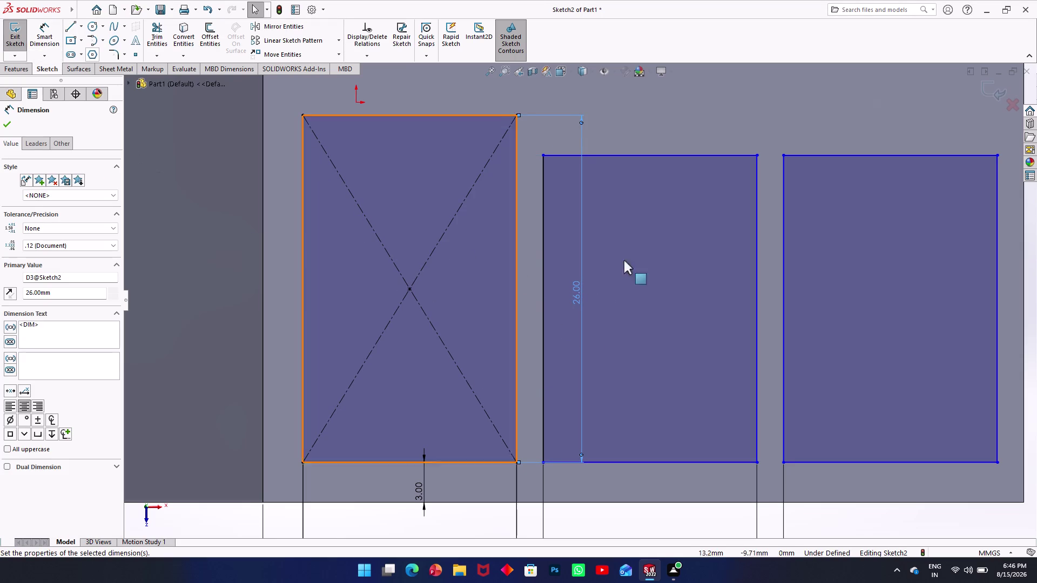
click(755, 310)
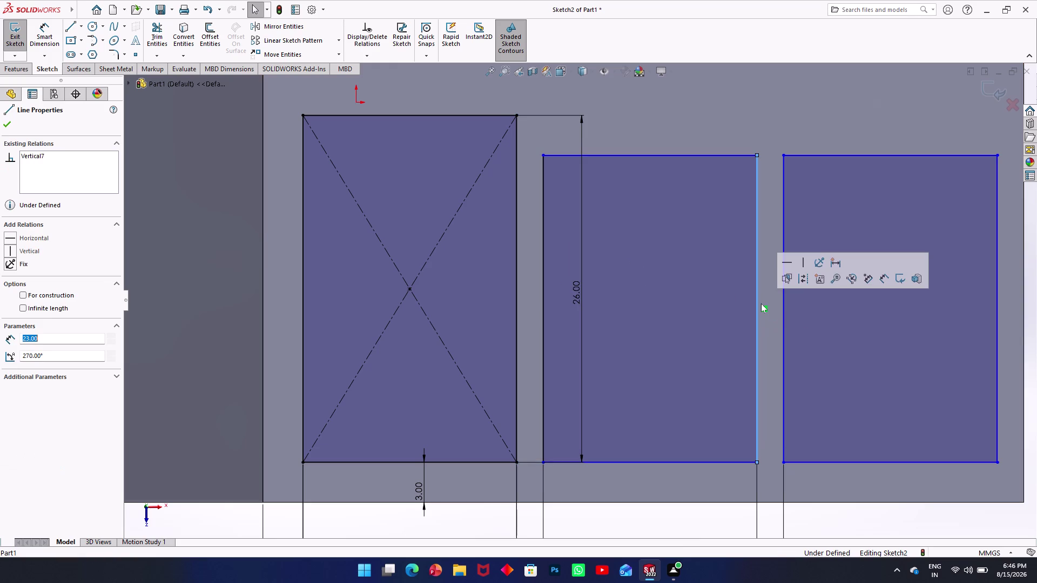
double_click(48, 36)
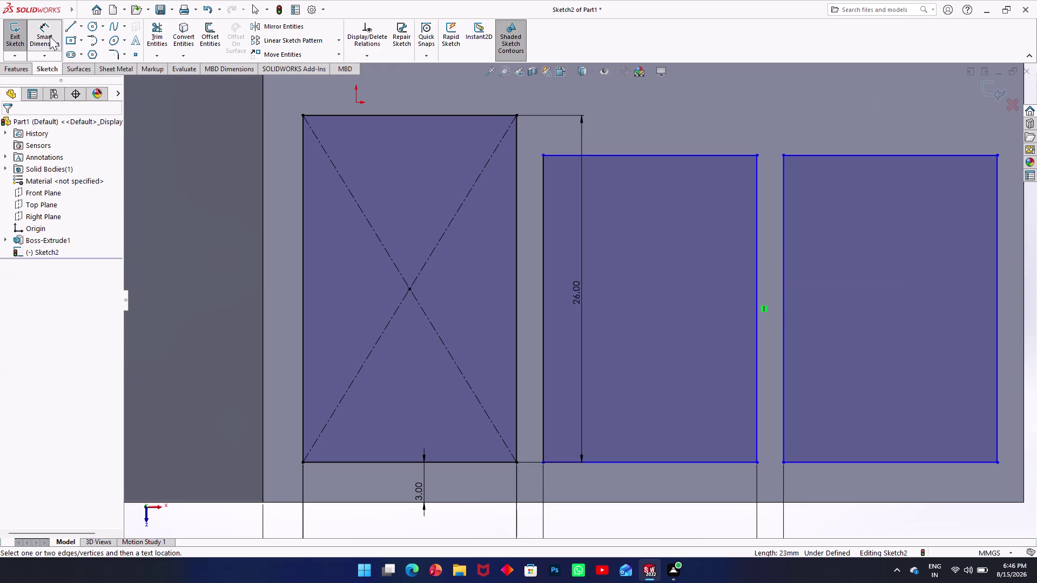
Dimension the left edges of the second and third rectangles to 26 mm.
click(544, 374)
click(534, 351)
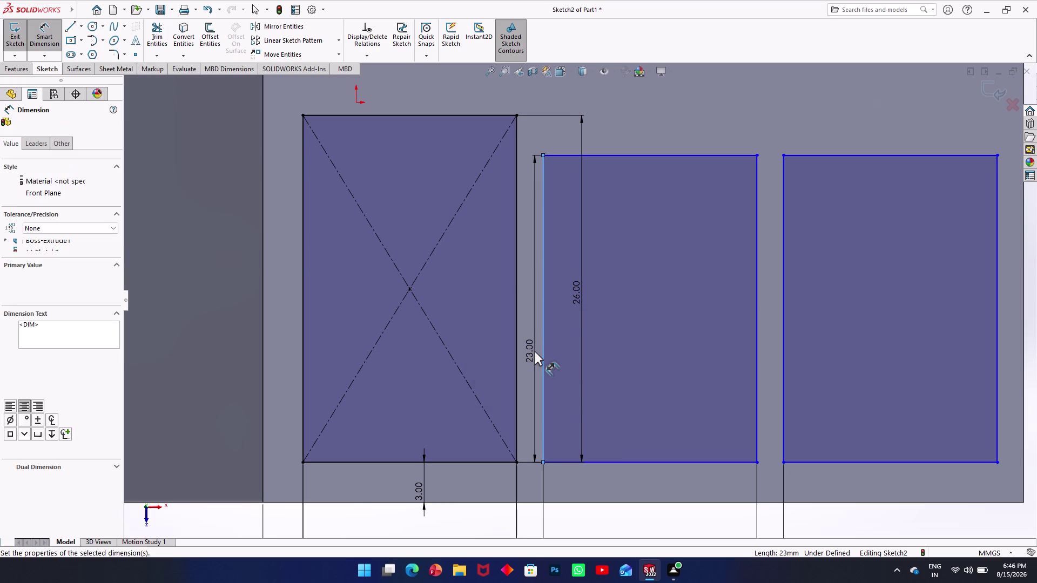
text(26)
key(Return)
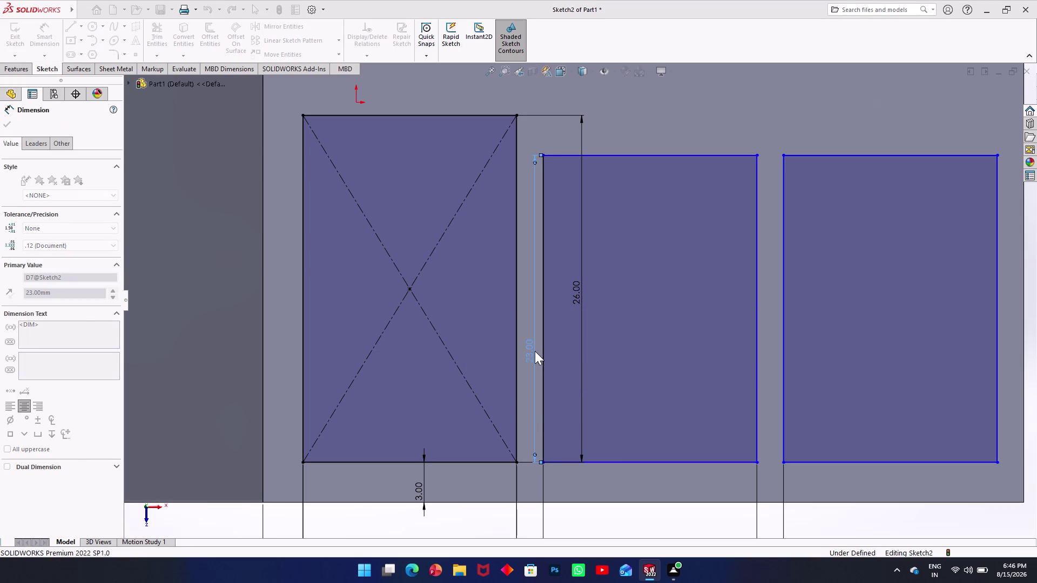
click(785, 353)
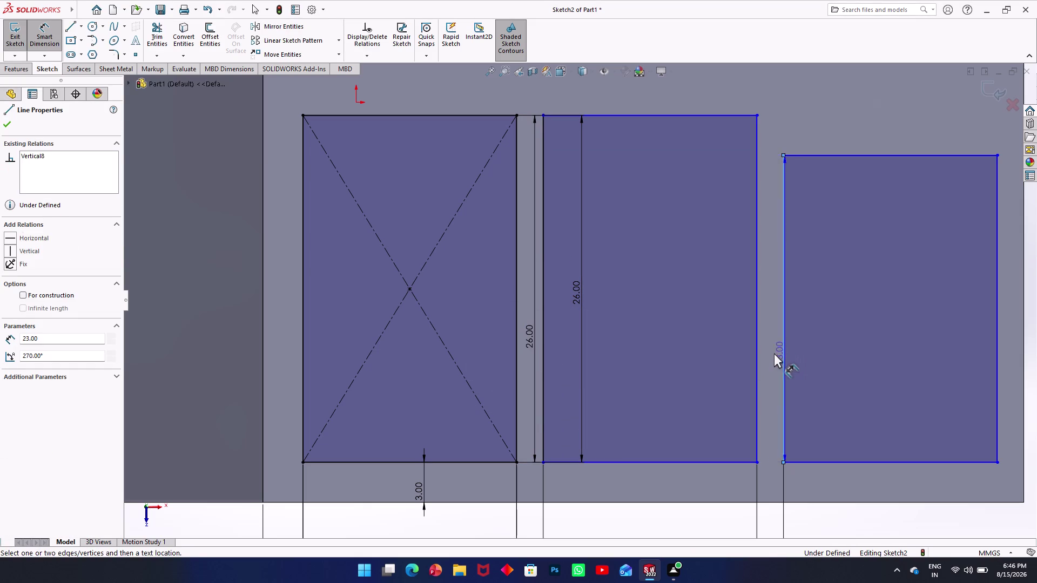
click(772, 353)
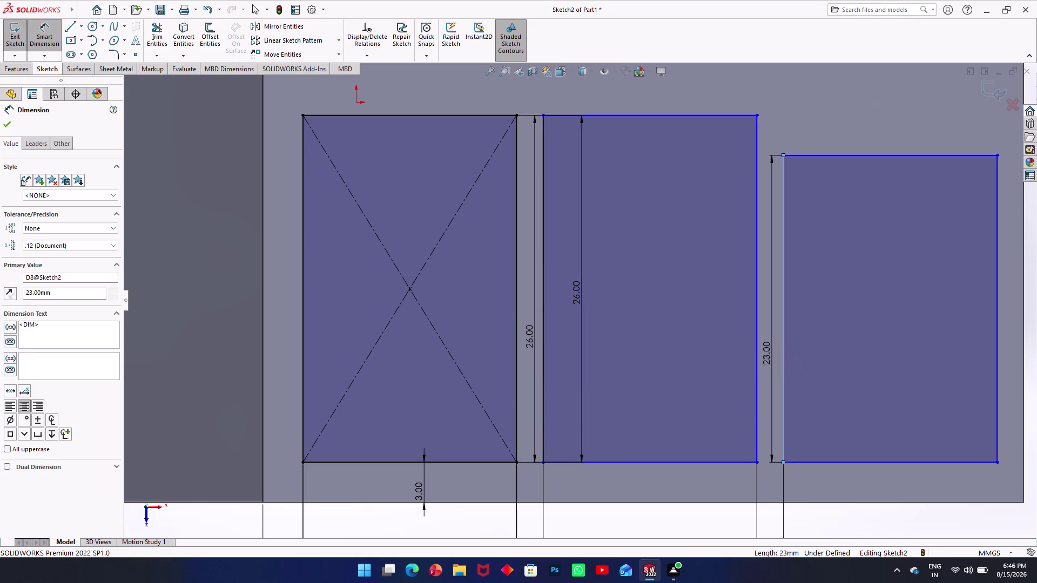
text(26)
key(Return)
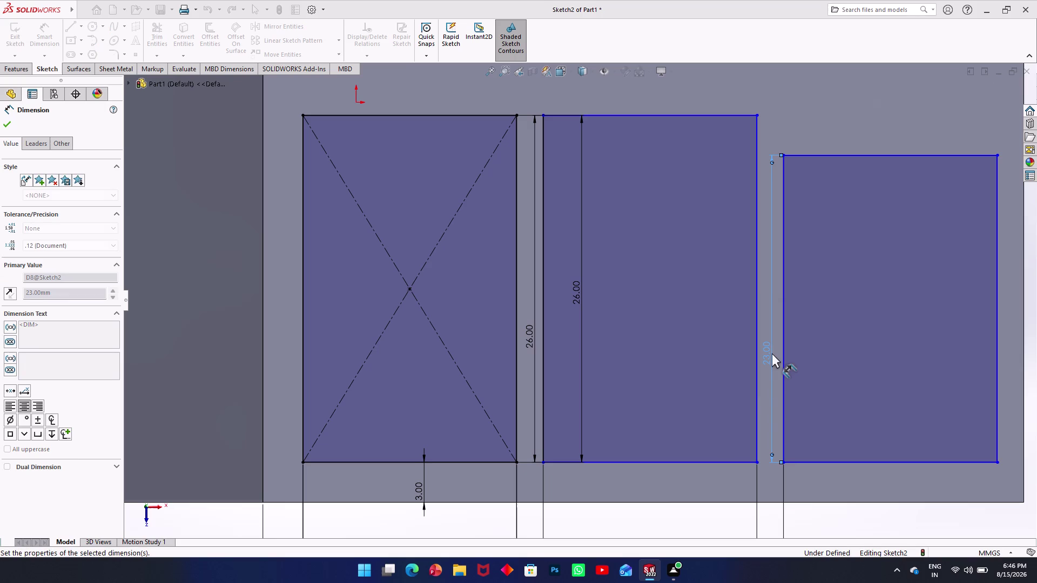
middle_drag(819, 331, 617, 347)
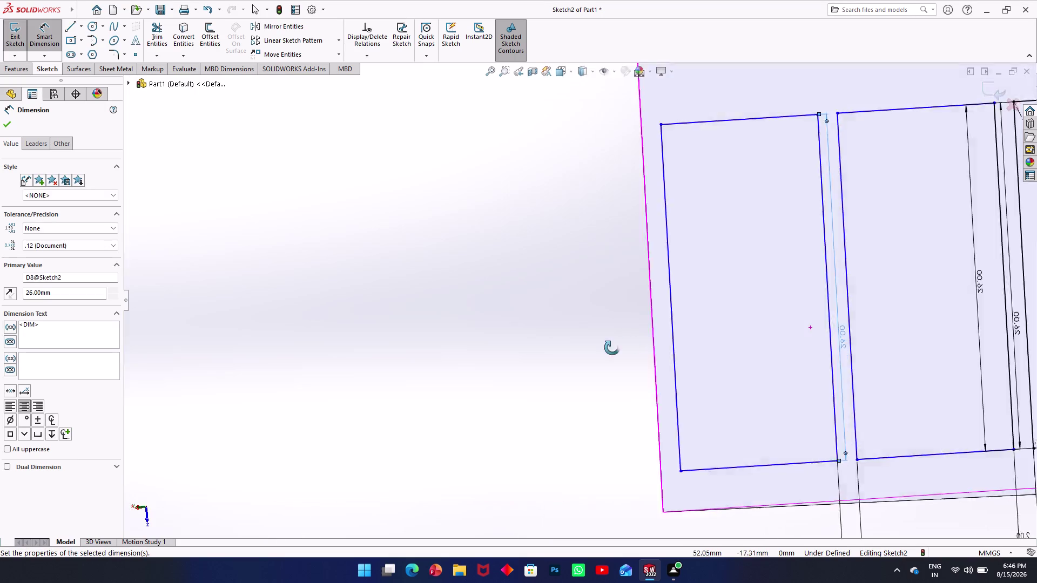
Return to the front view and place the third rectangle's 26 mm height dimension.
middle_drag(616, 347, 590, 350)
key(ctrl+8)
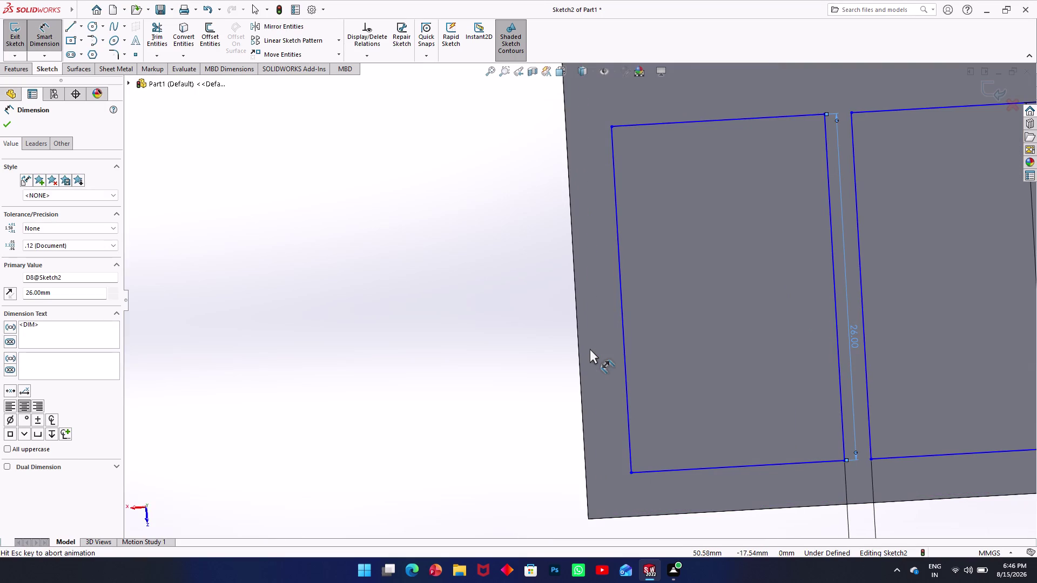
scroll(down, 3)
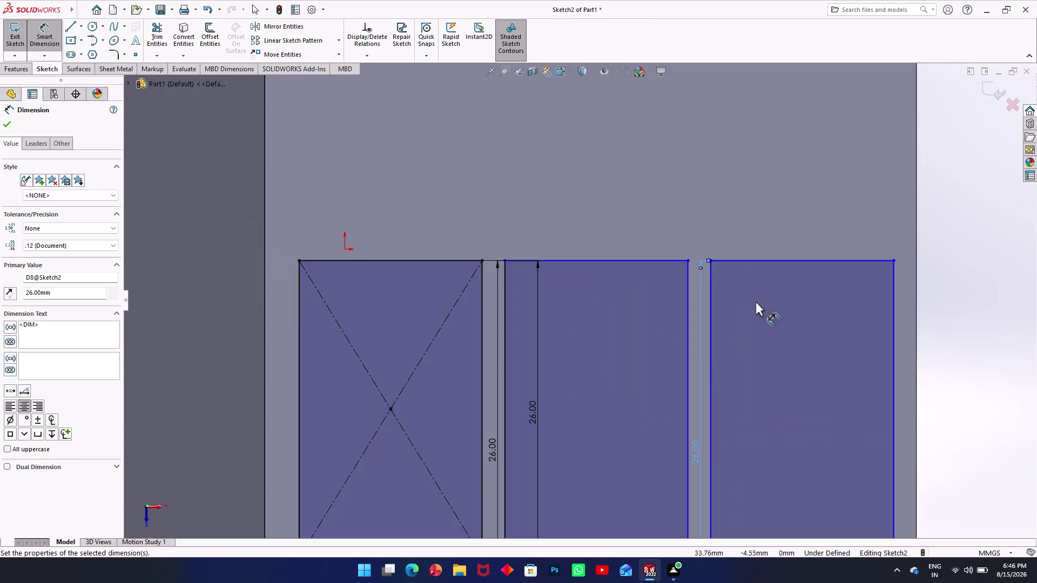
scroll(down, 3)
click(674, 370)
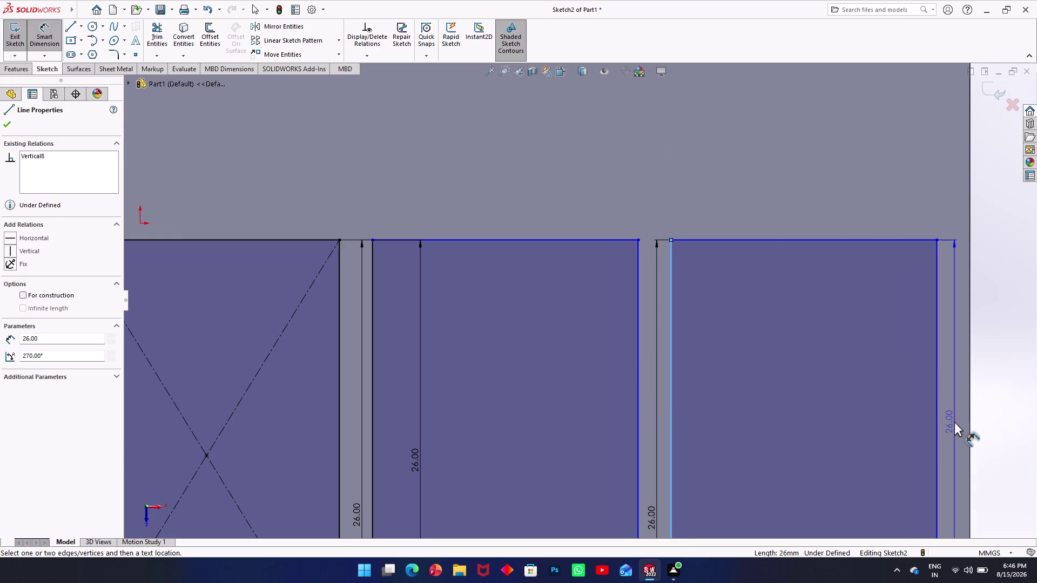
key(Escape)
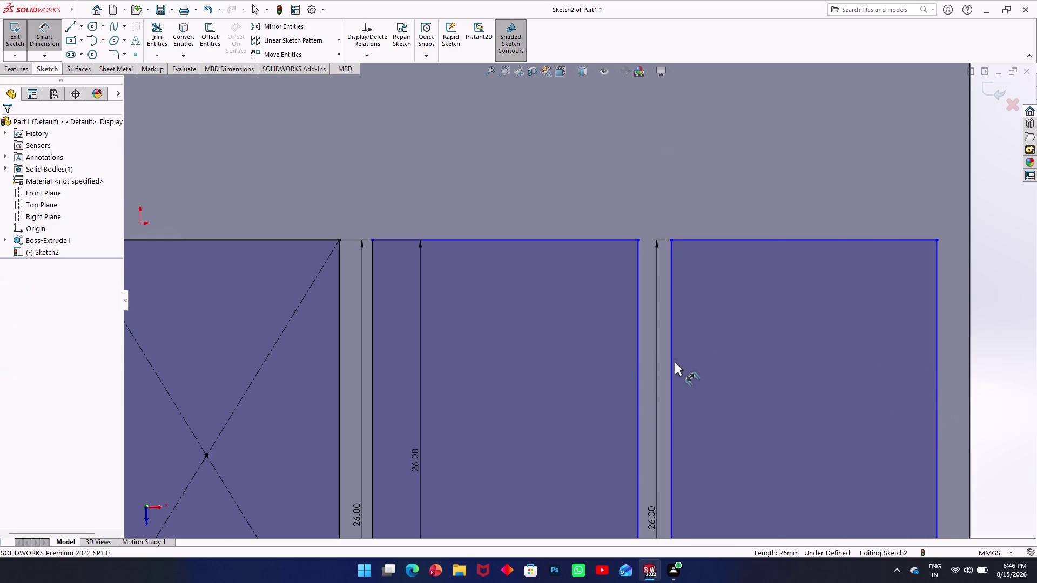
scroll(down, 3)
scroll(up, 3)
scroll(up, 3)
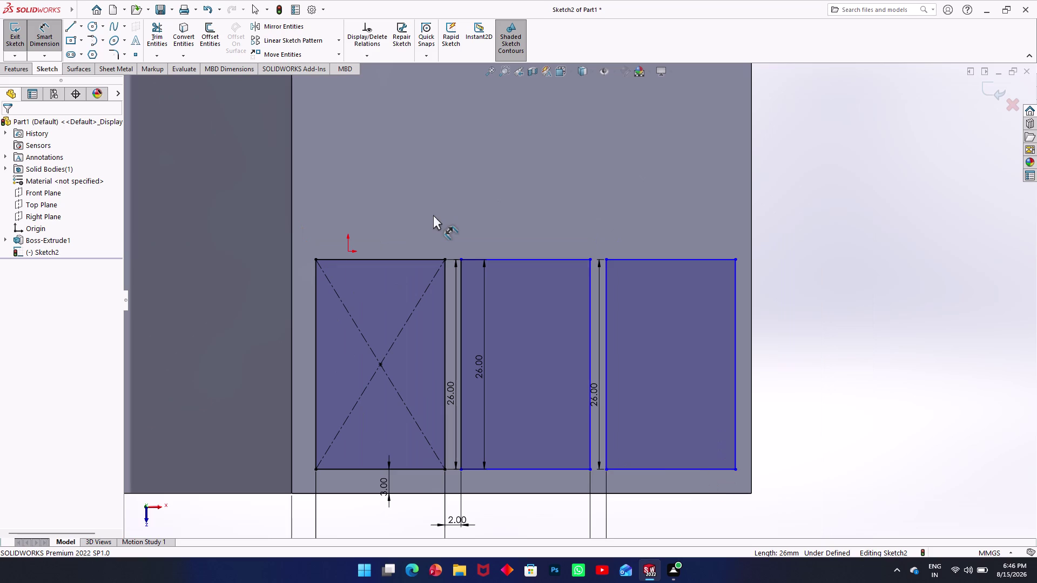
scroll(down, 3)
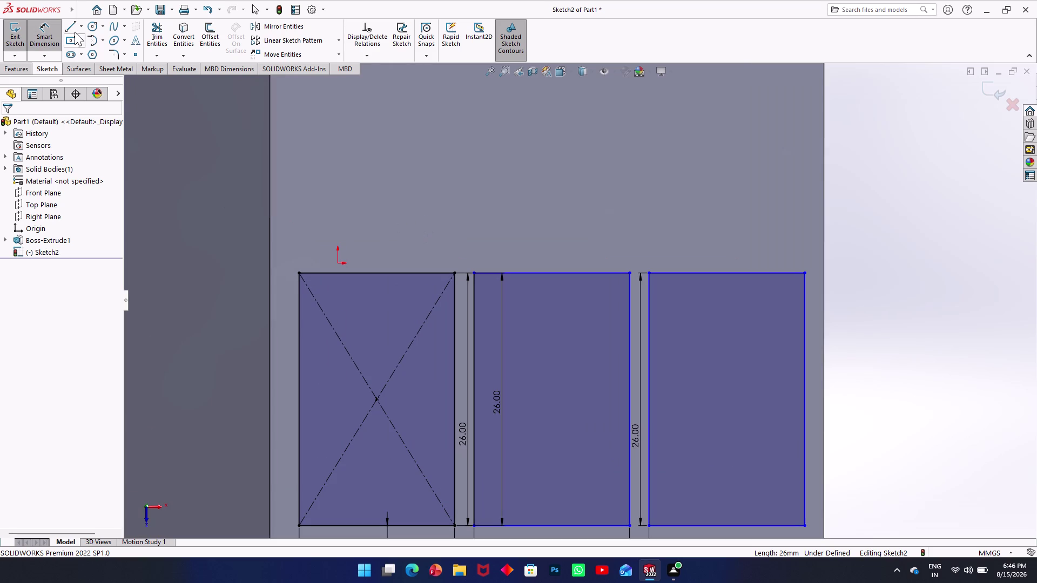
Start a new sketch line at the origin.
click(81, 27)
click(75, 54)
click(341, 261)
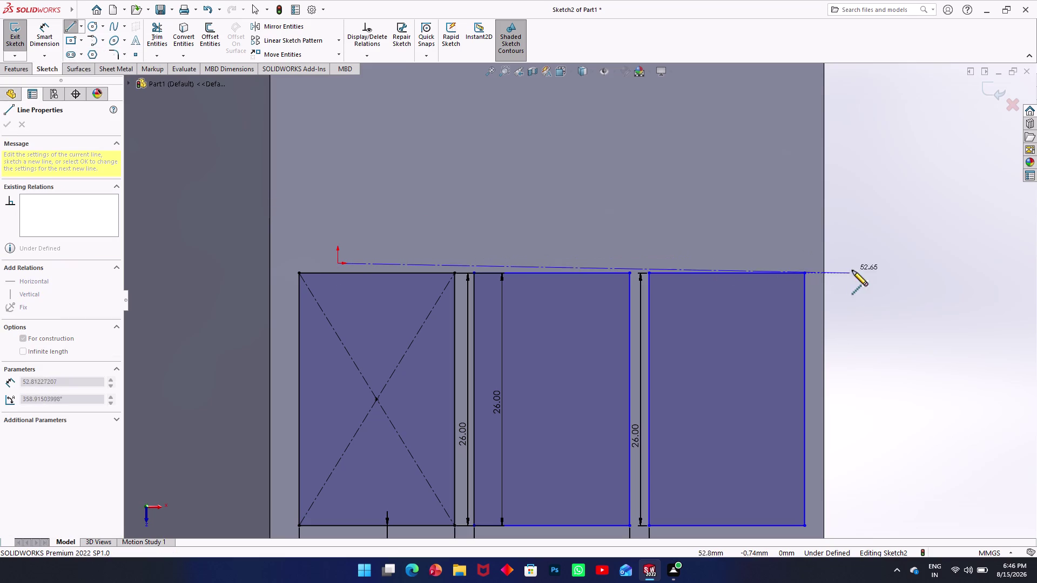
key(Escape)
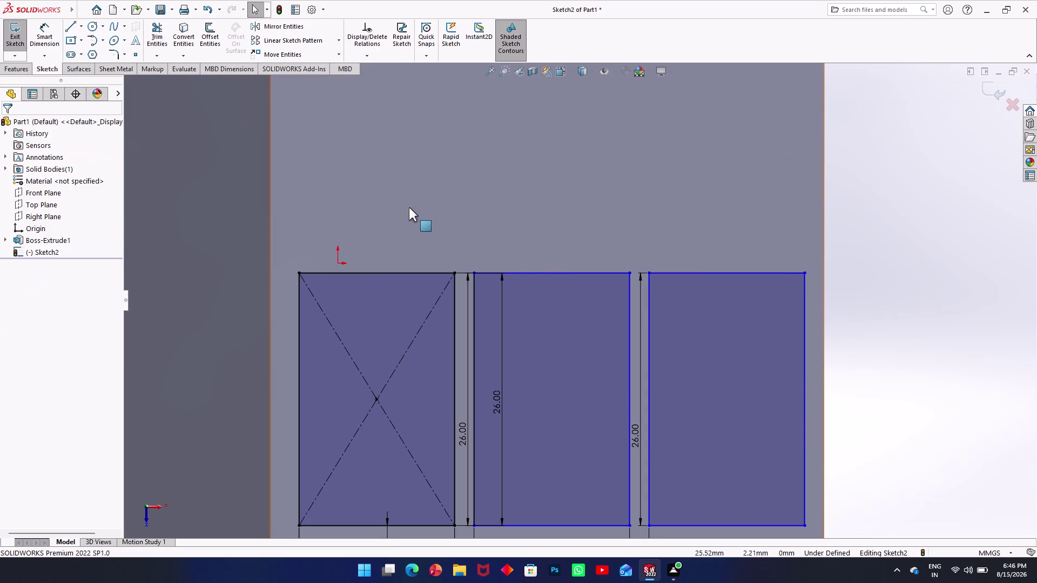
scroll(down, 3)
scroll(up, 3)
scroll(up, 3)
scroll(up, 3)
scroll(down, 3)
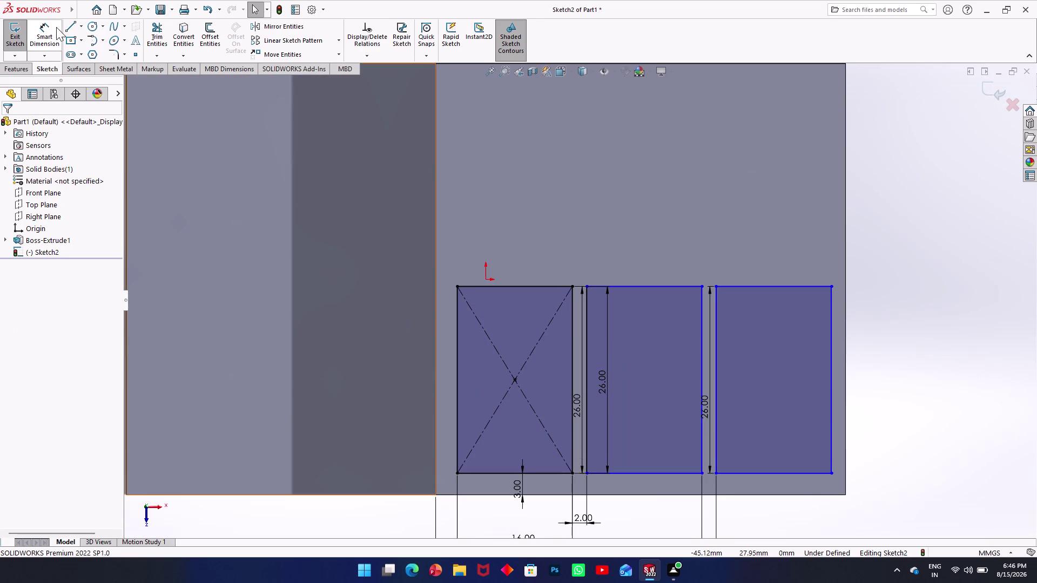
double_click(46, 27)
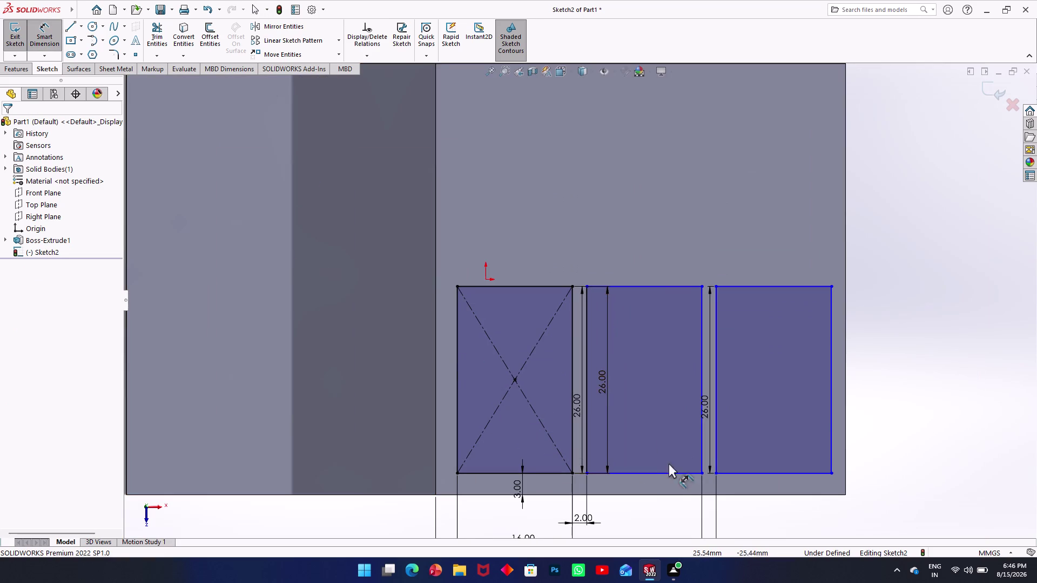
click(662, 472)
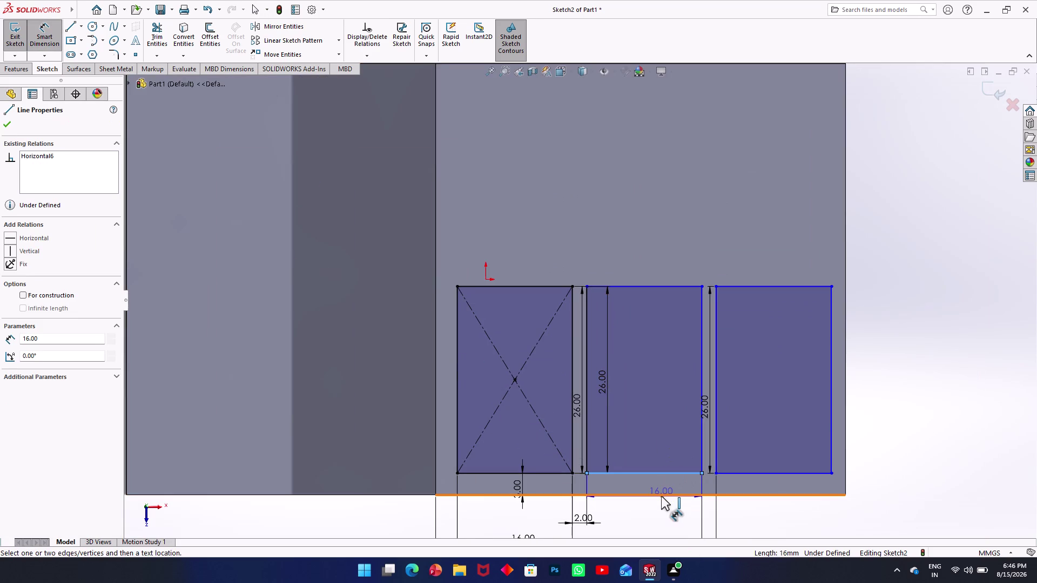
click(662, 496)
key(Escape)
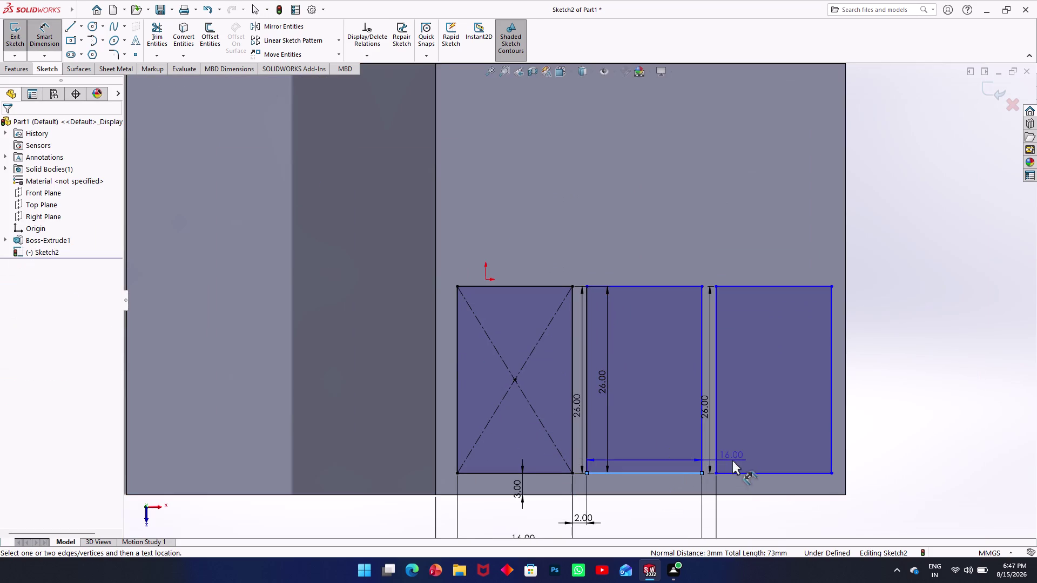
key(Escape)
click(772, 471)
click(776, 495)
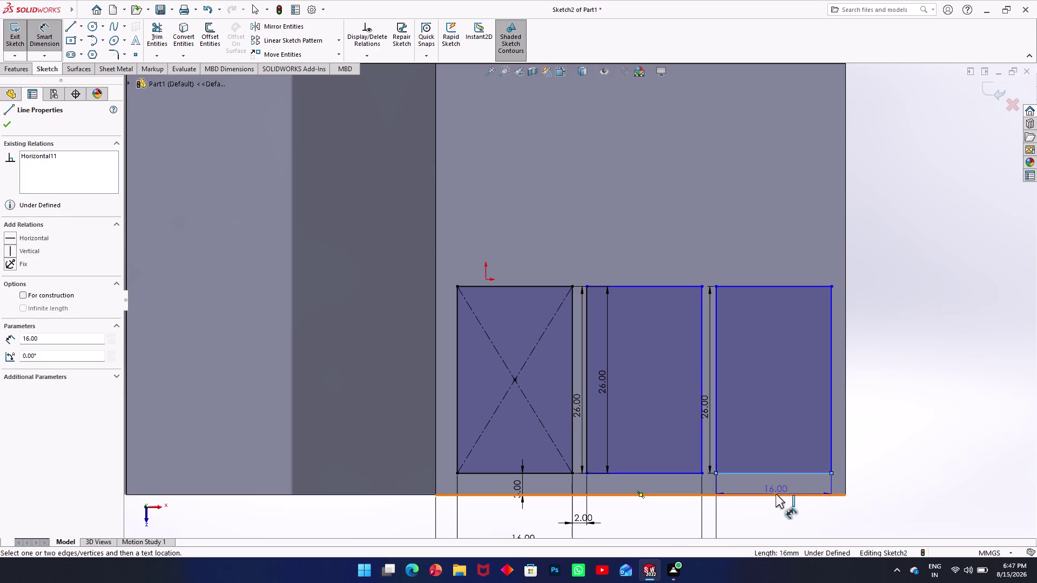
key(Escape)
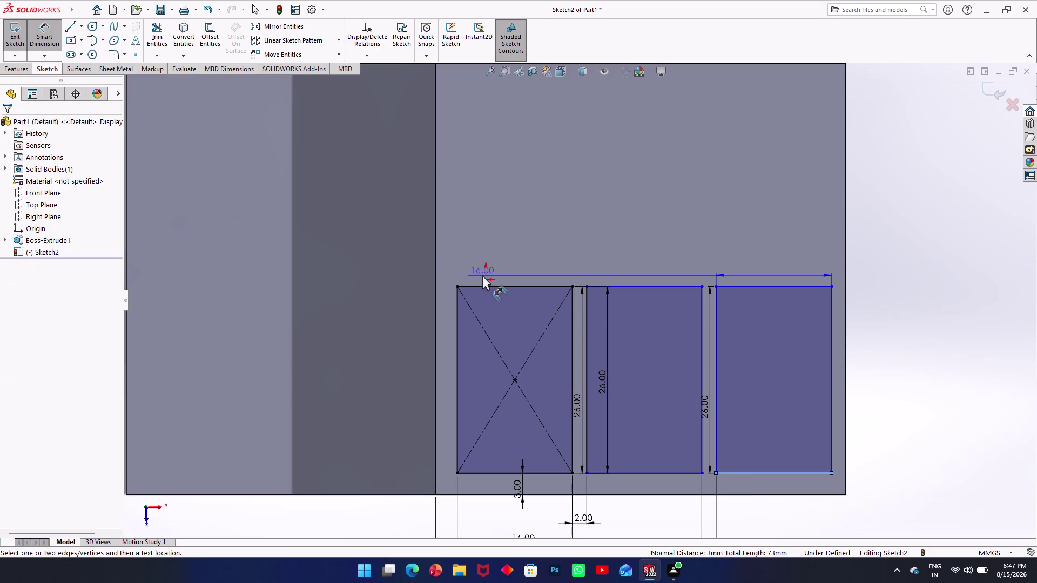
key(Escape)
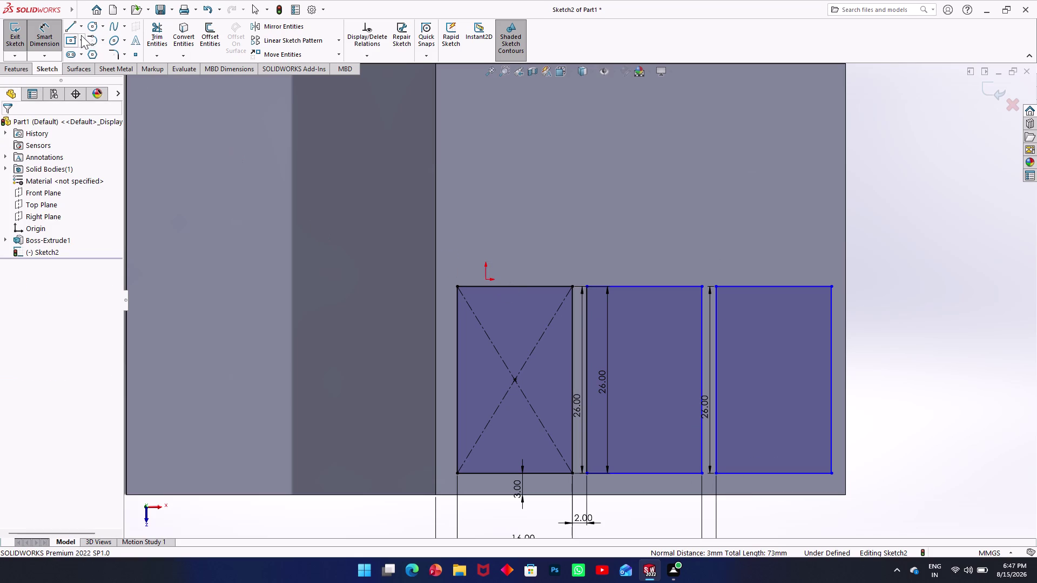
Draw a horizontal centerline across the row of rectangles.
click(83, 28)
click(80, 57)
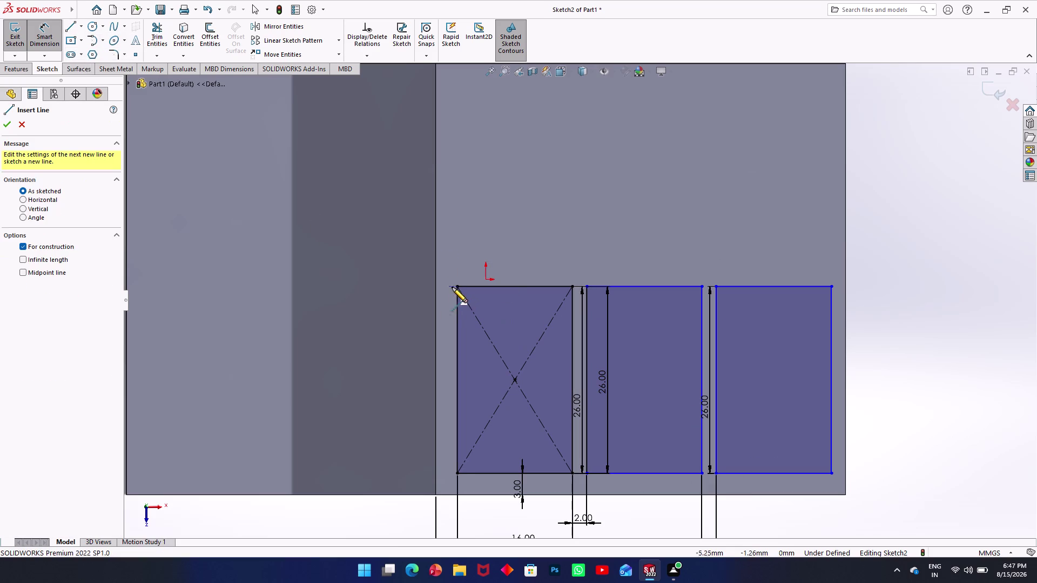
click(390, 277)
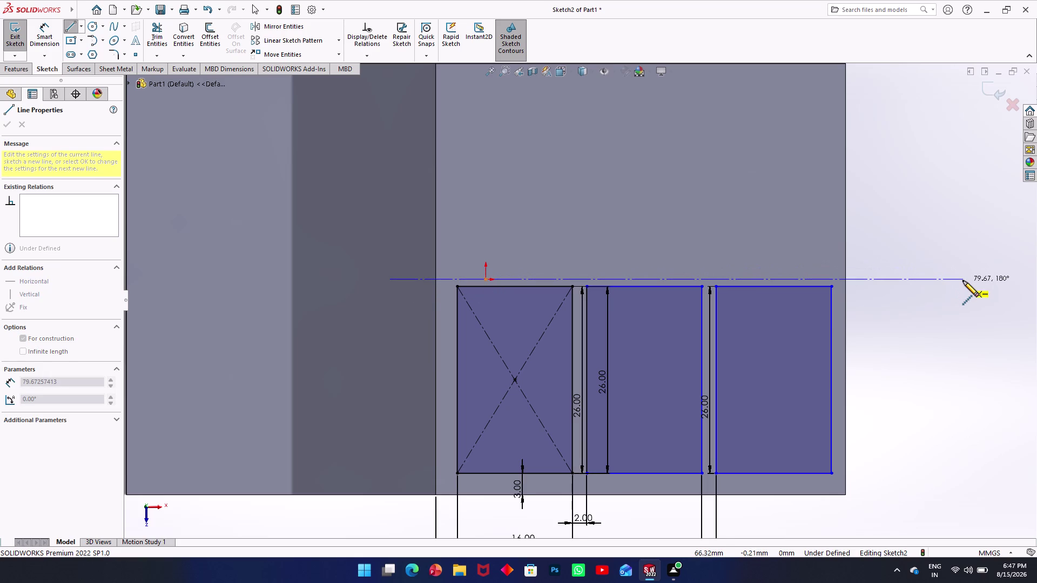
click(963, 281)
key(Escape)
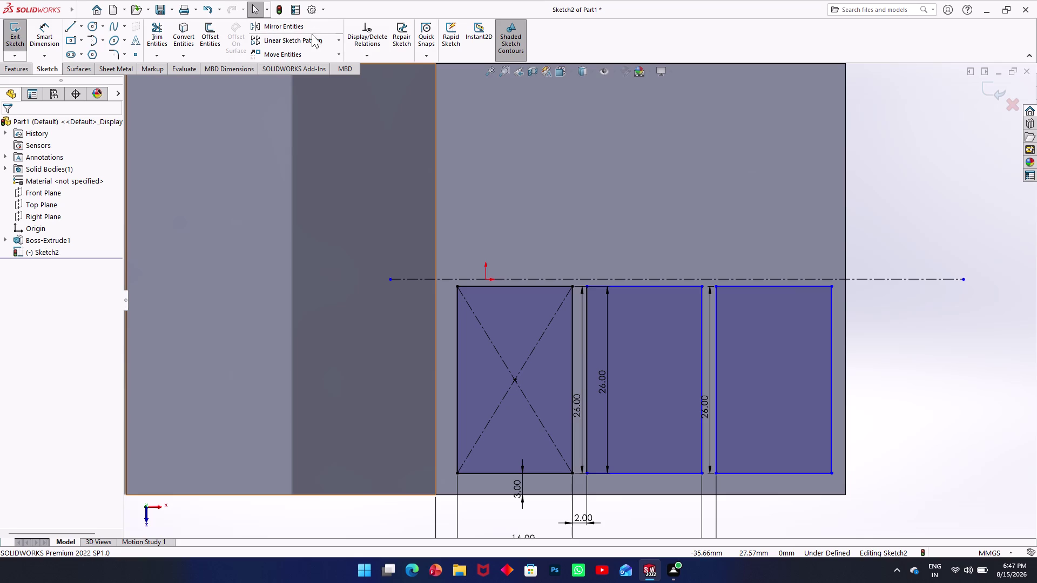
Mirror the three lower rectangles about the centerline and exit the sketch.
click(328, 32)
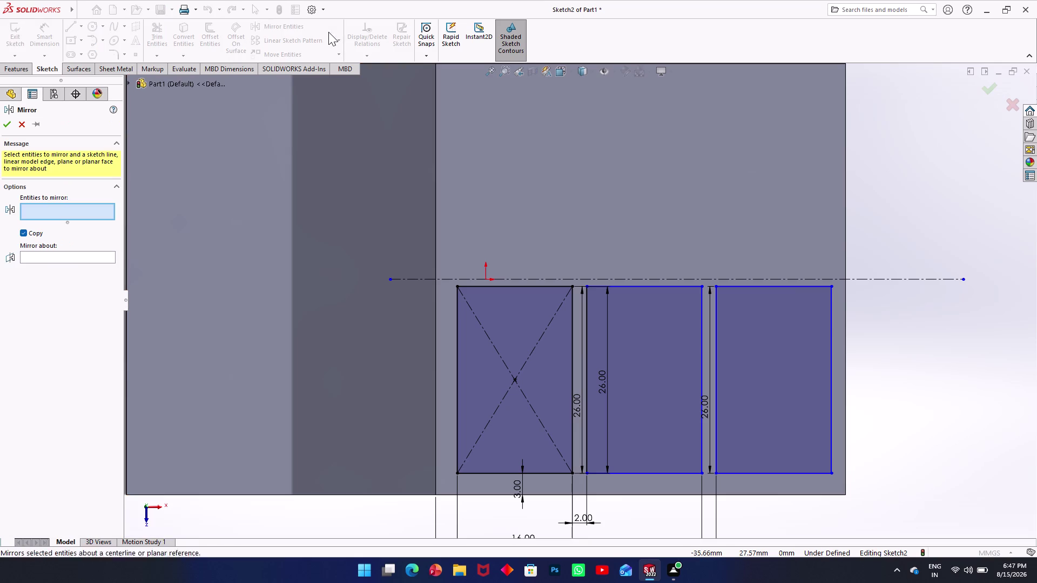
click(525, 379)
click(602, 385)
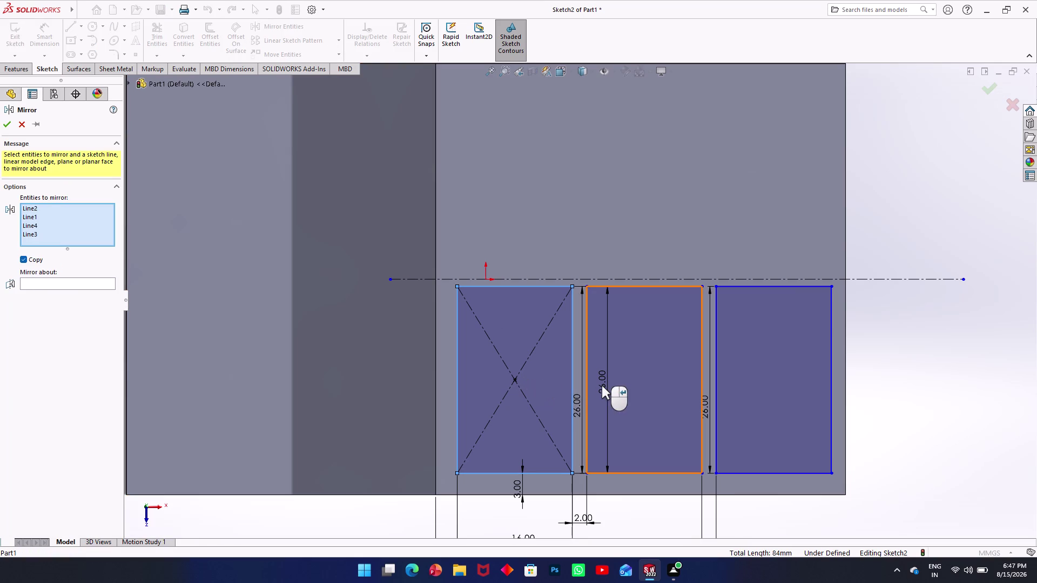
click(735, 395)
click(66, 356)
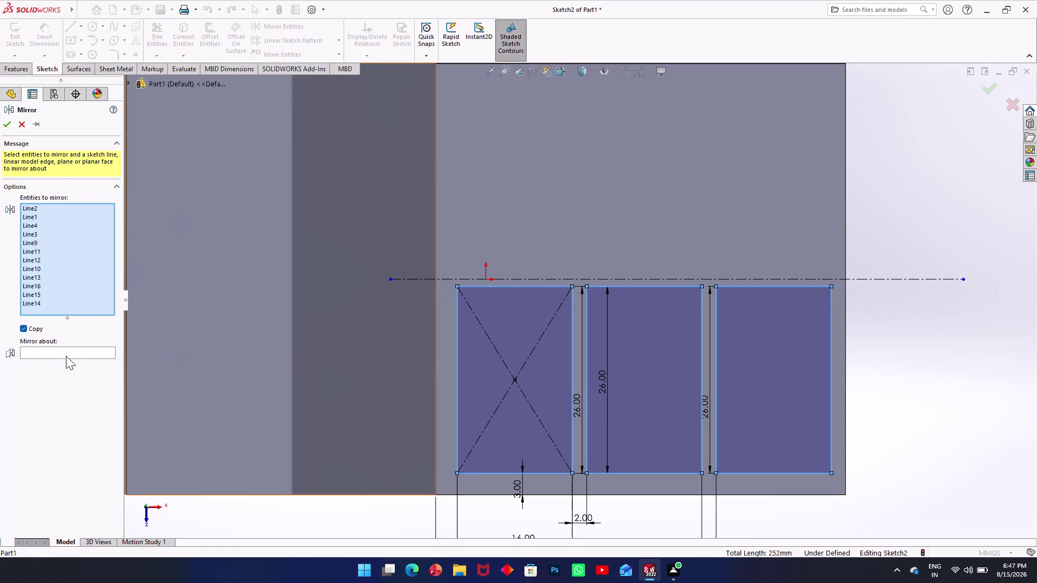
click(64, 350)
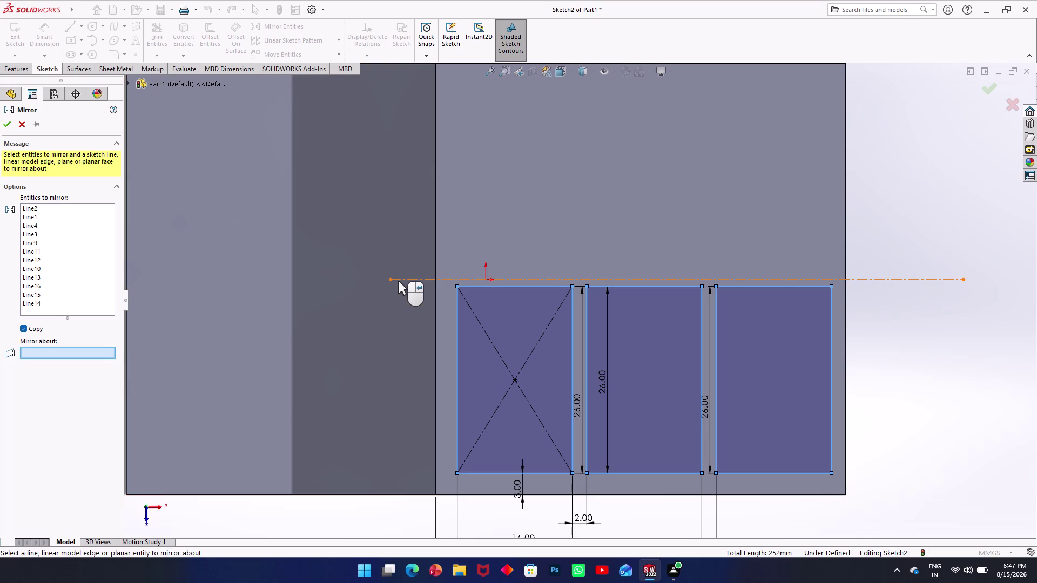
click(398, 281)
click(11, 123)
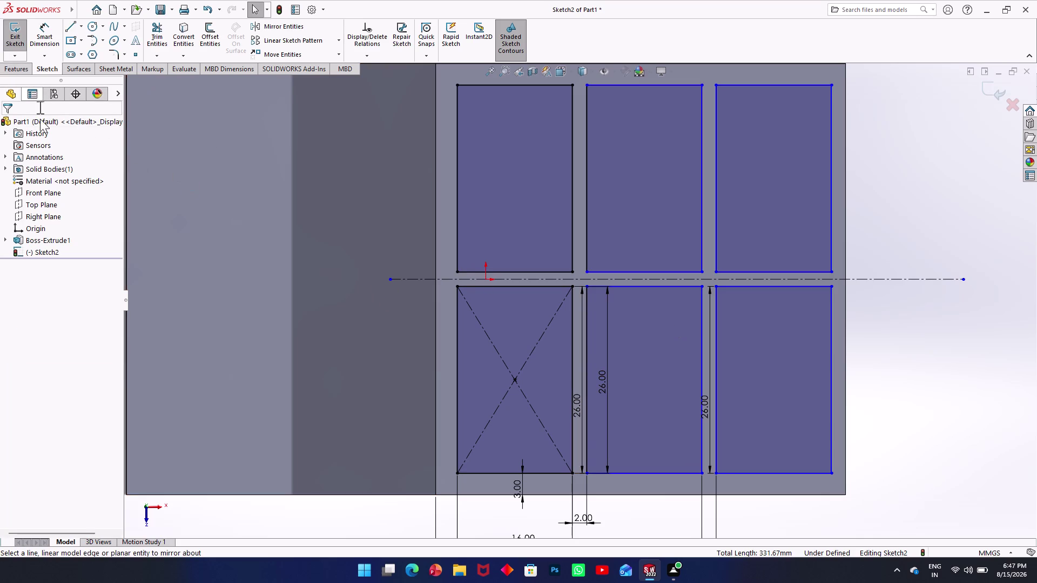
click(6, 31)
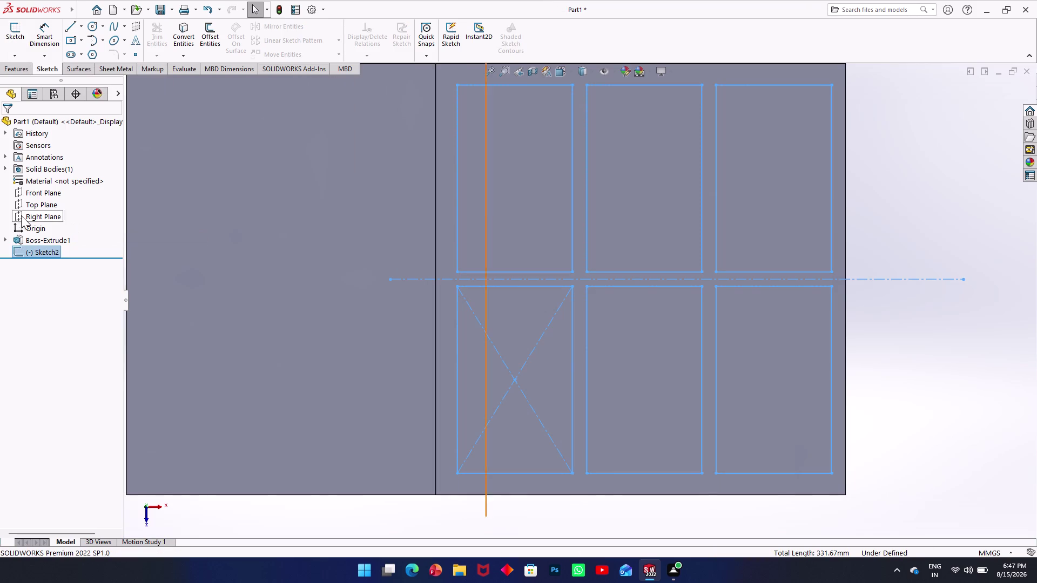
Start an Extruded Cut from the pocket sketch.
middle_drag(271, 312, 256, 284)
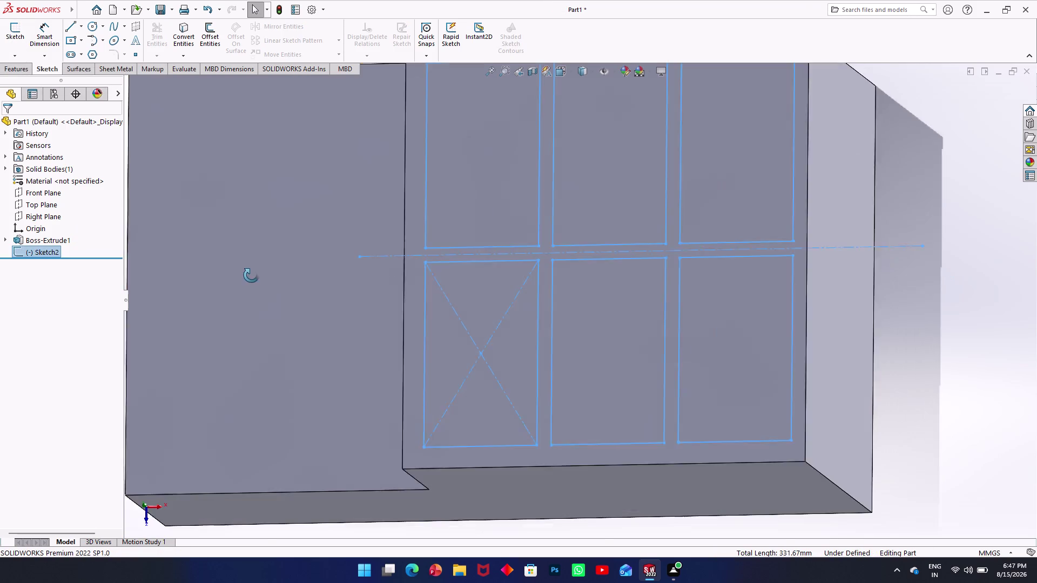
middle_drag(256, 284, 245, 264)
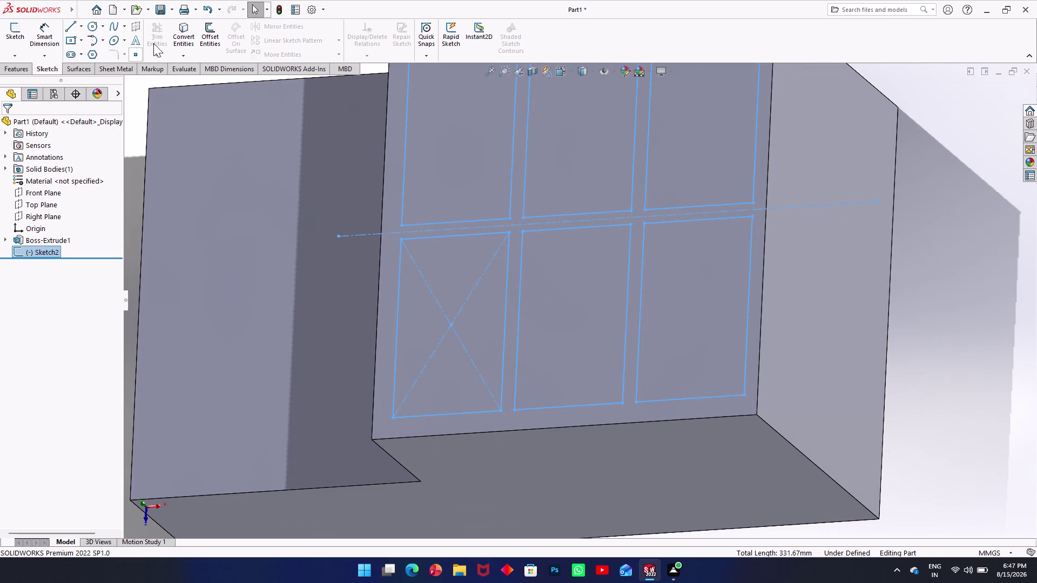
click(25, 68)
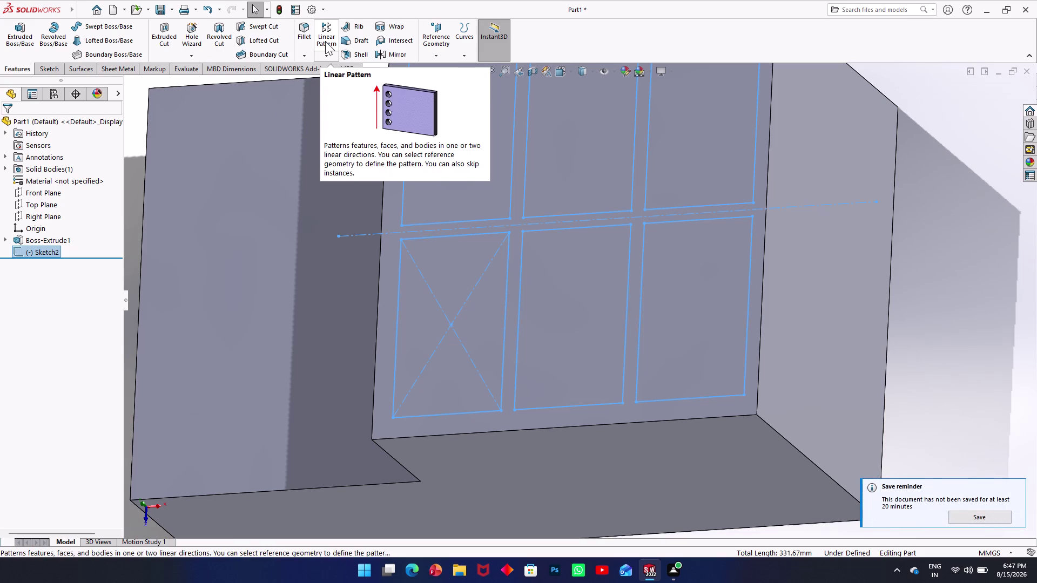
click(170, 38)
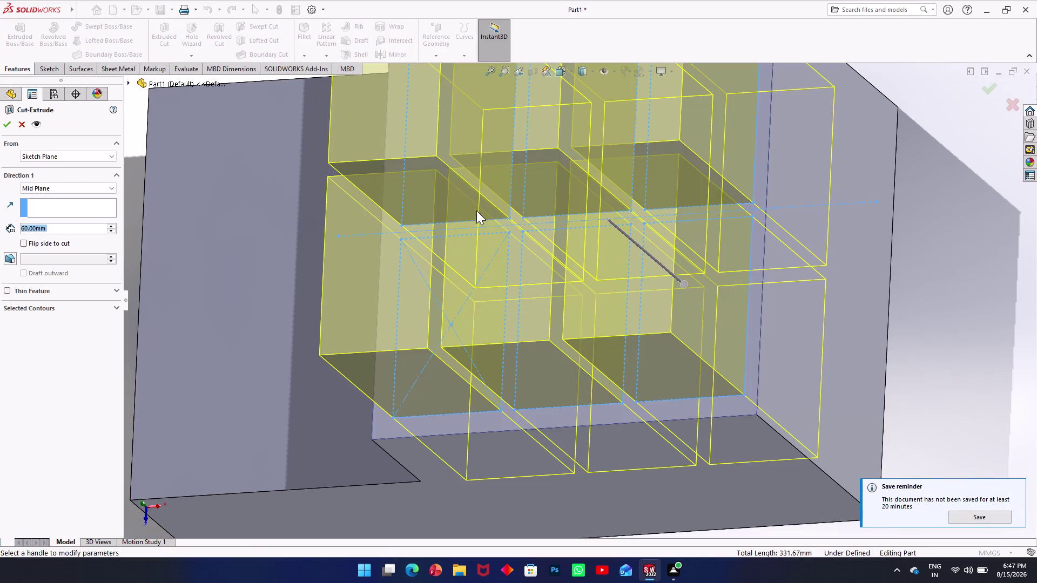
middle_drag(481, 206, 581, 160)
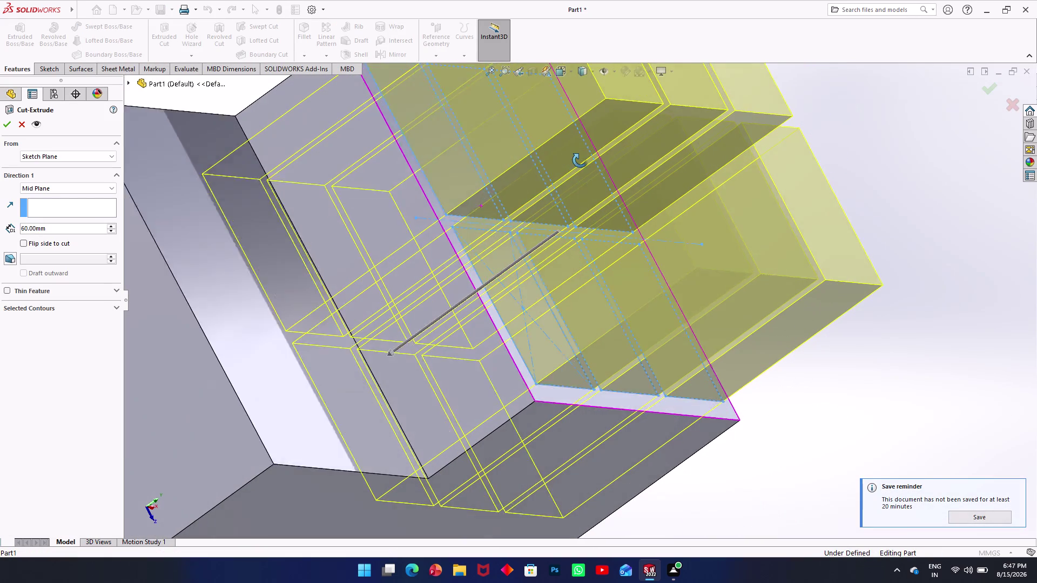
middle_drag(581, 160, 577, 167)
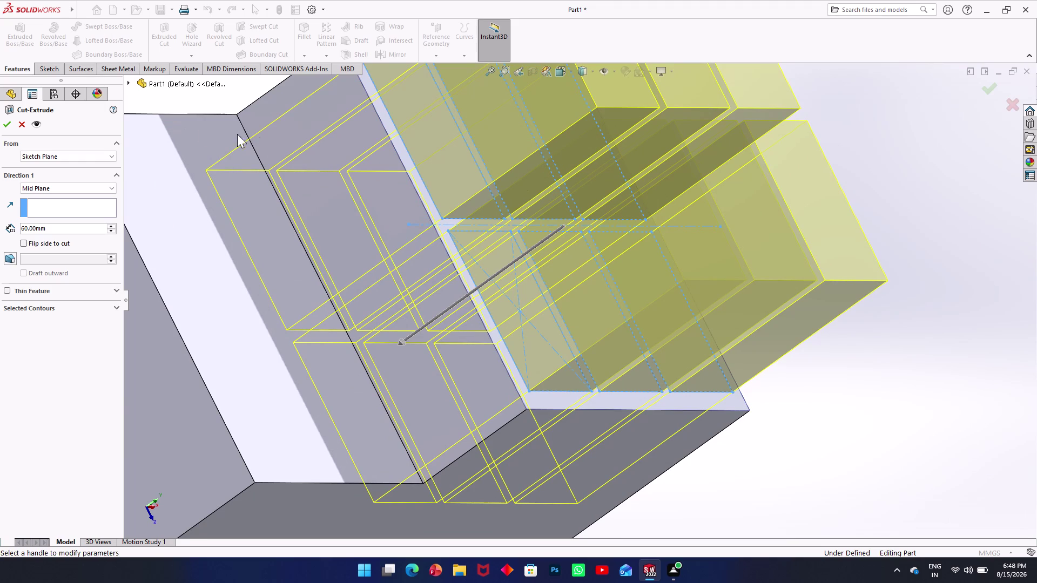
middle_drag(258, 135, 296, 141)
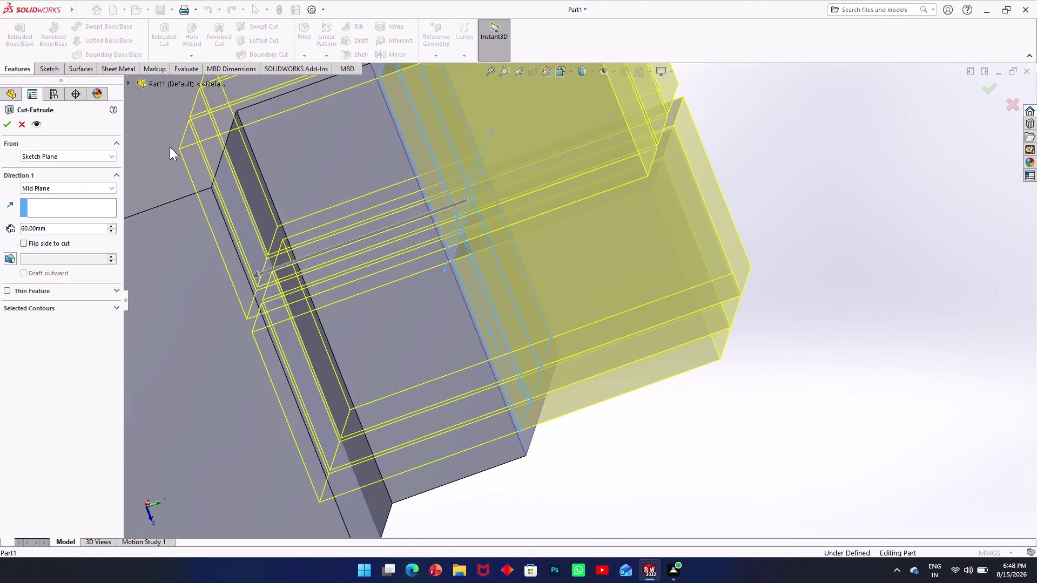
Set the cut's end condition to Through All and confirm the cut.
click(10, 204)
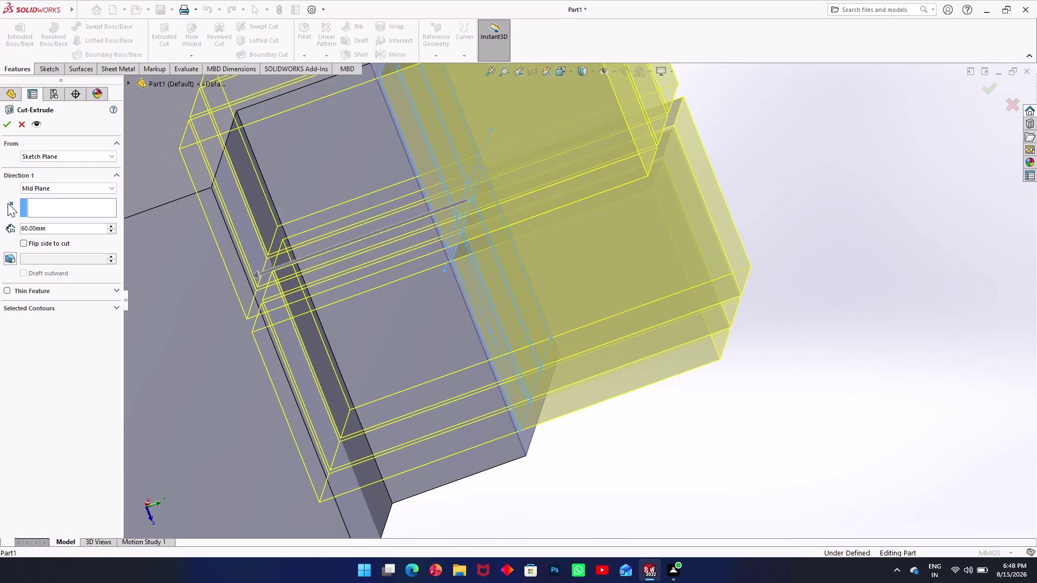
click(8, 203)
click(7, 207)
click(7, 207)
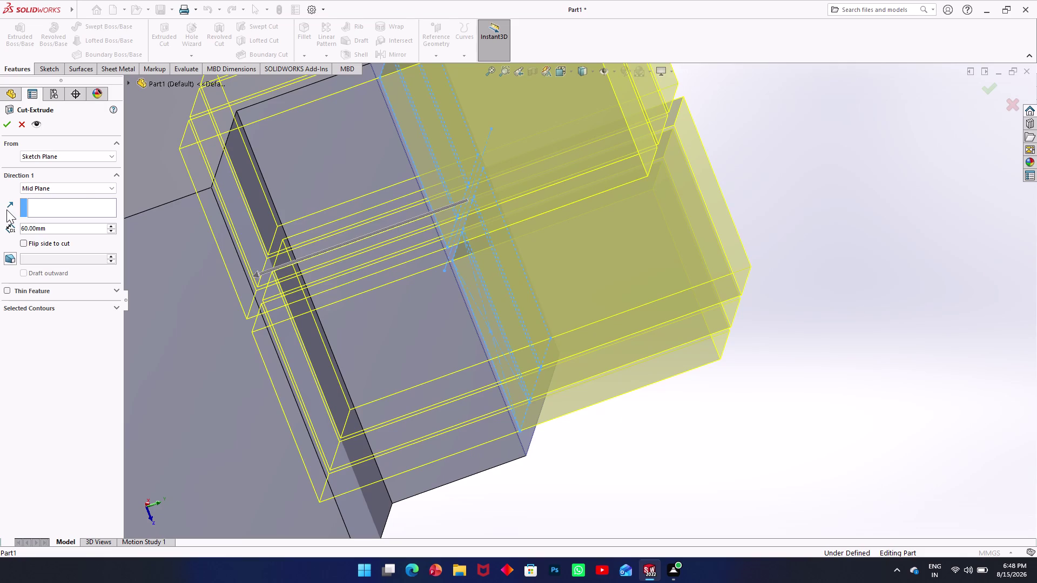
click(6, 210)
click(77, 190)
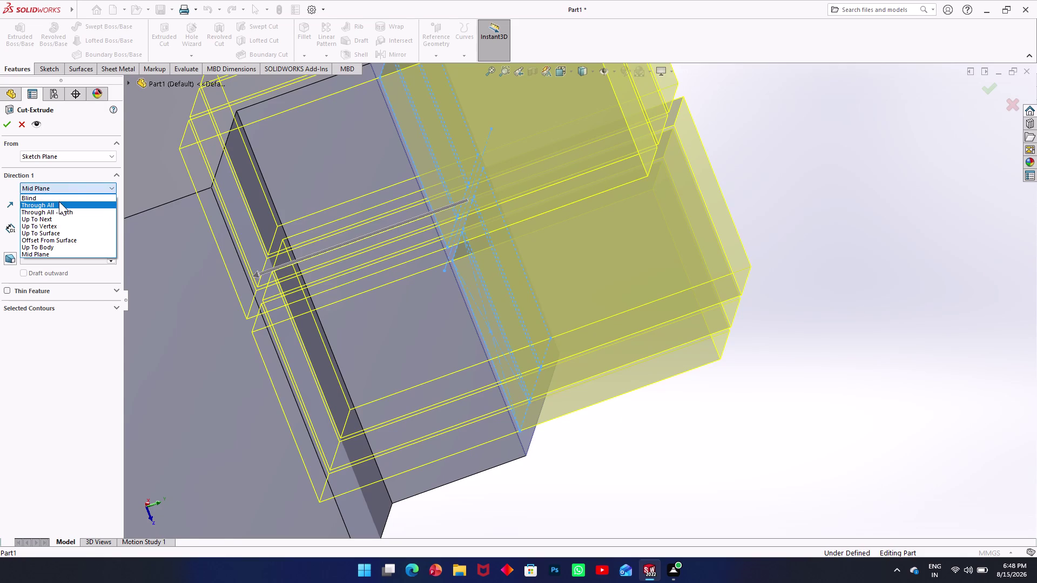
click(58, 202)
middle_drag(207, 191, 195, 216)
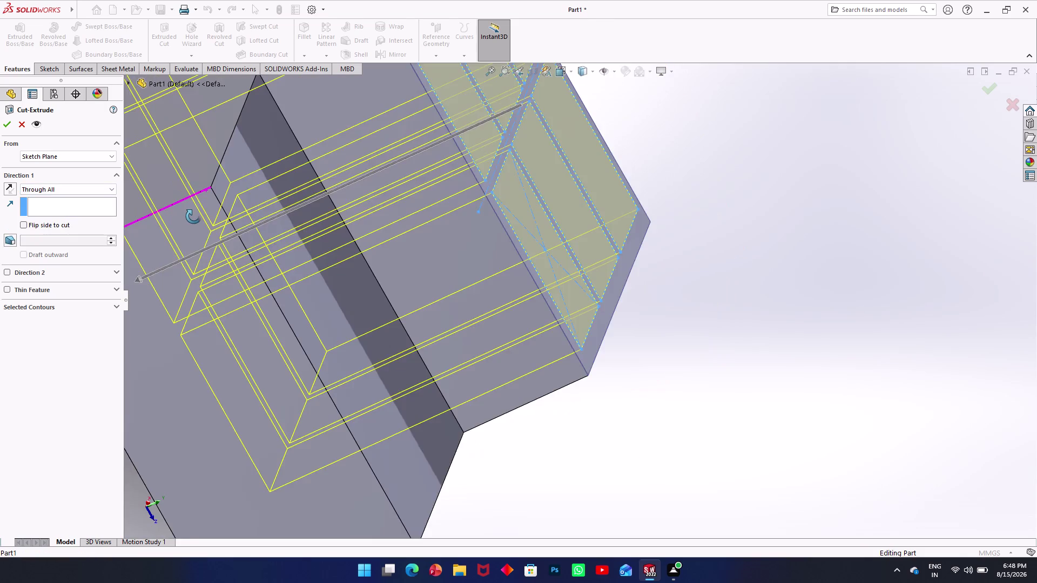
middle_drag(194, 216, 182, 215)
click(7, 125)
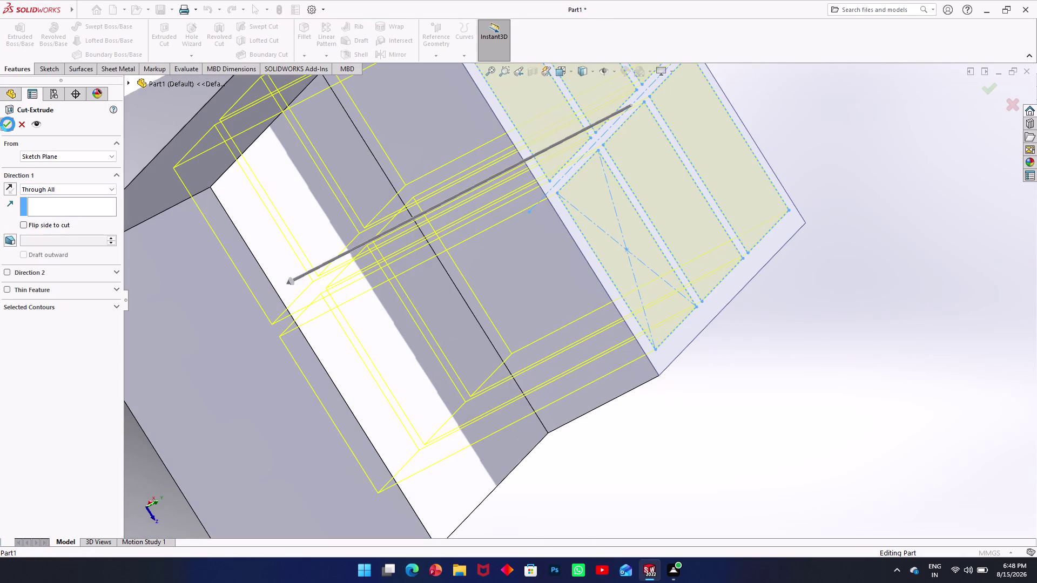
middle_drag(277, 179, 200, 173)
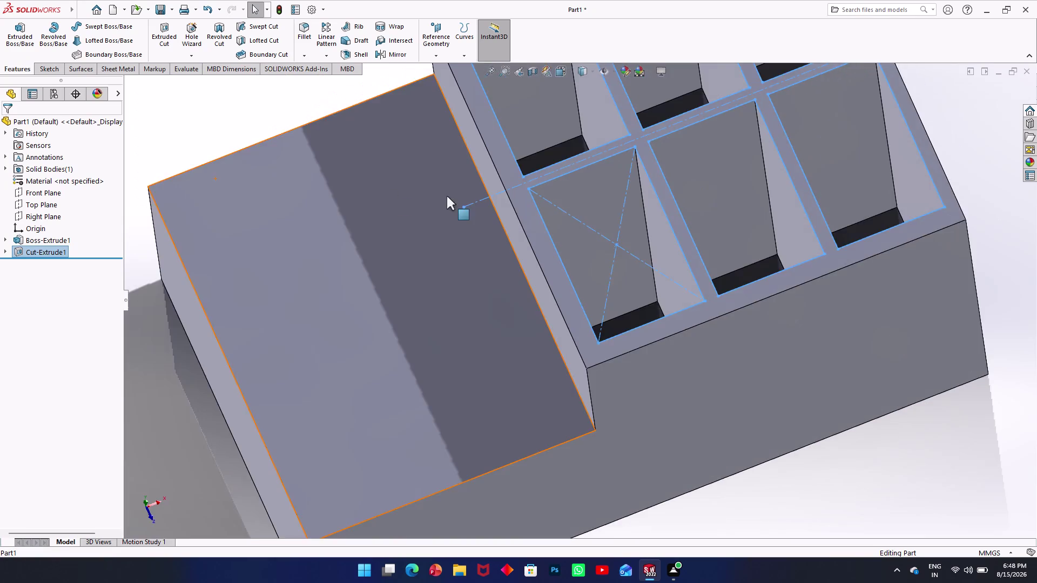
scroll(up, 3)
scroll(up, 3)
middle_drag(488, 194, 467, 261)
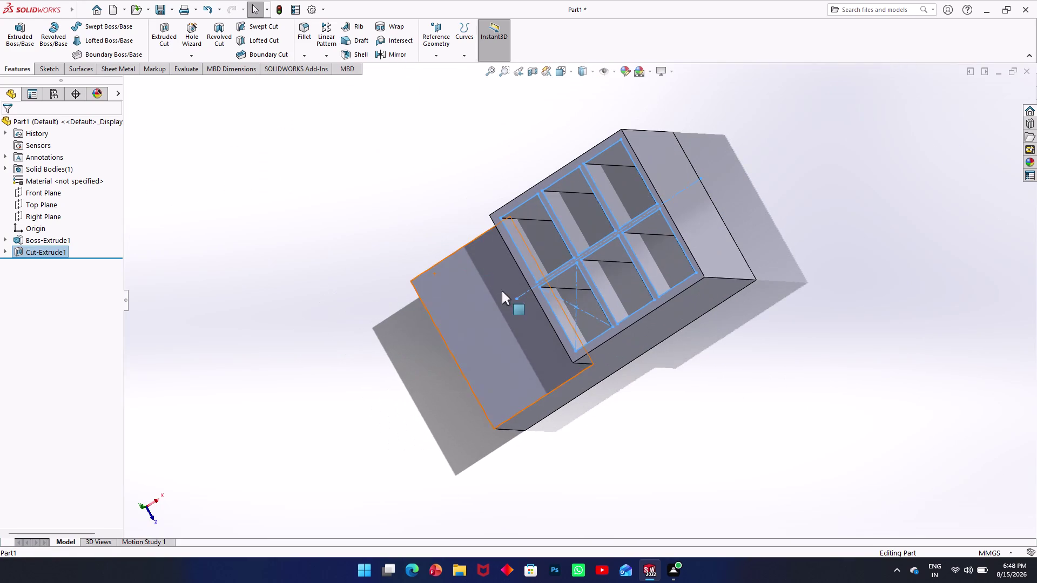
click(725, 350)
click(511, 335)
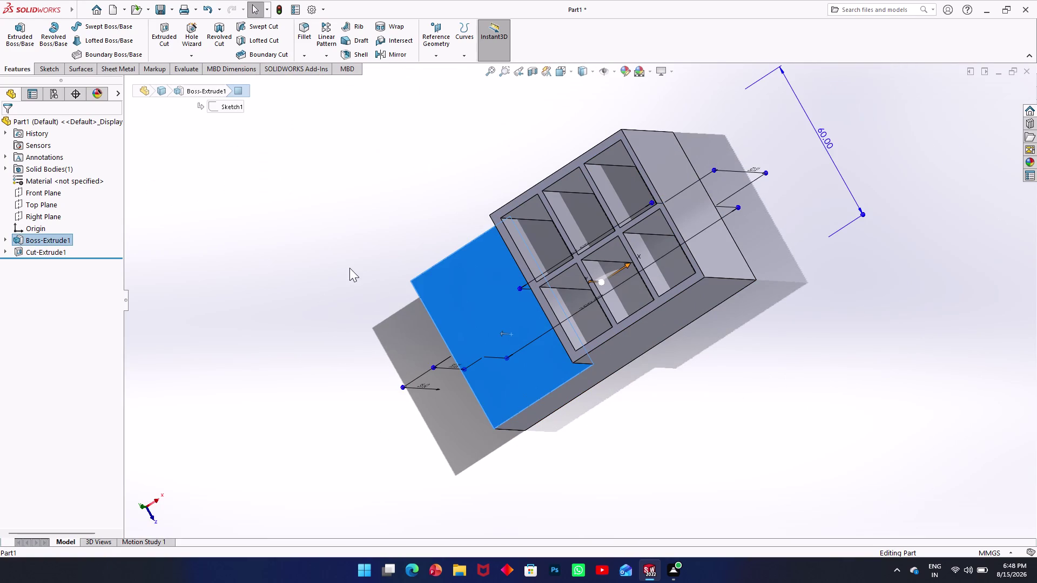
middle_drag(356, 229, 361, 122)
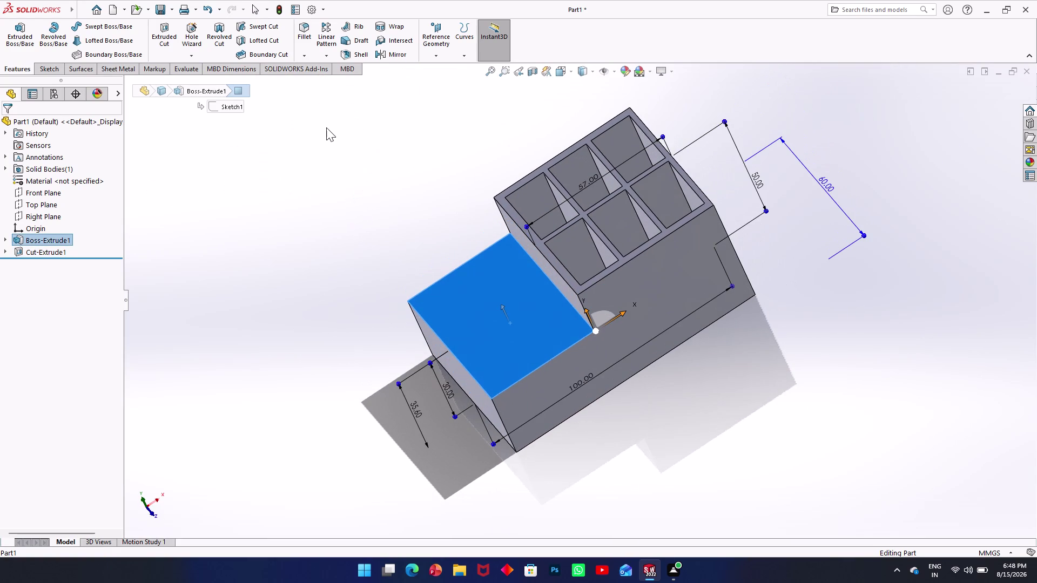
click(355, 54)
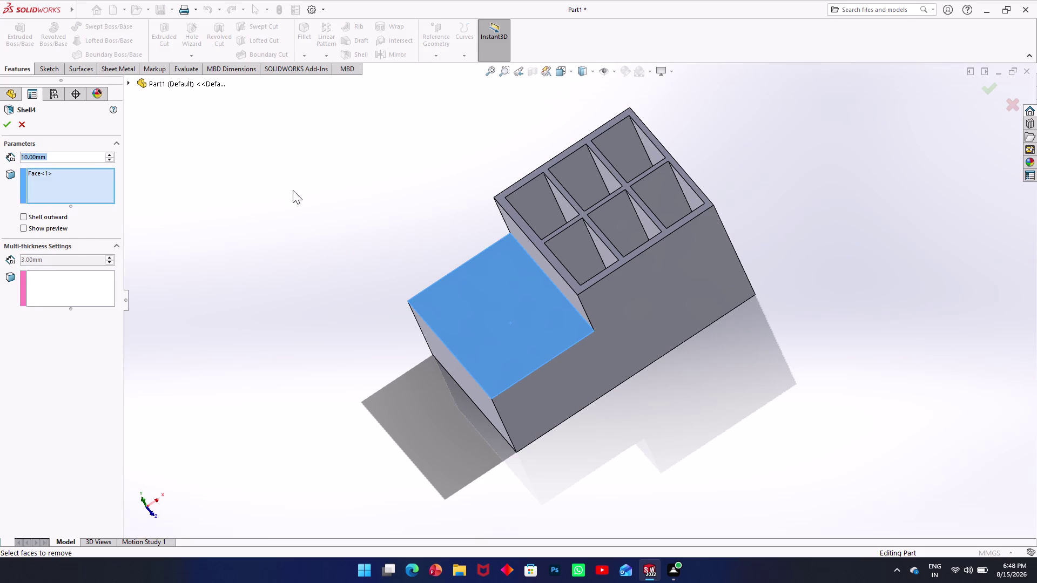
click(82, 284)
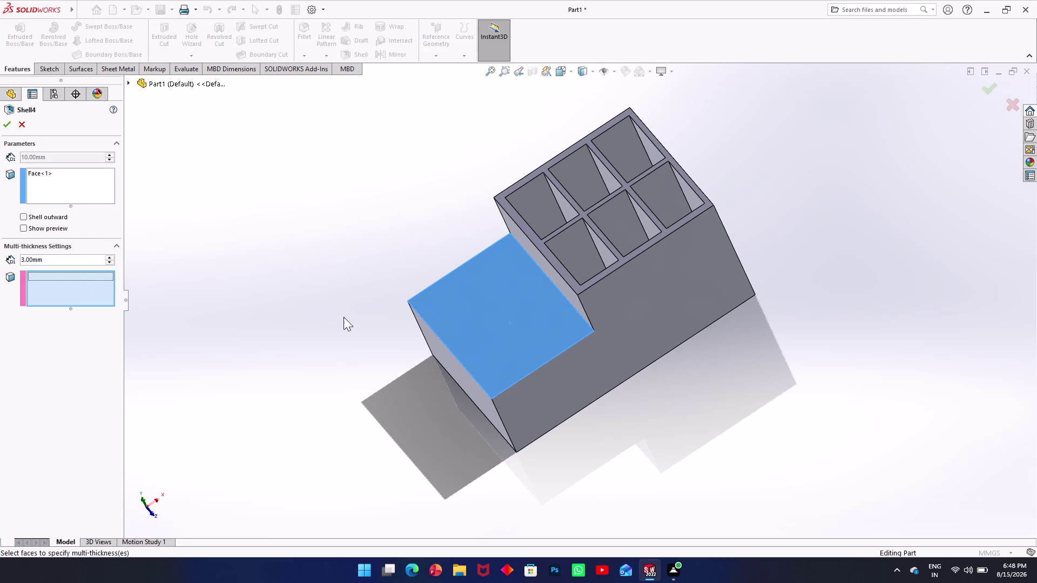
scroll(up, 3)
middle_drag(348, 316, 394, 167)
scroll(down, 3)
middle_drag(470, 321, 474, 278)
scroll(up, 3)
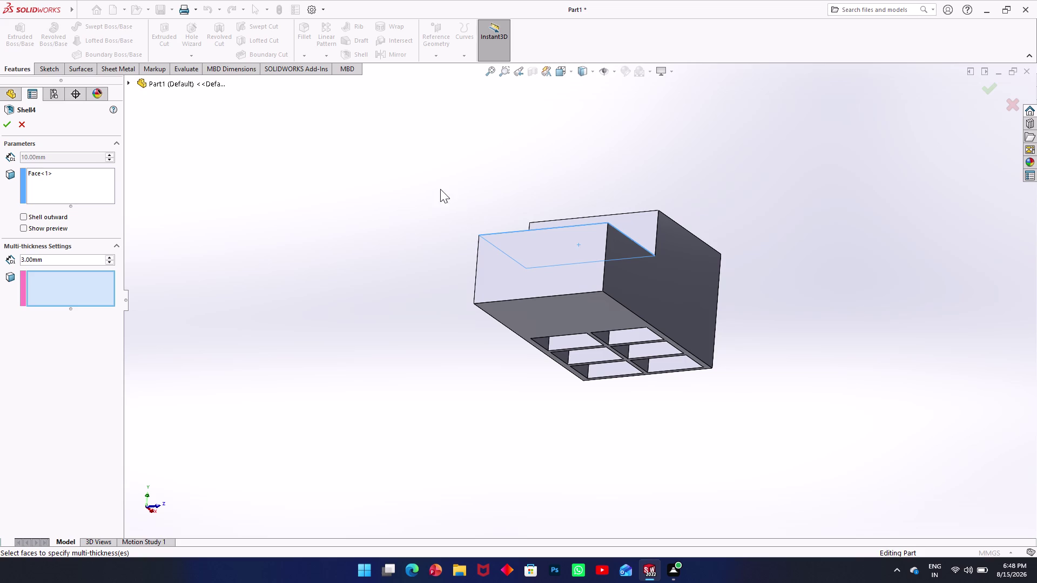
click(23, 125)
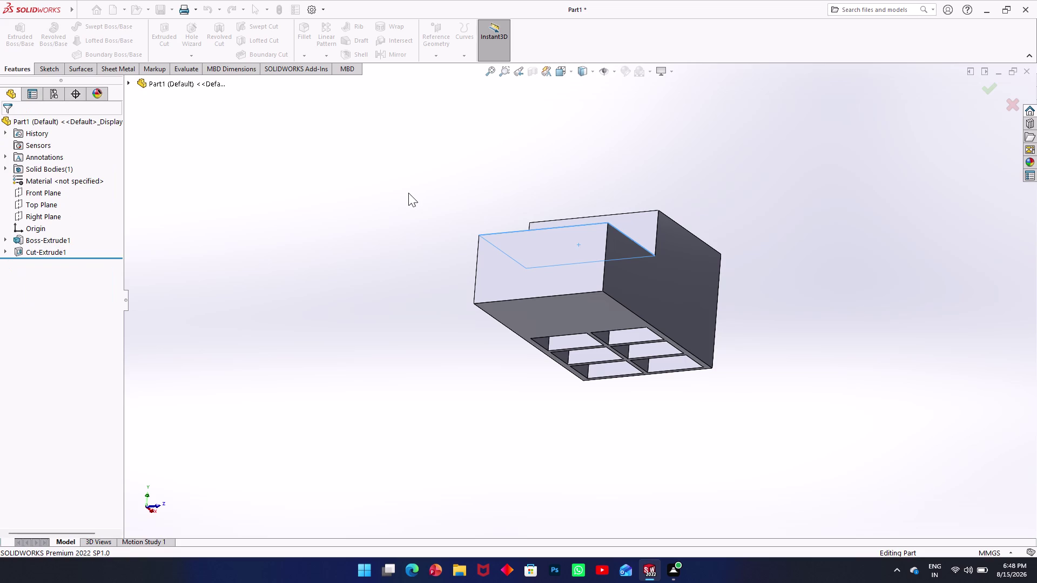
key(Escape)
middle_drag(494, 200, 405, 321)
Start a sketch on the lower step face and draw a centre rectangle on it.
click(501, 279)
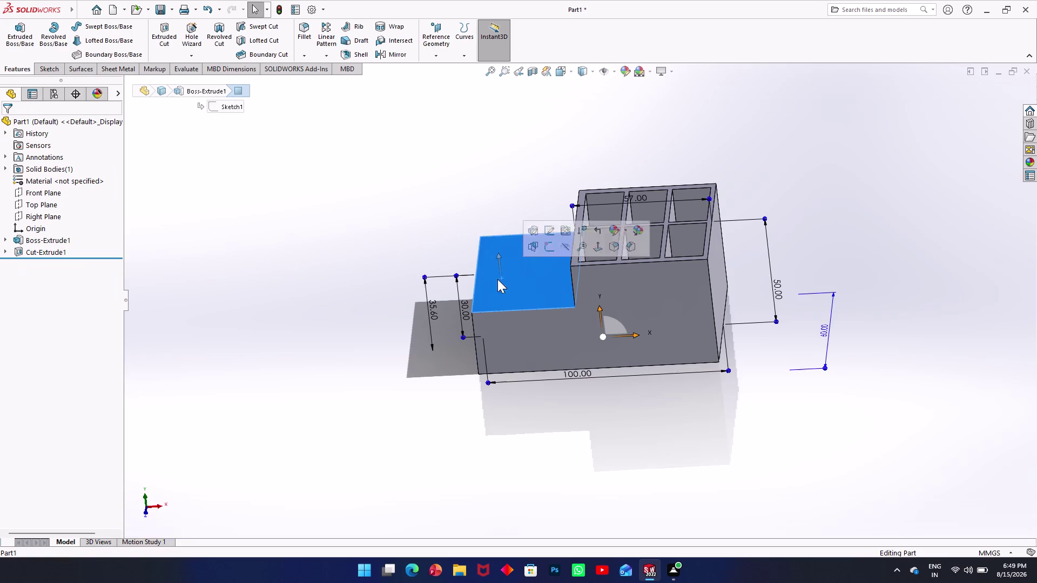
click(41, 63)
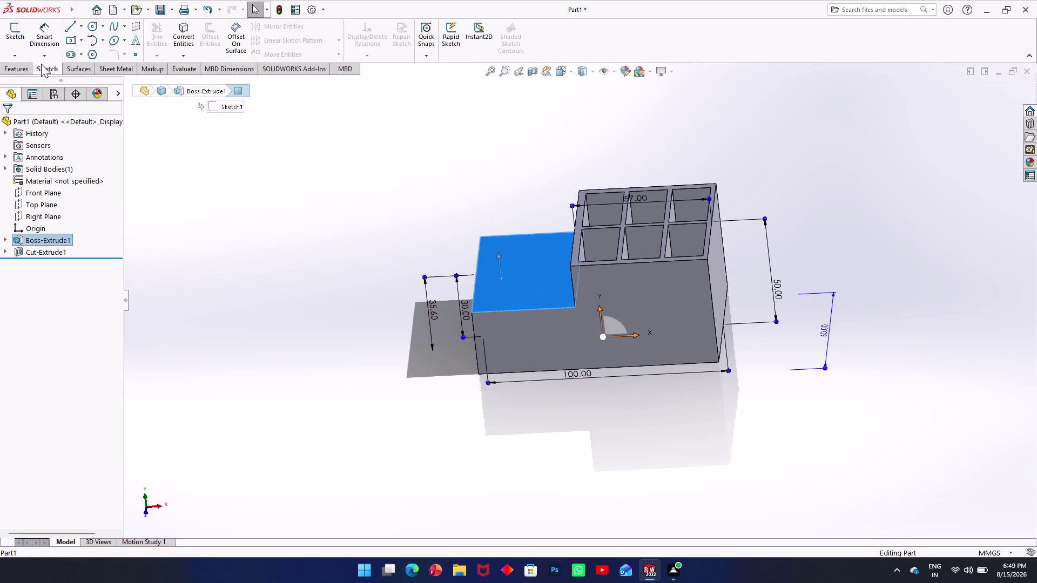
click(20, 45)
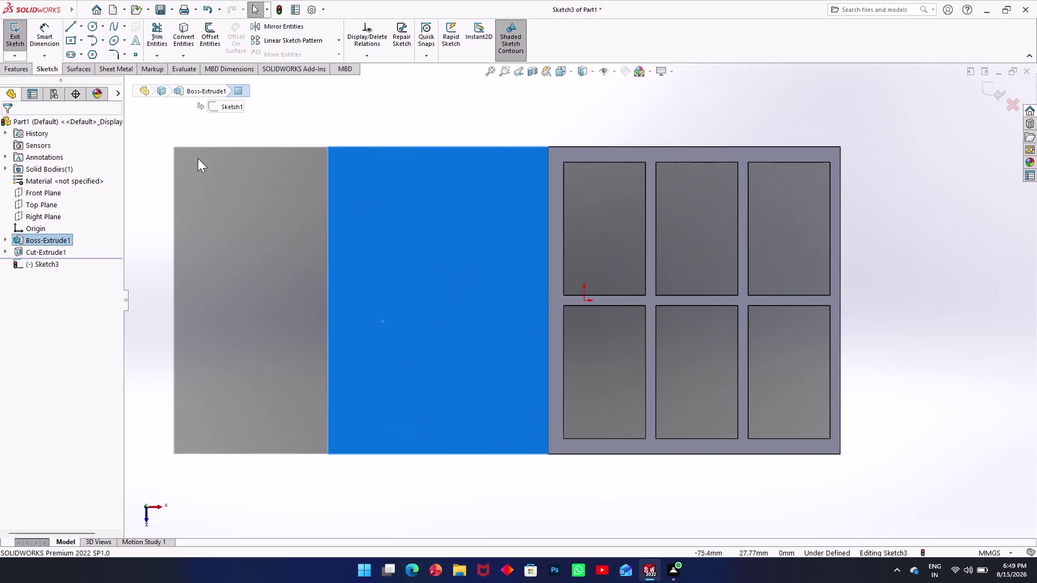
click(80, 40)
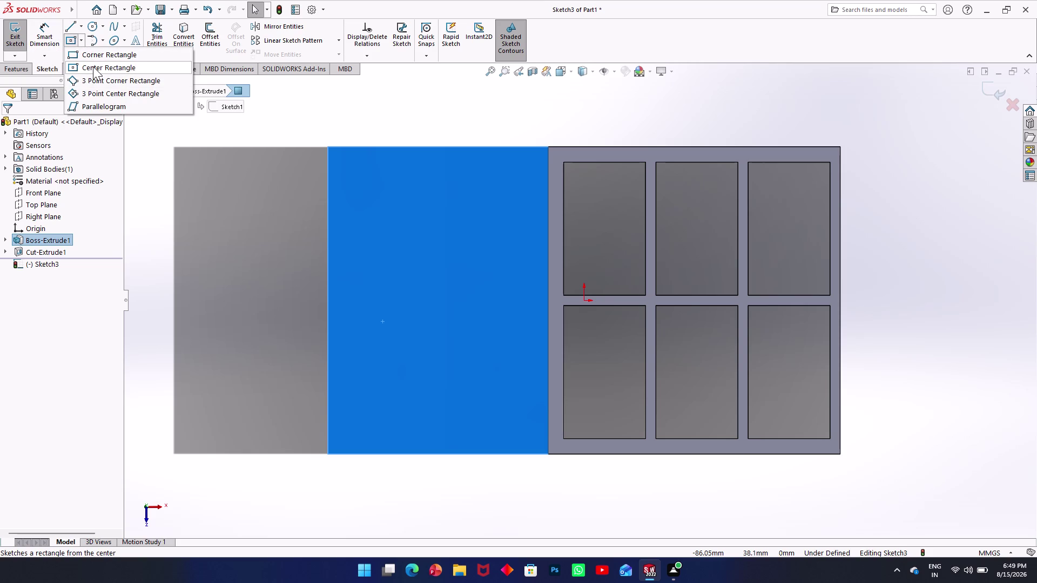
click(93, 67)
click(382, 402)
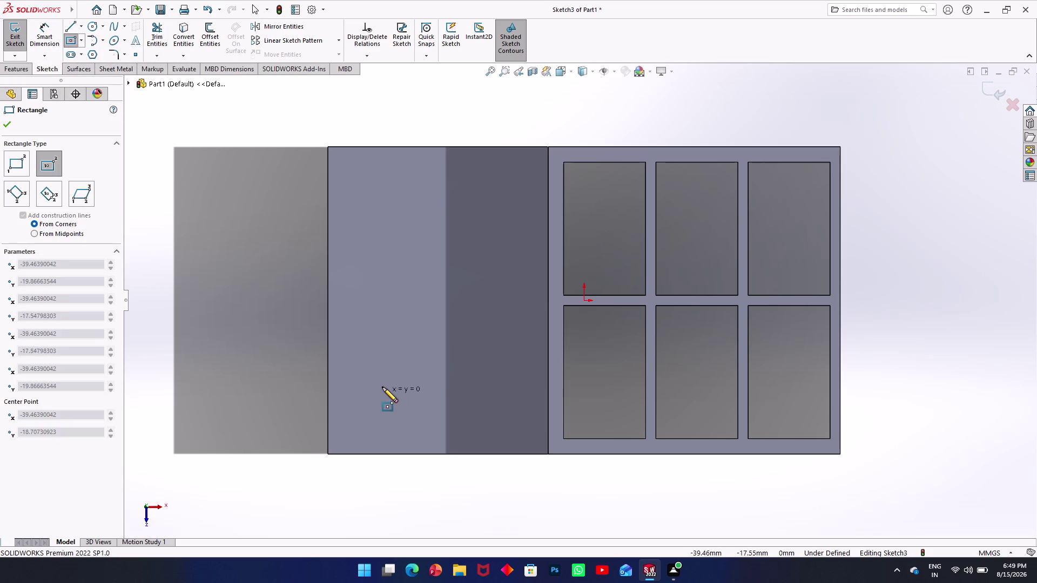
click(404, 363)
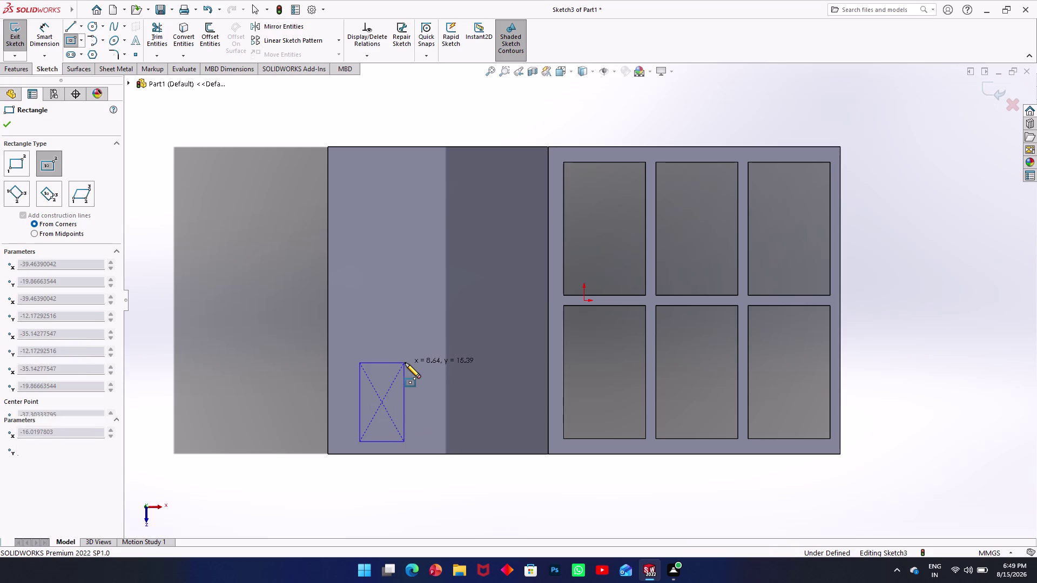
key(Escape)
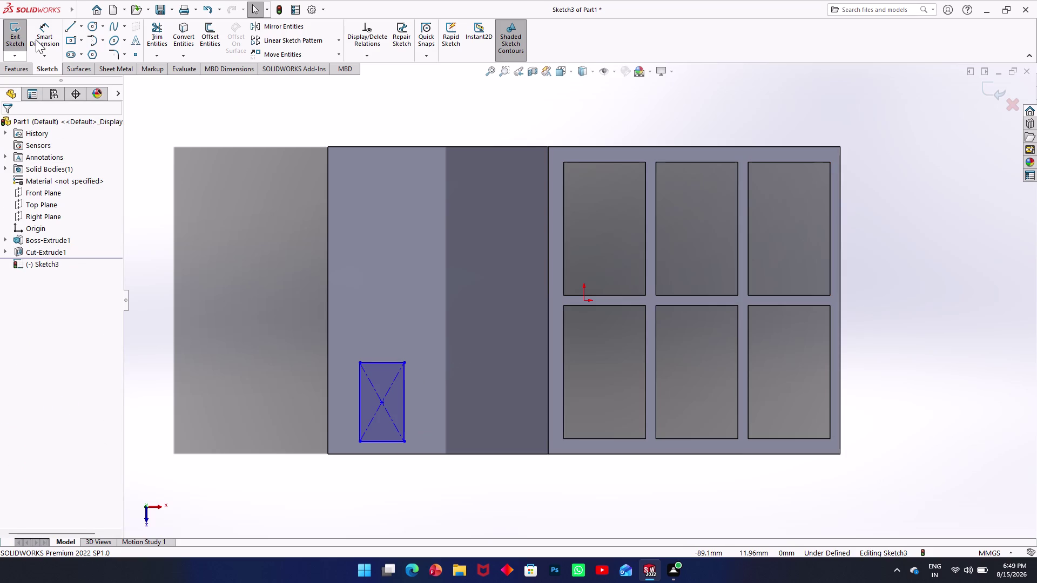
Dimension the rectangle's side offset and bottom offset to 3 mm each.
click(36, 40)
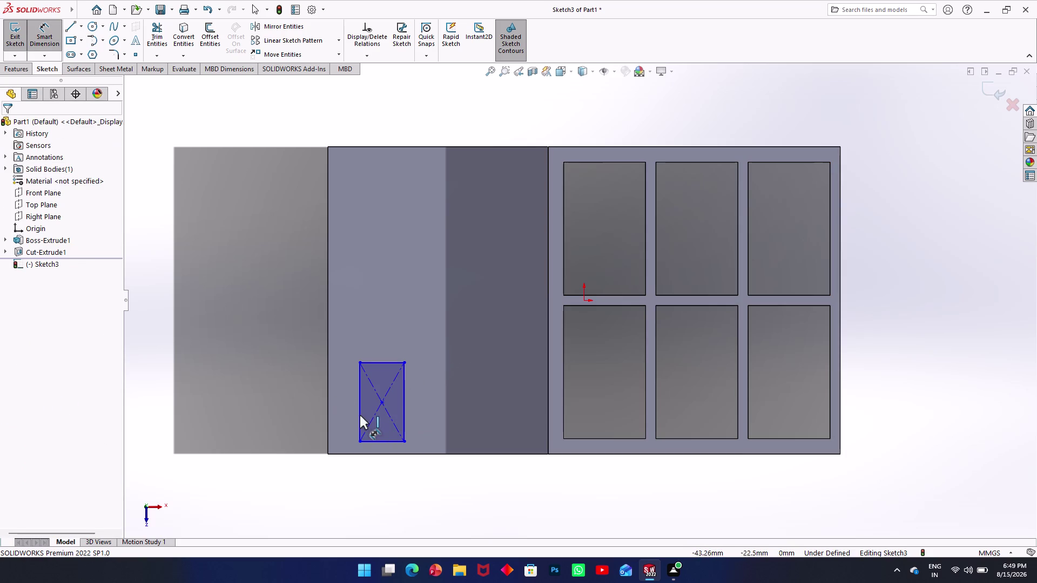
click(359, 415)
click(328, 415)
click(338, 485)
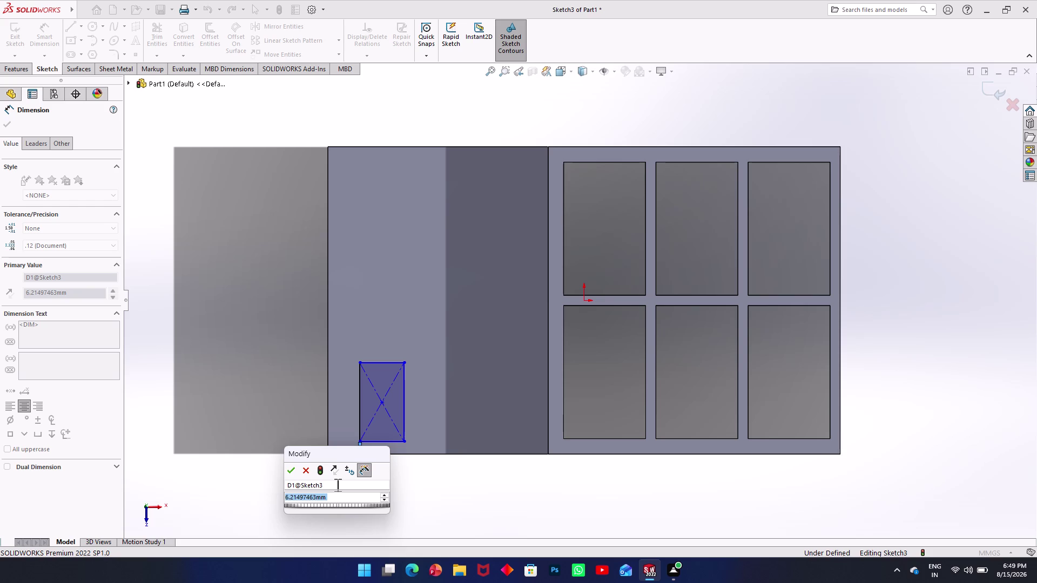
key(3)
key(Return)
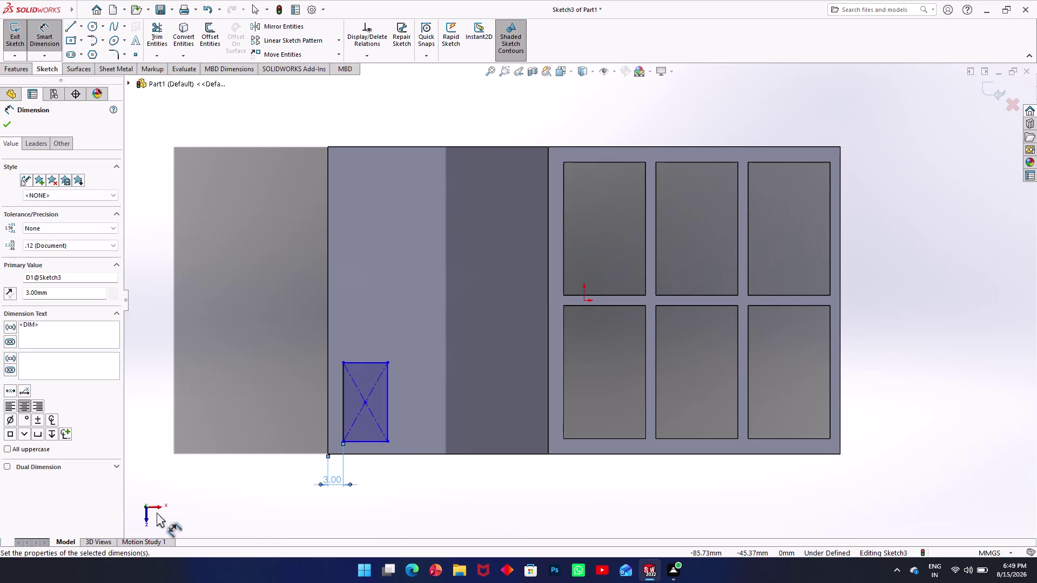
click(359, 443)
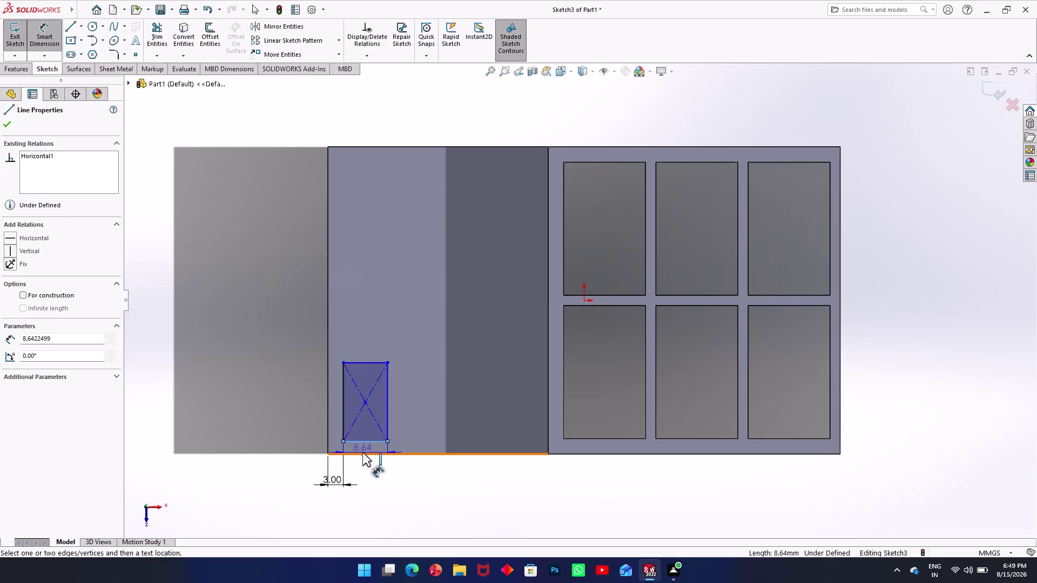
click(363, 453)
click(383, 469)
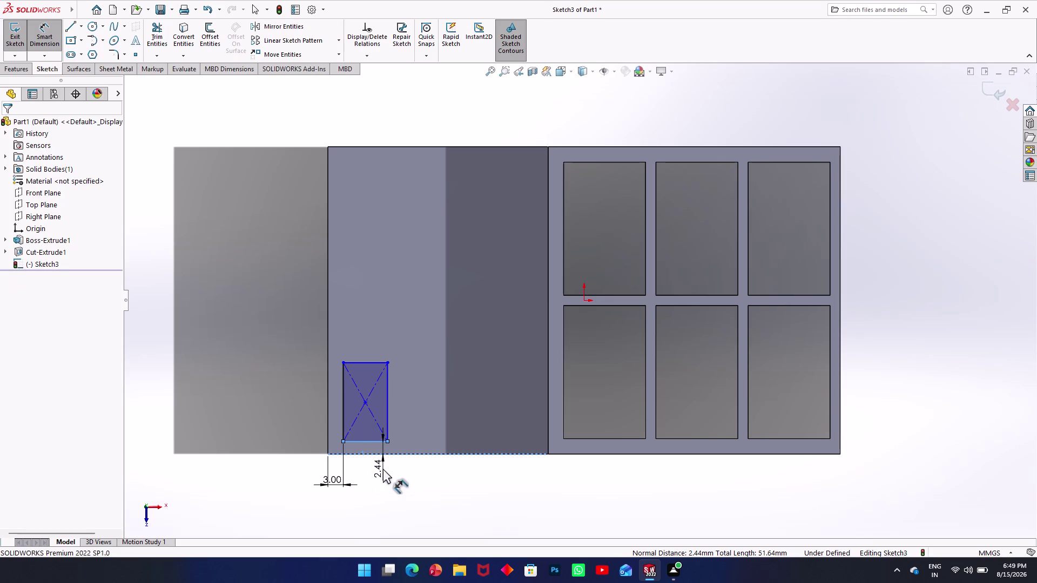
key(3)
key(Return)
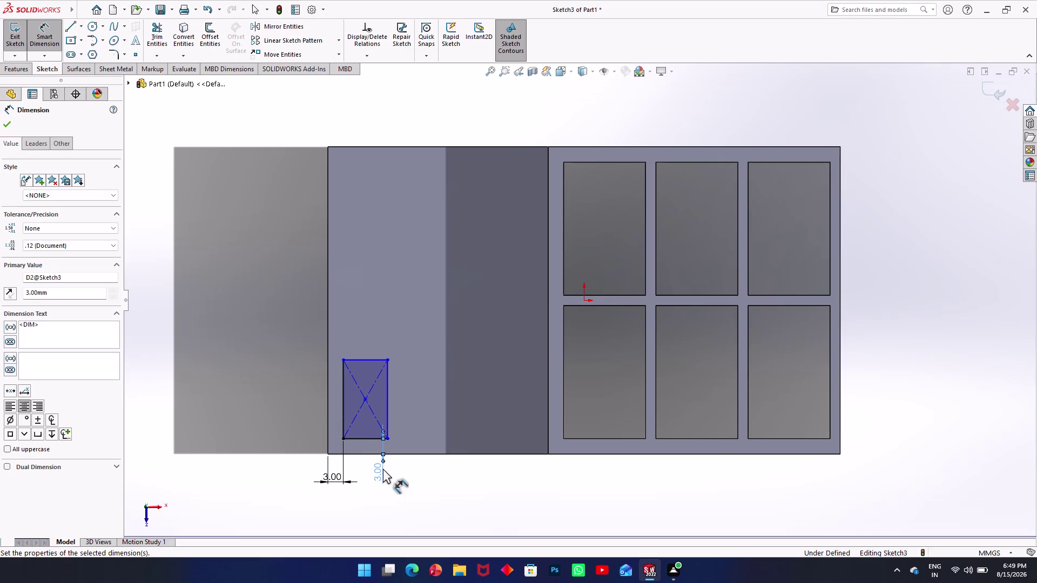
Dimension the rectangle's height to 26 and width to 12, fully defining it.
click(388, 405)
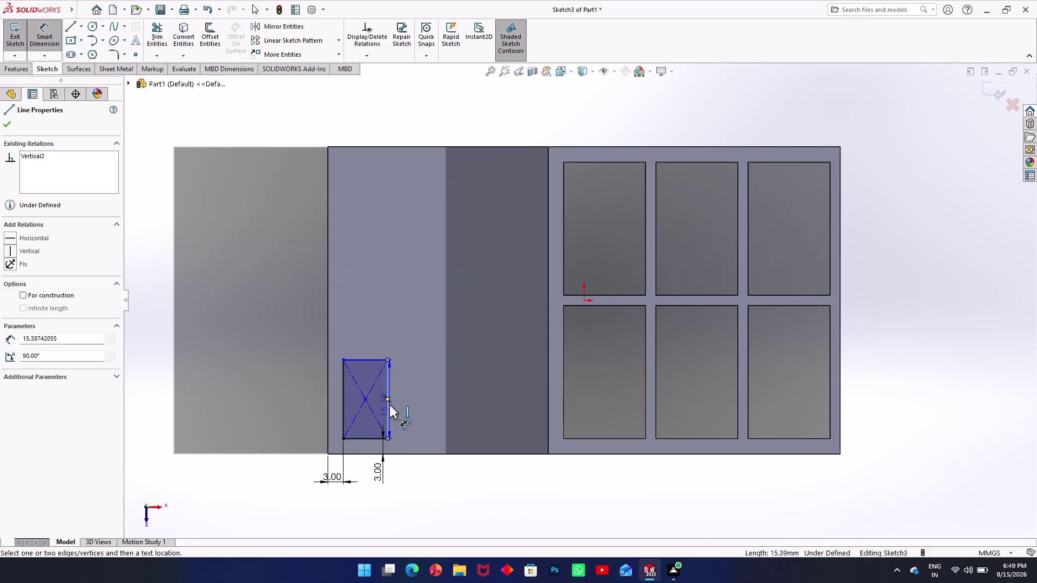
click(413, 409)
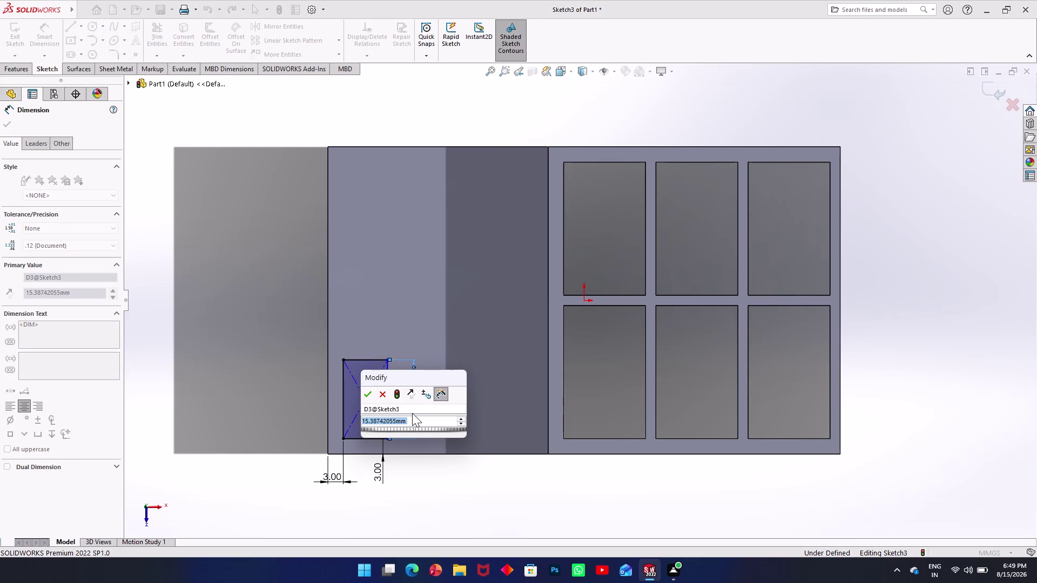
text(26)
key(Return)
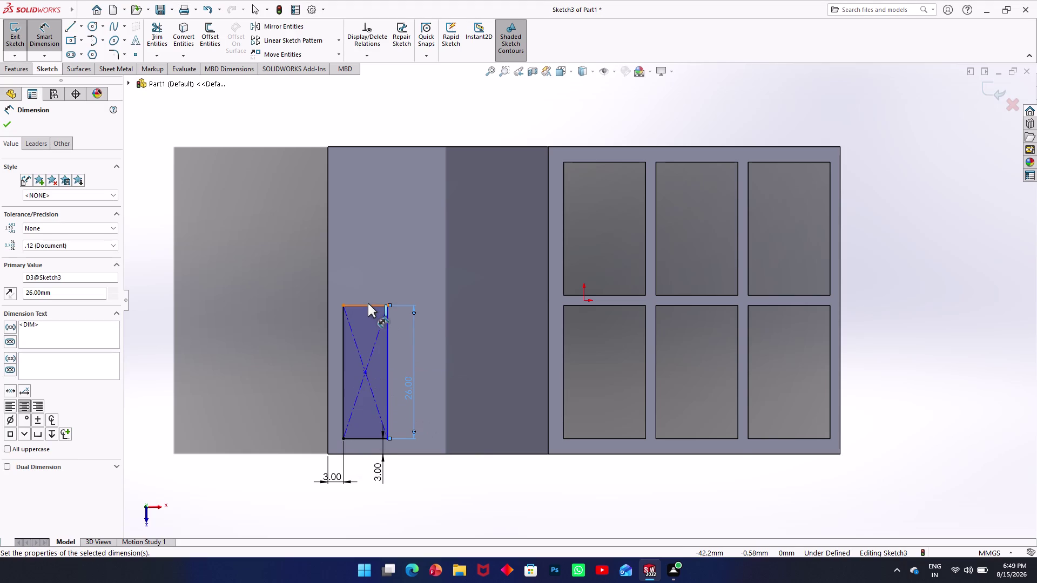
click(368, 304)
click(367, 285)
text(1)
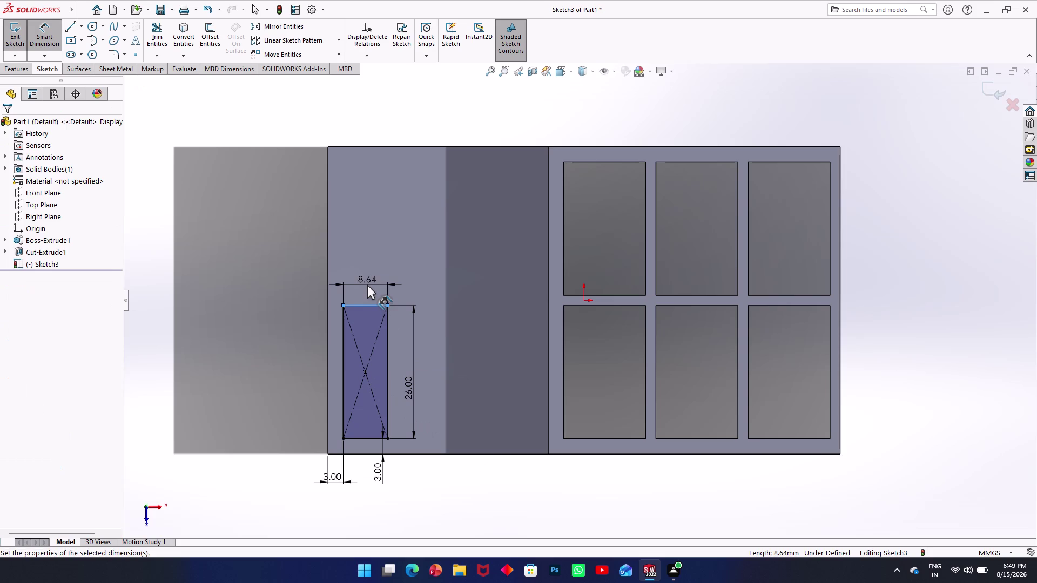
text(2)
key(Return)
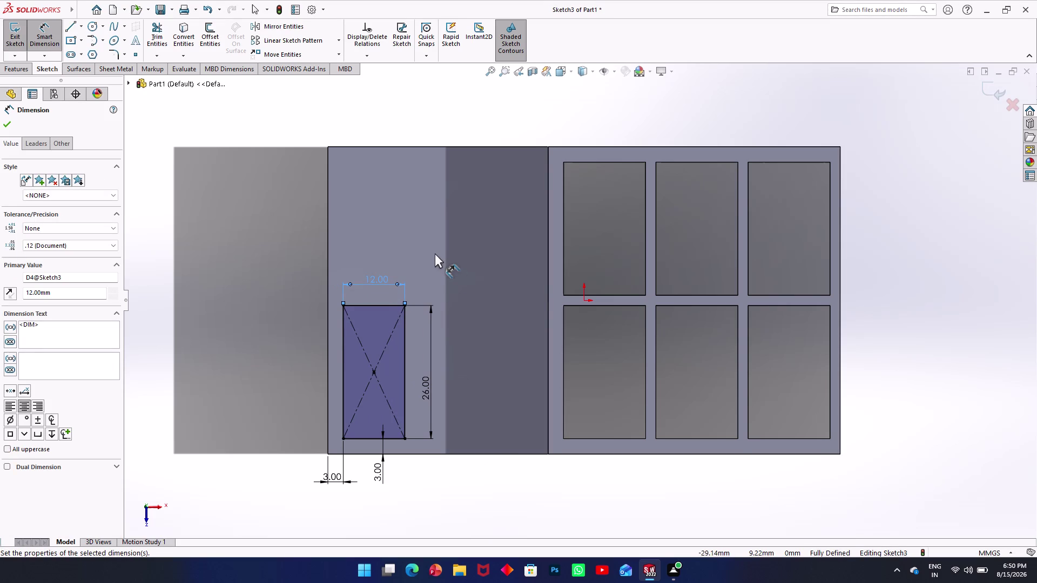
click(239, 252)
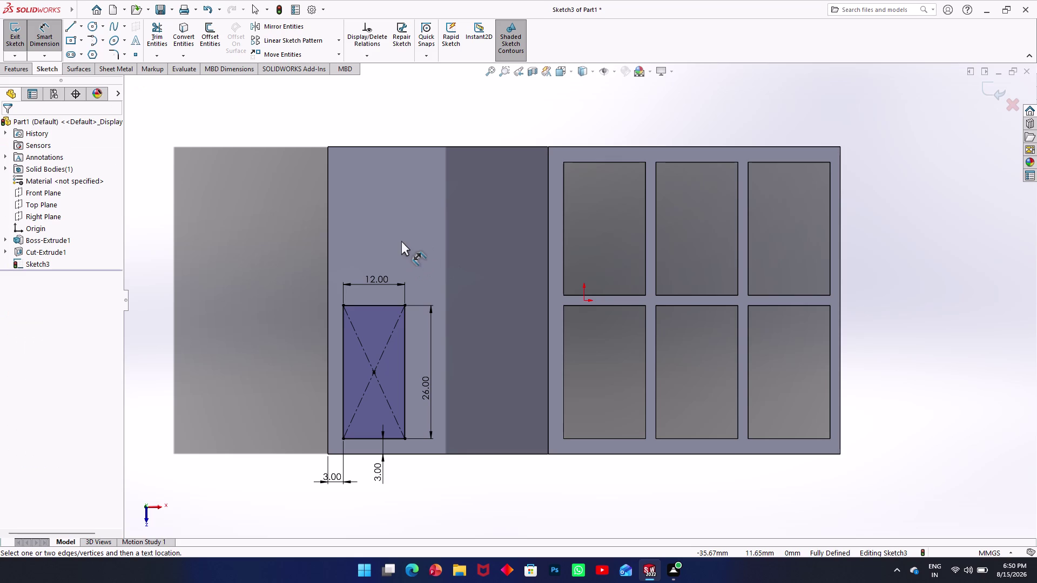
click(83, 28)
click(88, 51)
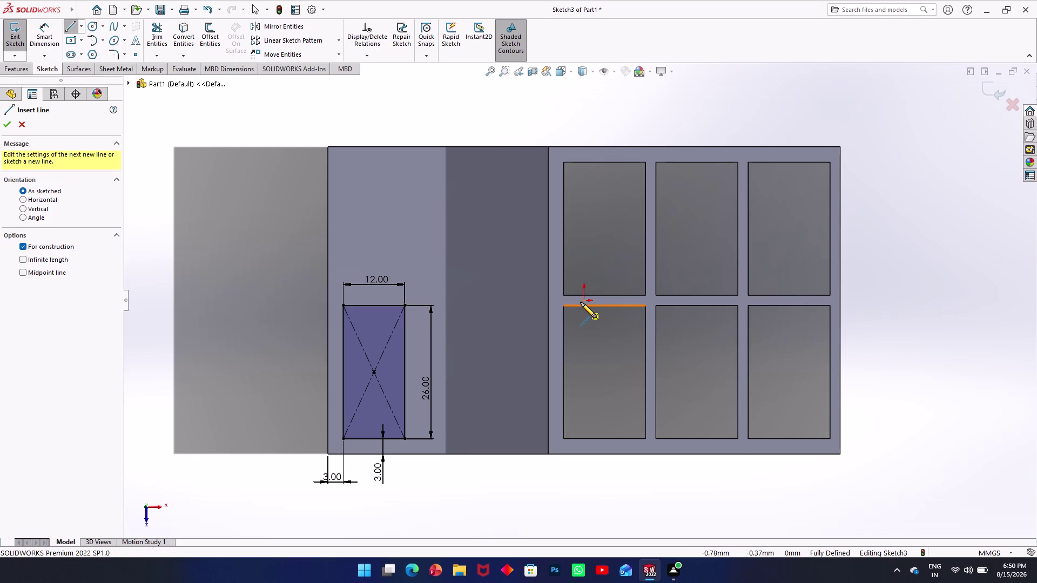
Draw a horizontal centerline from the origin across to the left step.
click(585, 299)
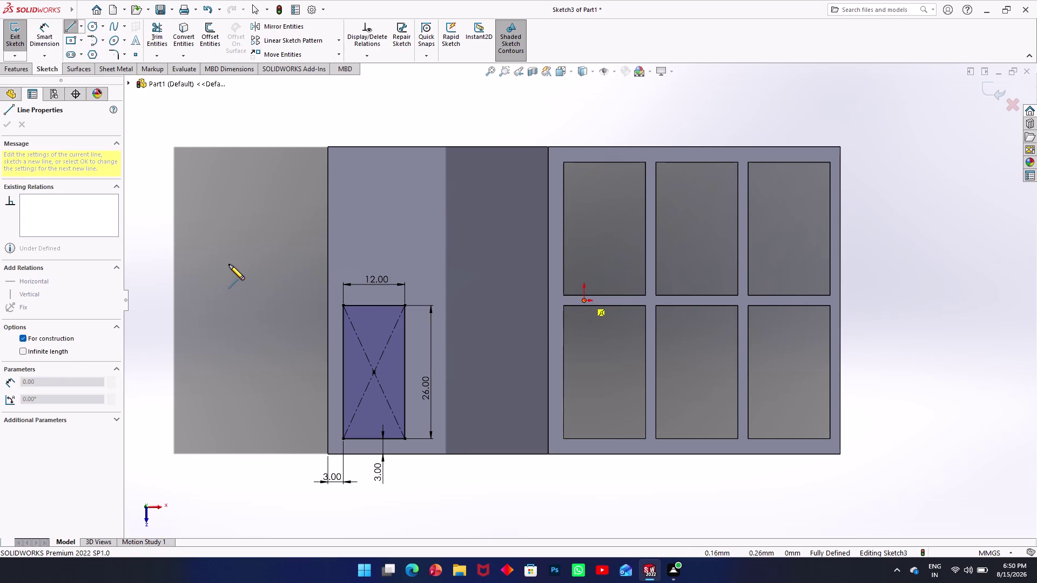
click(241, 299)
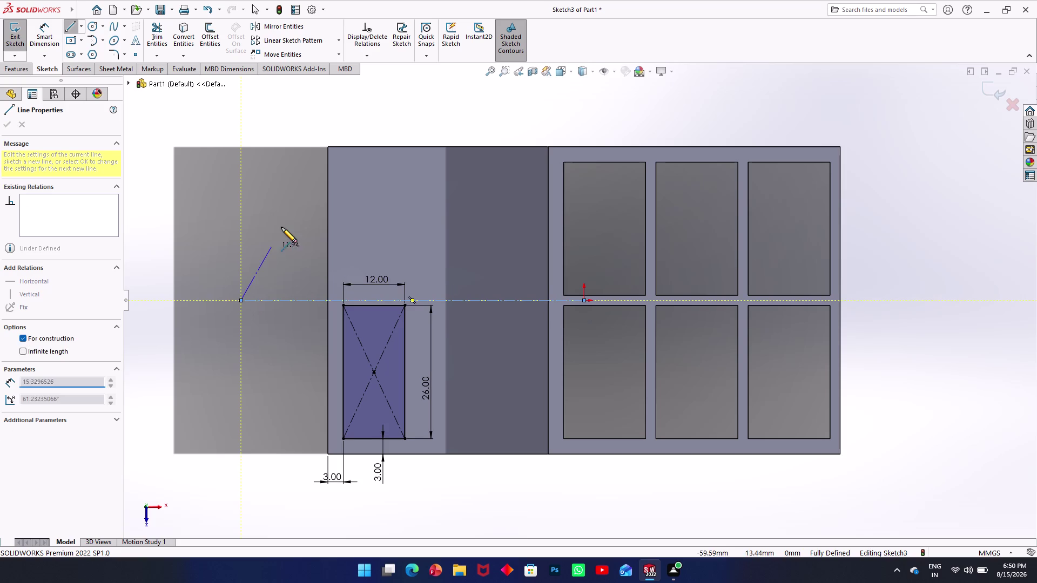
key(Escape)
click(389, 358)
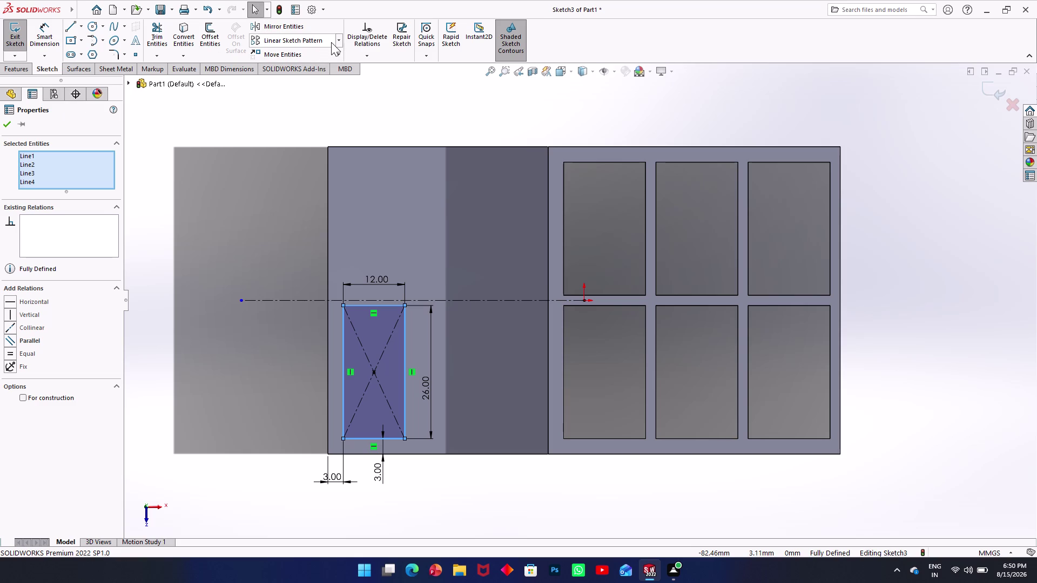
Mirror the 12 × 26 rectangle about the centerline, then exit Sketch3.
click(337, 55)
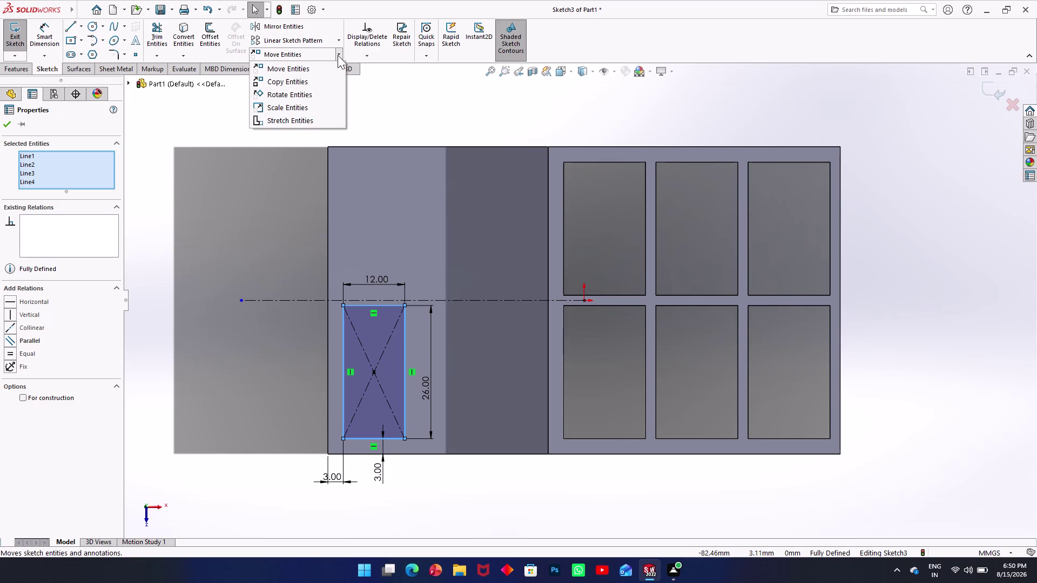
click(358, 82)
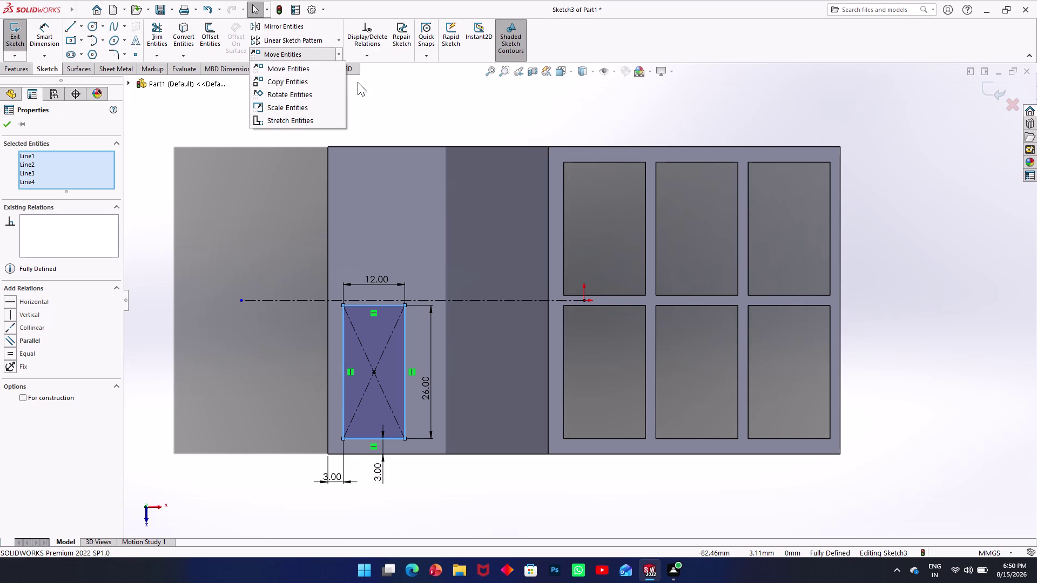
click(293, 27)
click(383, 332)
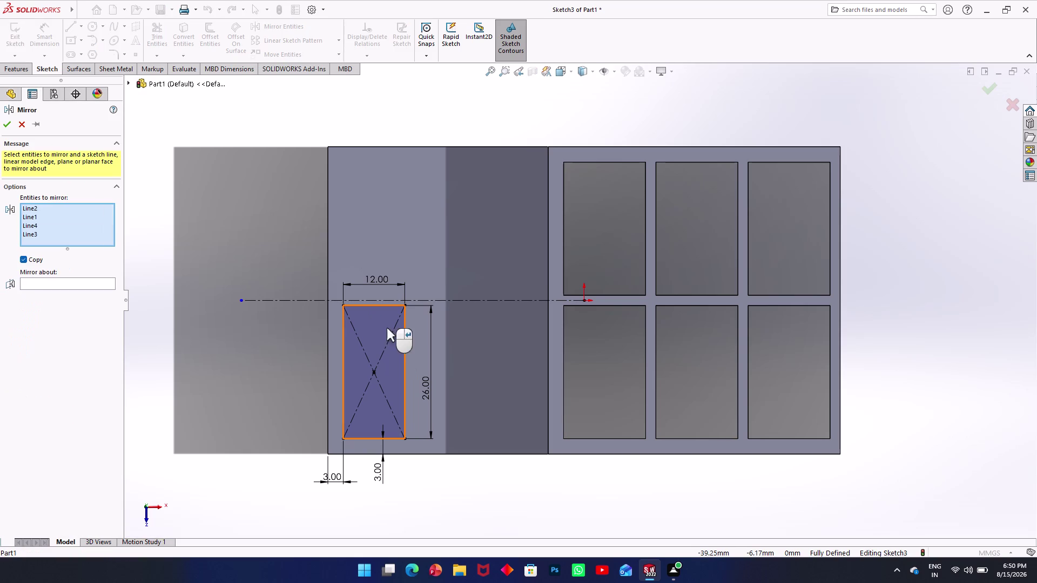
click(39, 283)
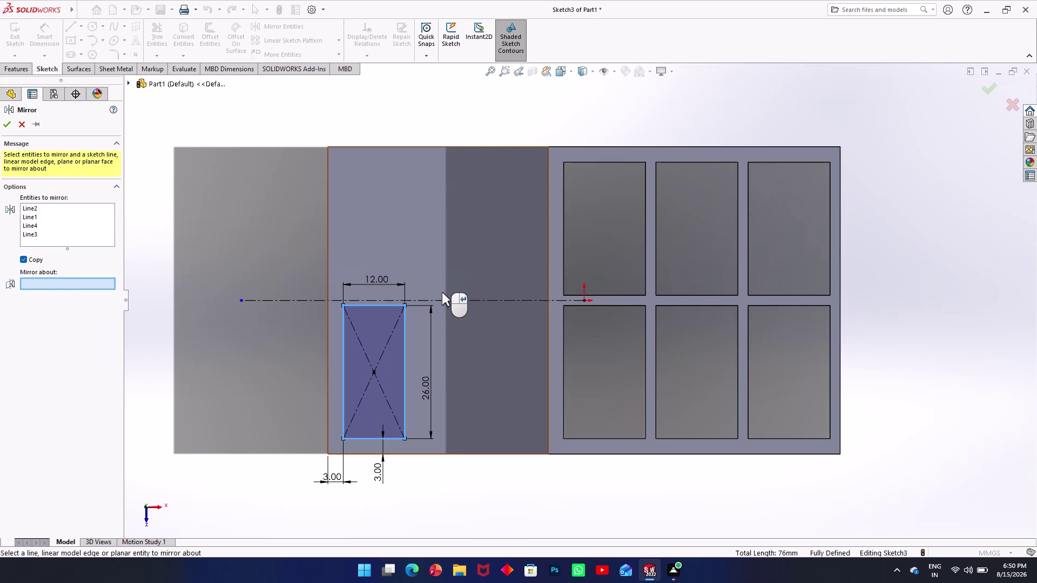
click(448, 300)
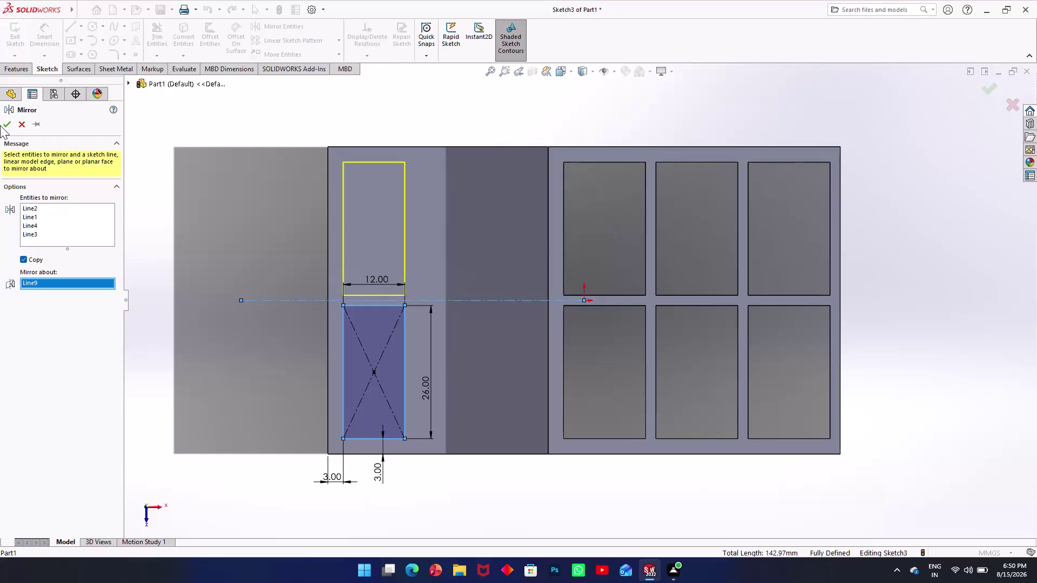
click(0, 125)
click(4, 125)
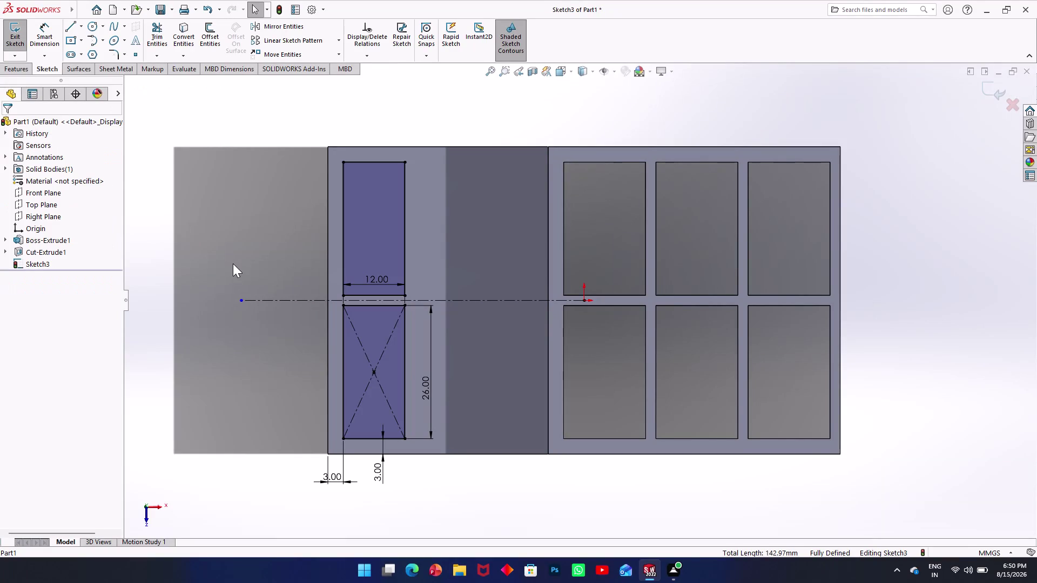
click(19, 38)
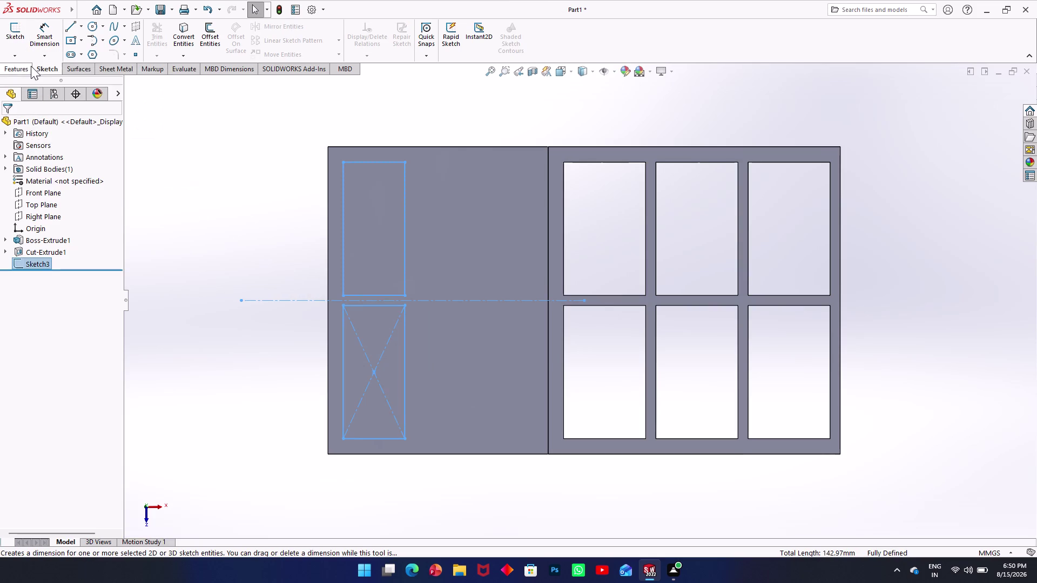
Extrude-cut both rectangles Through All as Cut-Extrude2, then select the pocketed face.
click(2, 69)
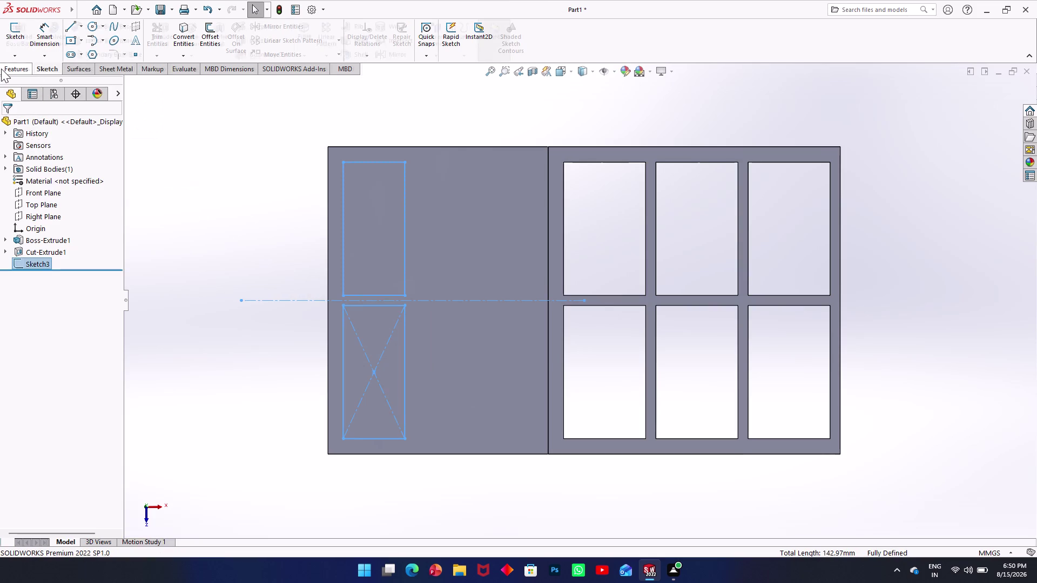
click(152, 19)
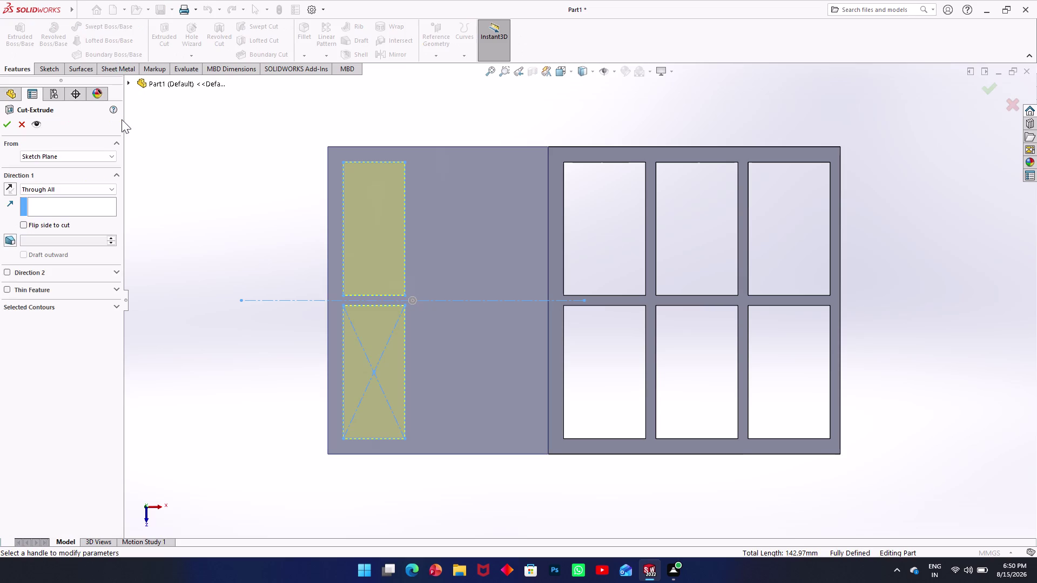
middle_drag(217, 242, 251, 126)
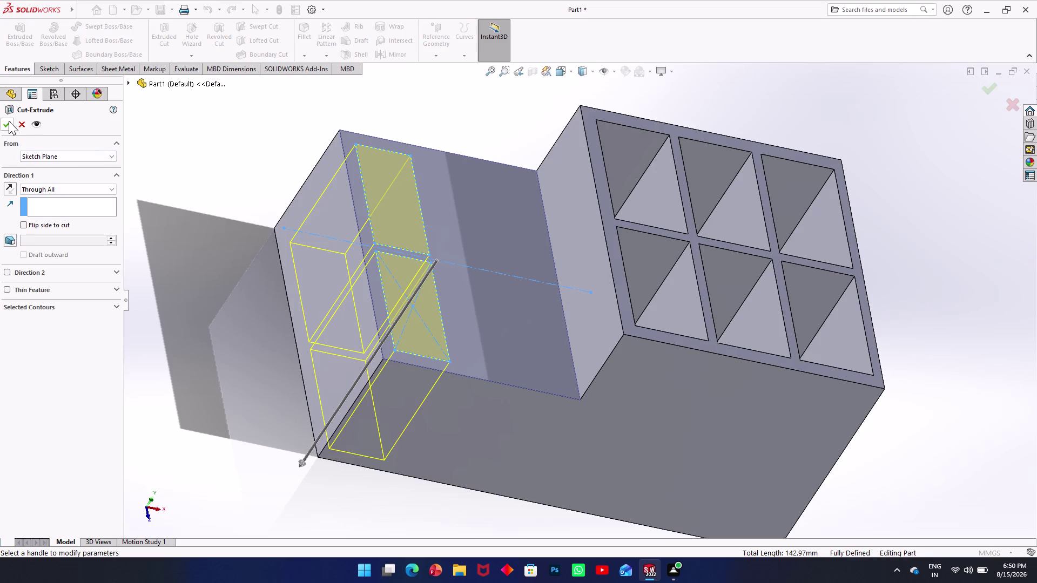
click(2, 125)
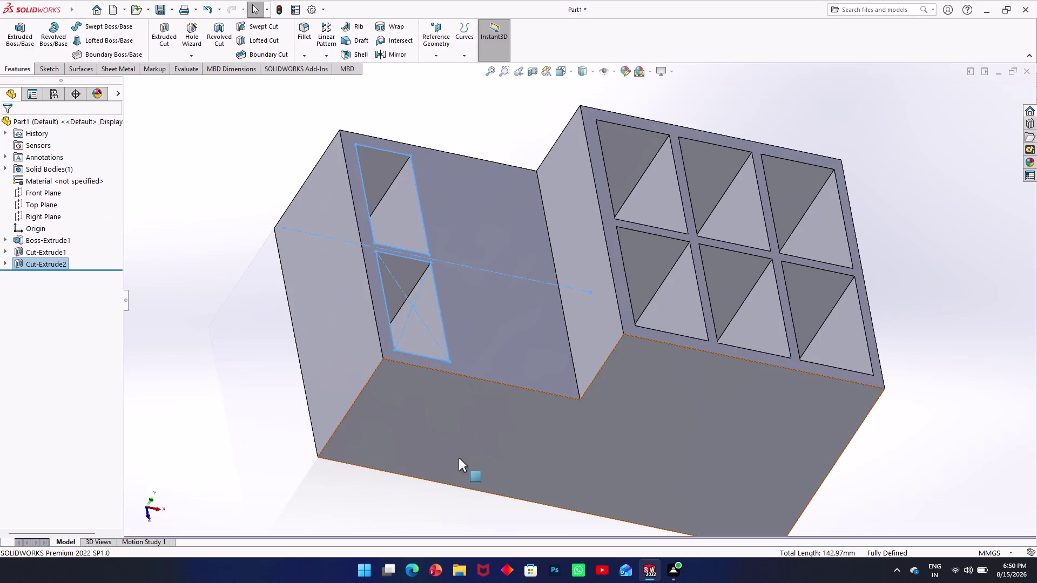
click(377, 499)
middle_drag(547, 349, 345, 419)
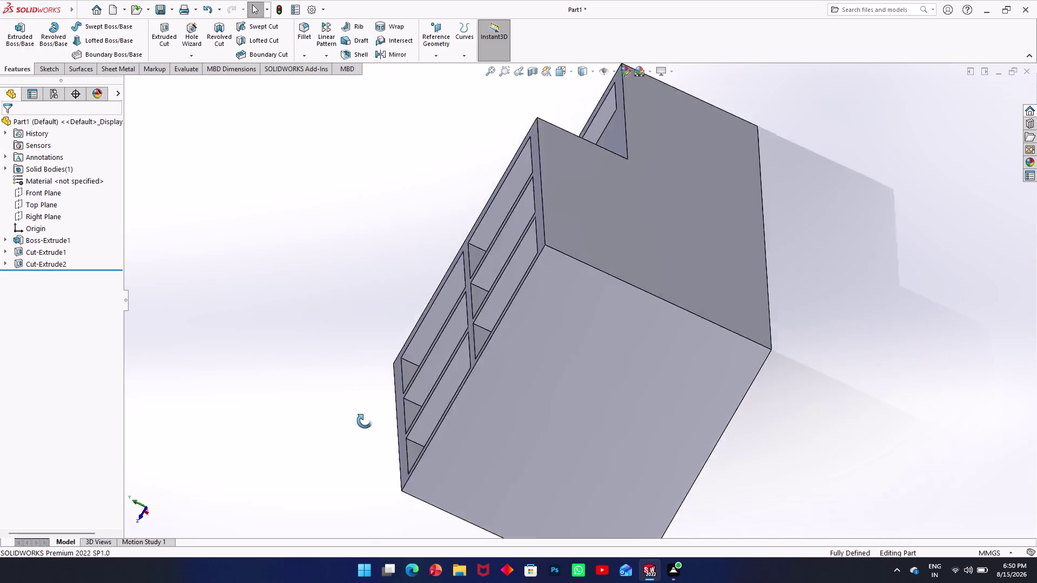
middle_drag(345, 420, 565, 440)
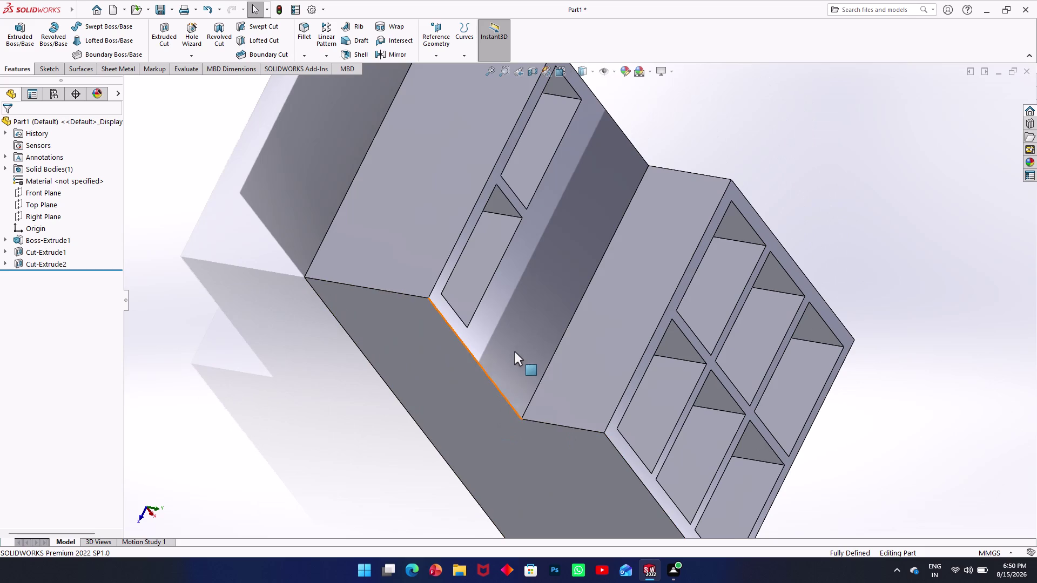
click(518, 345)
middle_drag(392, 417, 346, 367)
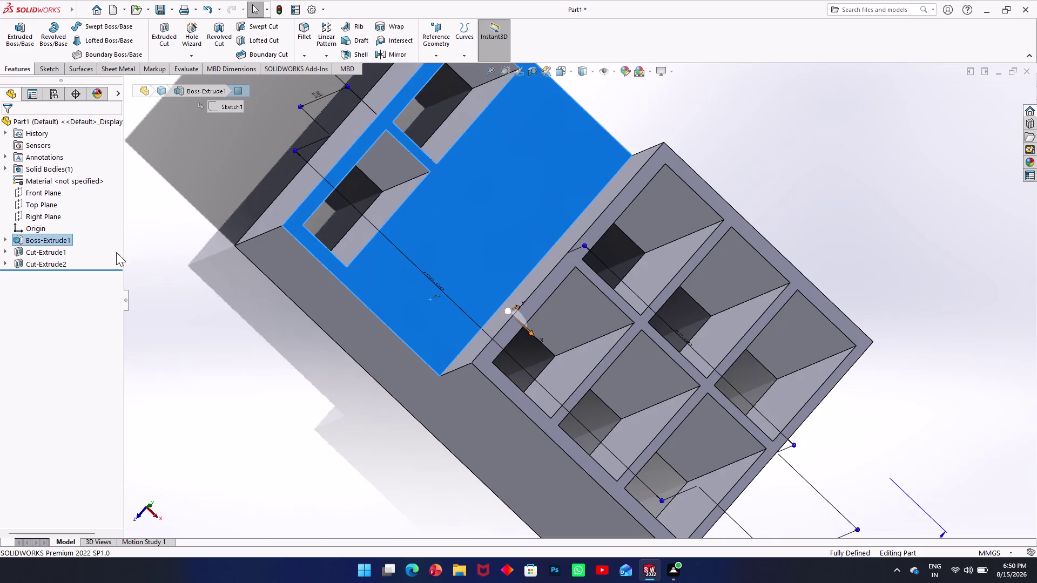
click(45, 74)
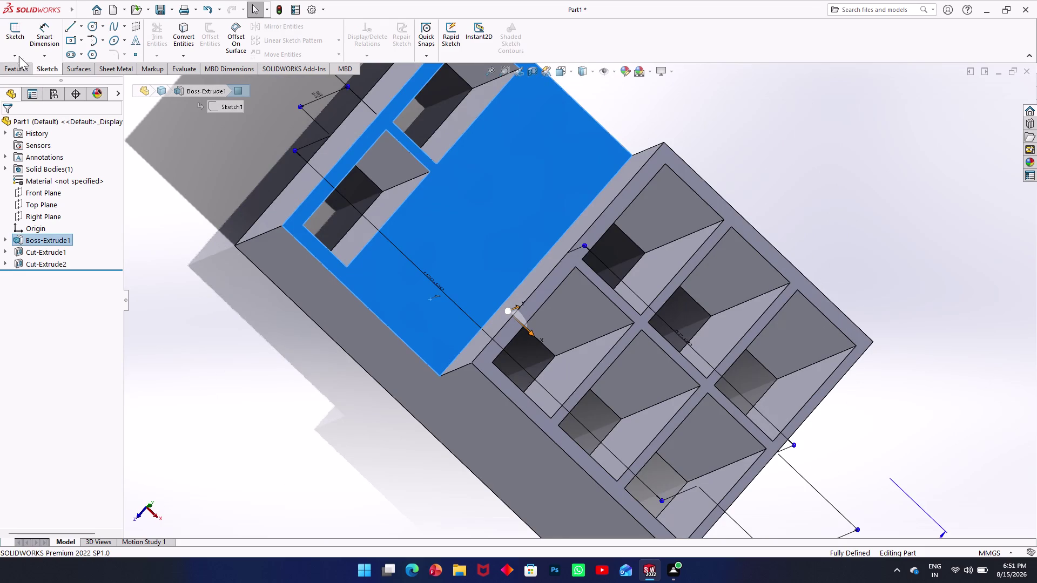
Start Sketch4 and draw a tall 3-point corner rectangle in the middle band.
click(19, 43)
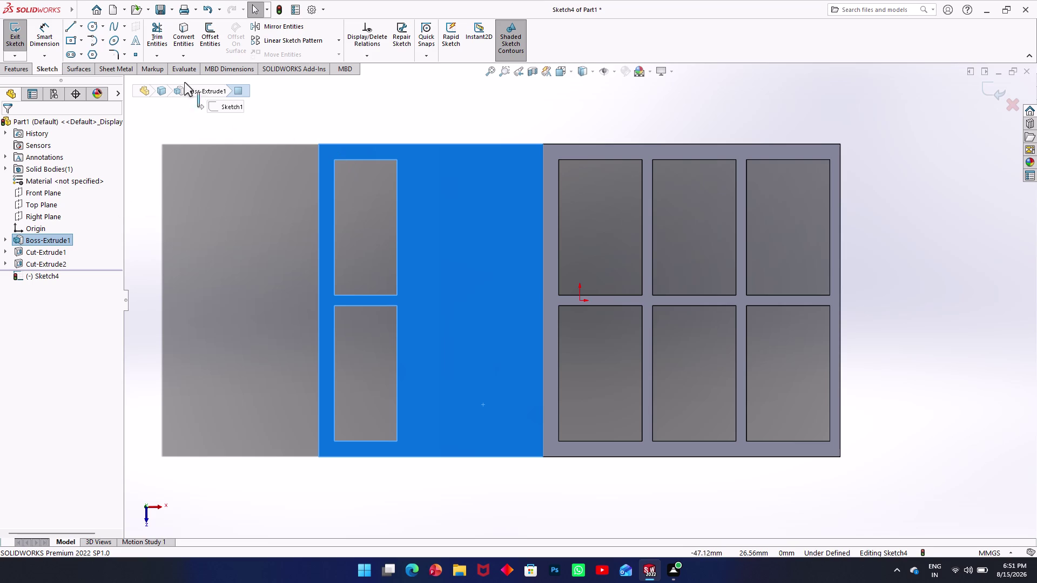
click(70, 41)
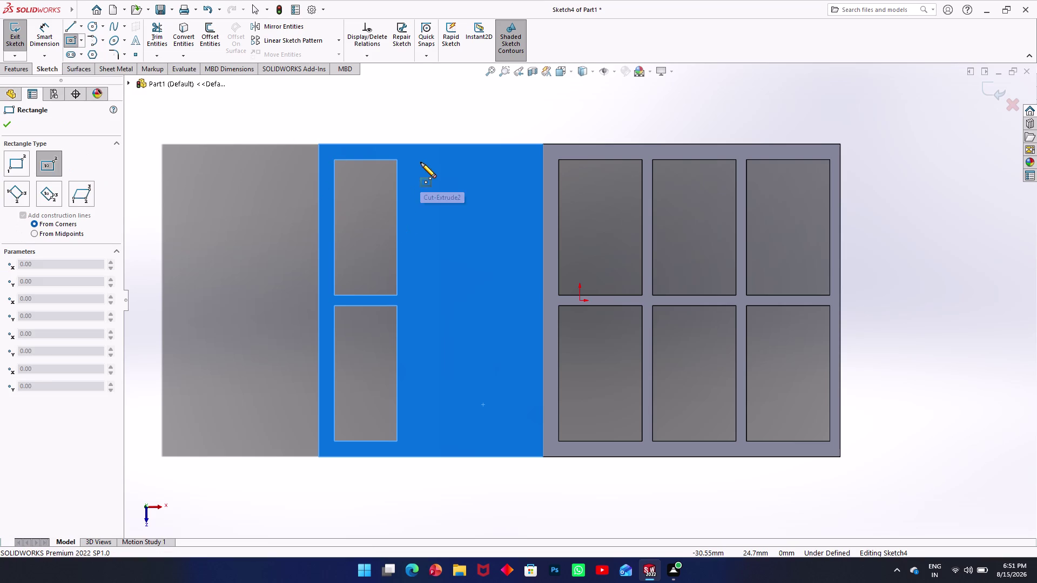
click(421, 159)
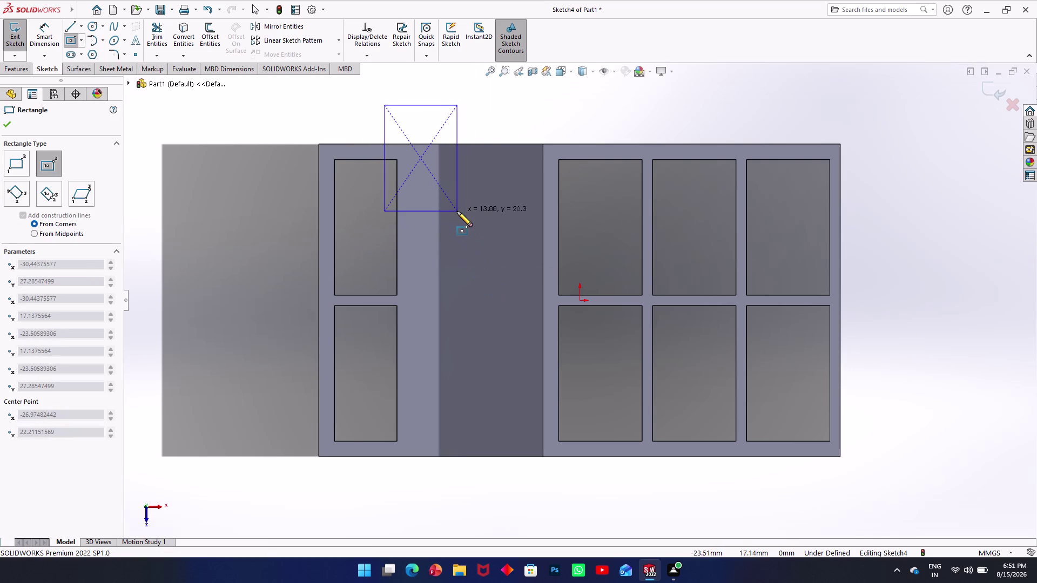
key(Escape)
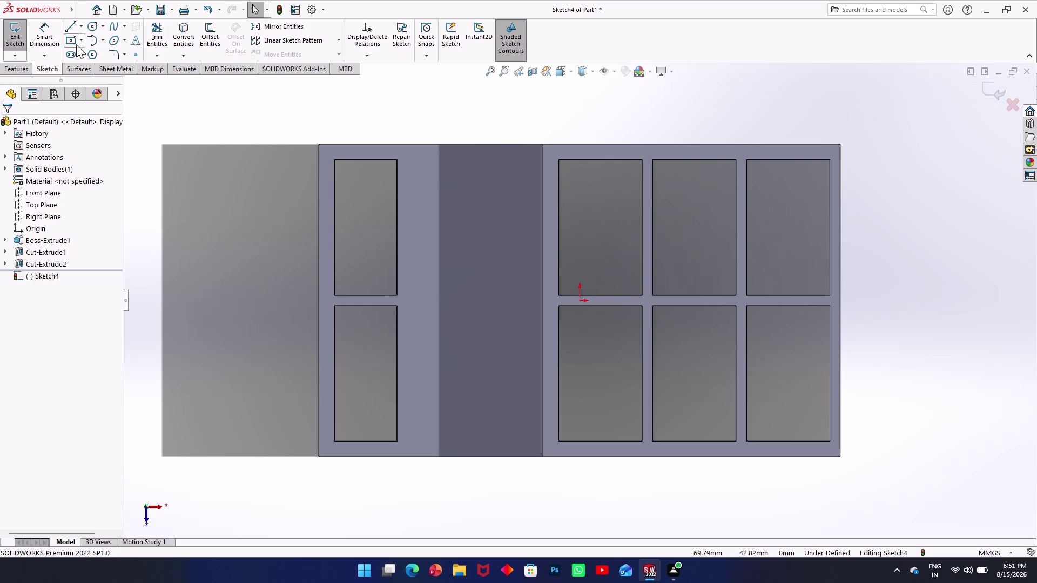
click(80, 41)
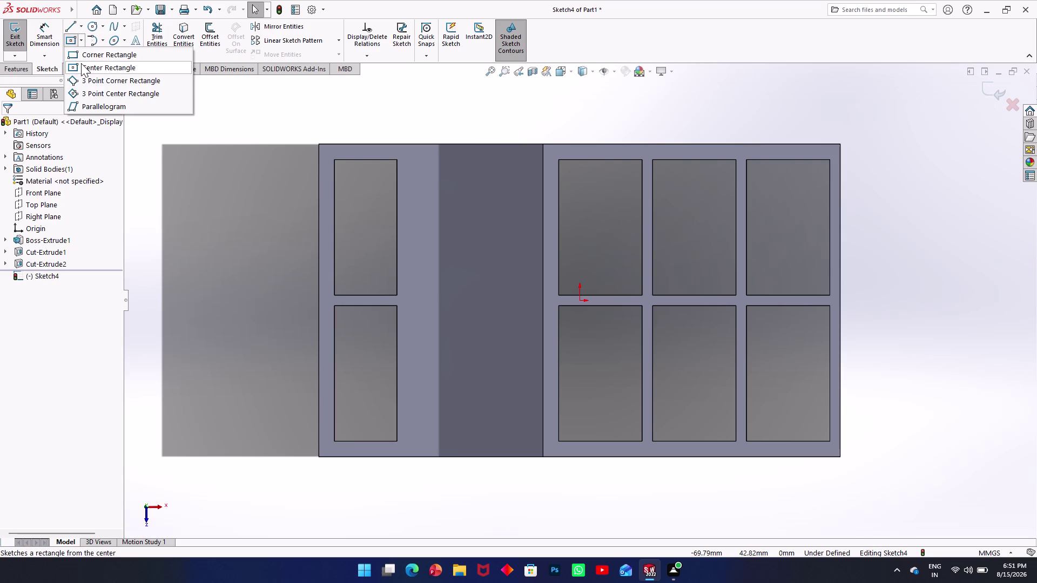
click(86, 75)
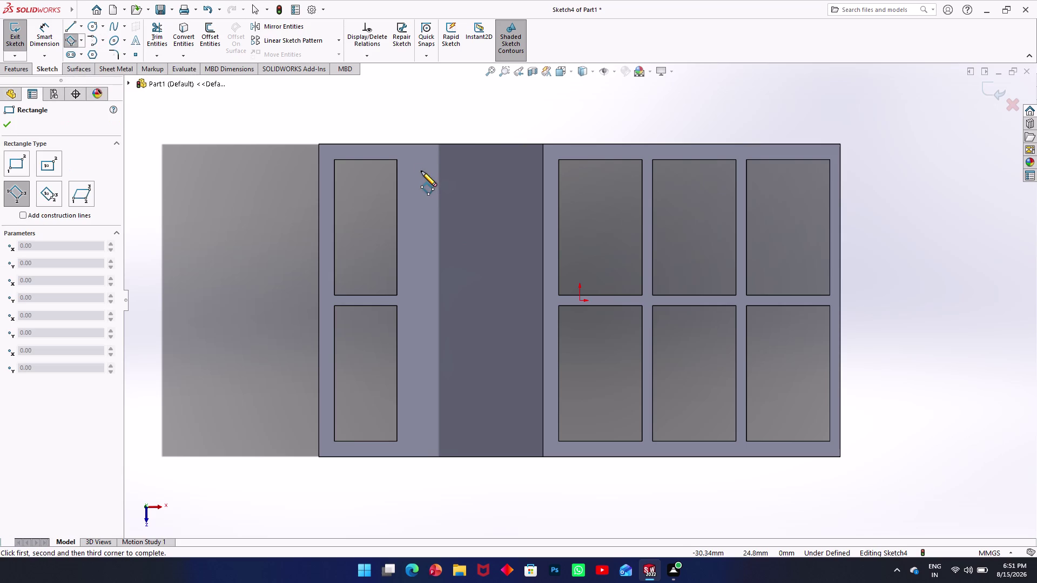
click(420, 164)
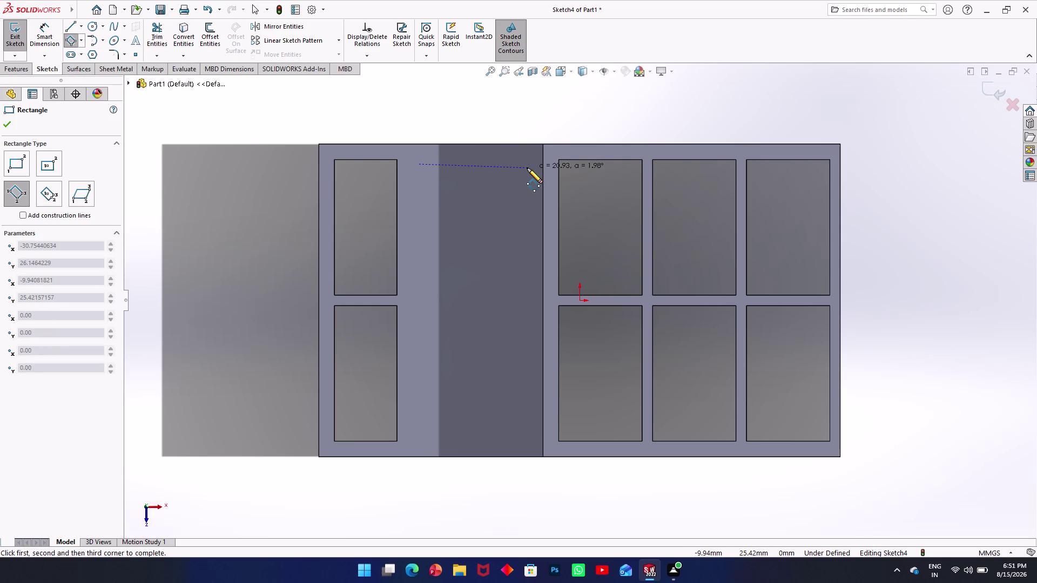
click(527, 167)
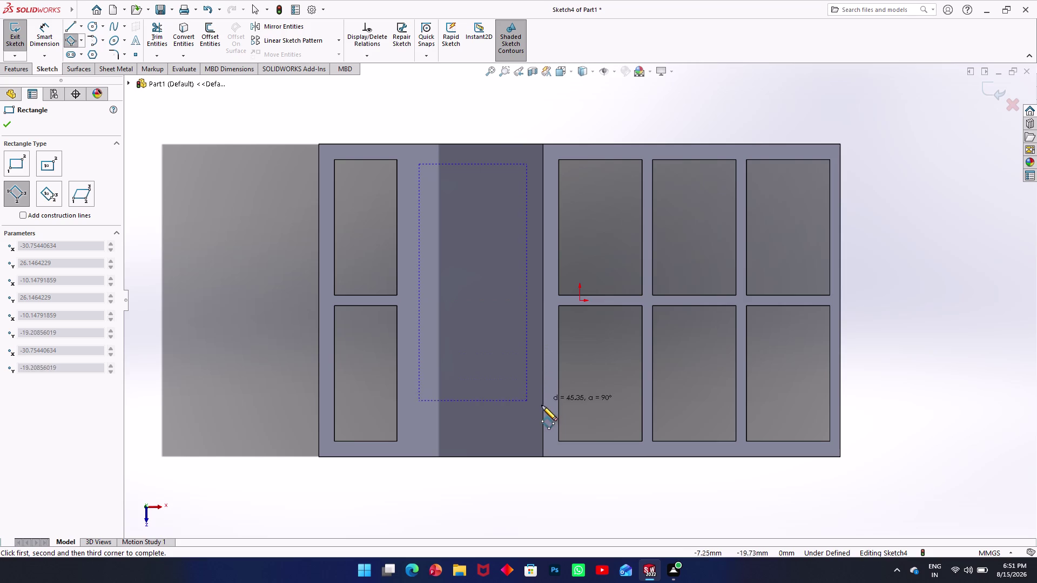
click(535, 440)
key(Escape)
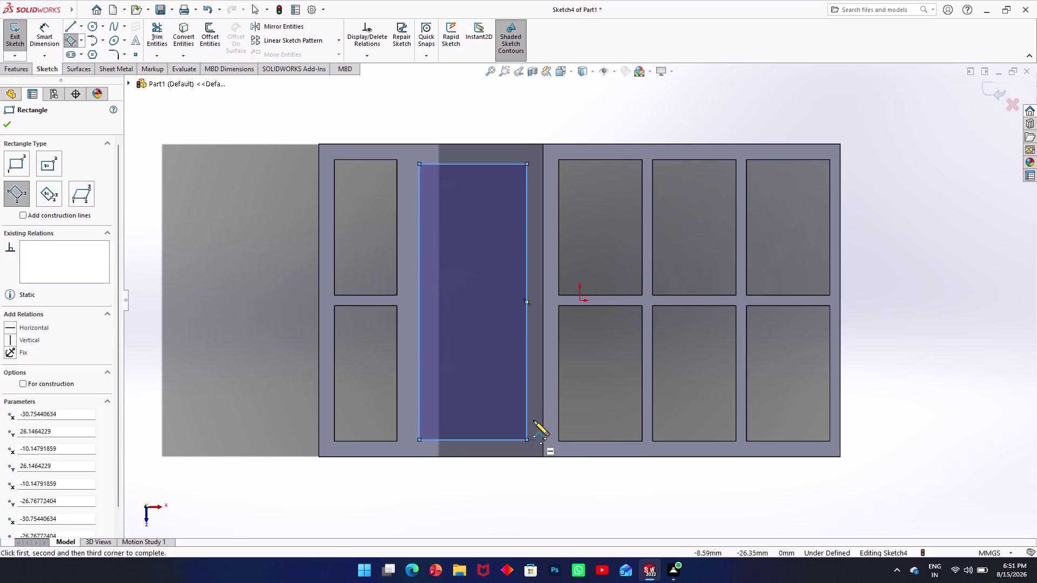
Orbit to inspect the pockets, then return Sketch4 to the front view.
click(7, 34)
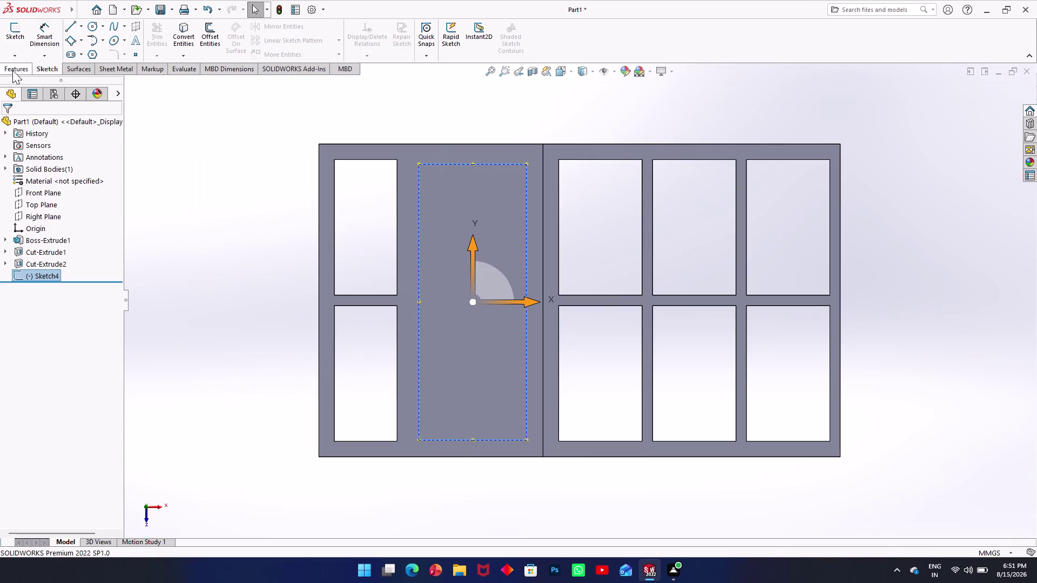
key(ctrl+z)
key(z)
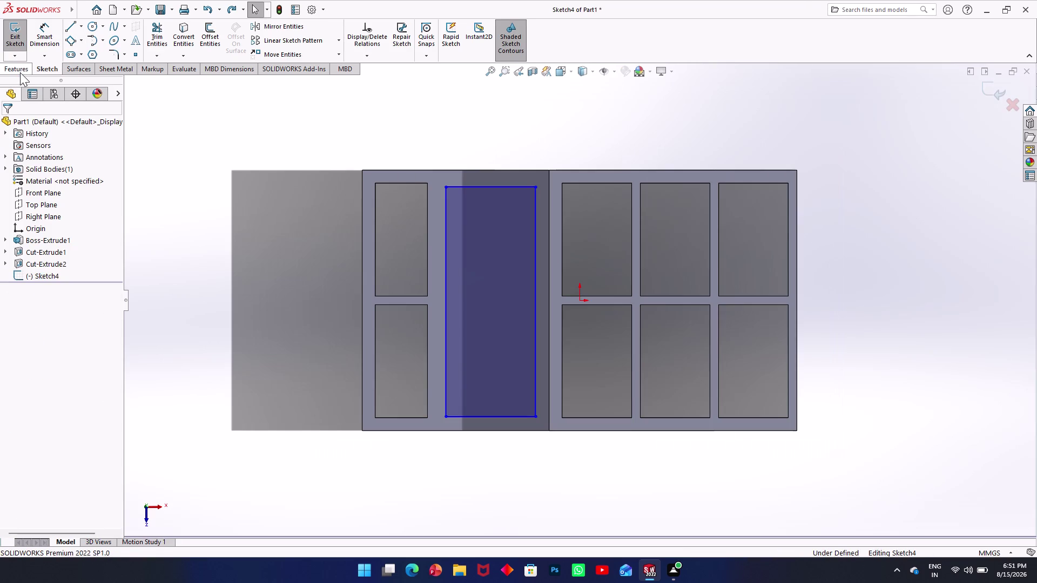
middle_drag(495, 176, 473, 181)
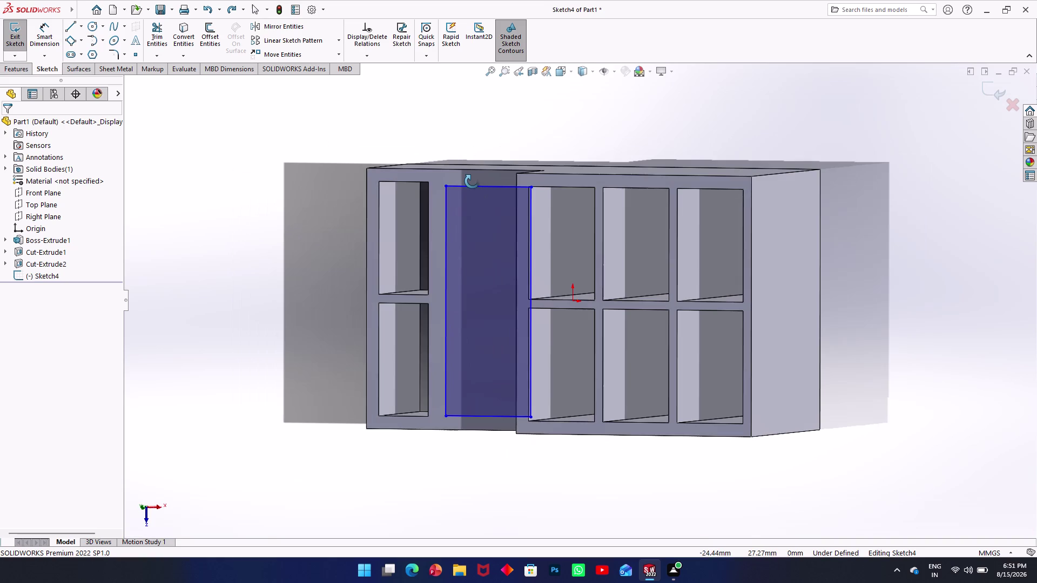
middle_drag(474, 181, 484, 180)
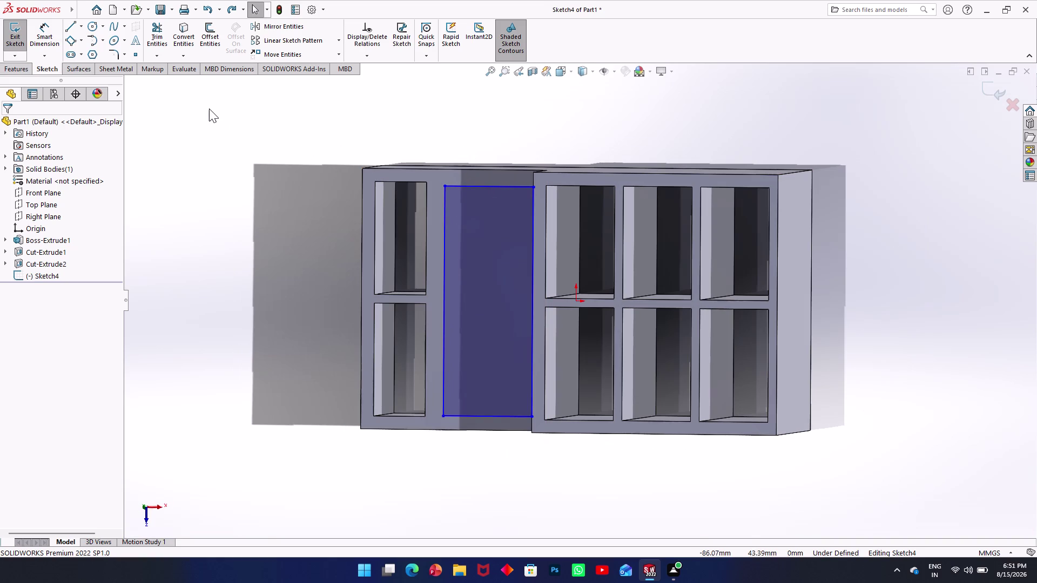
key(ctrl+8)
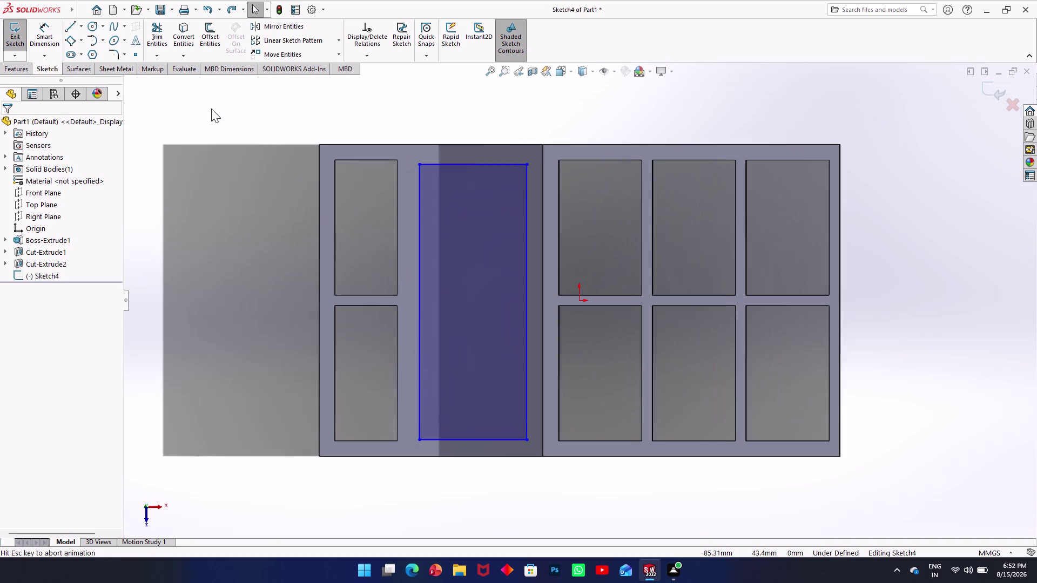
click(40, 33)
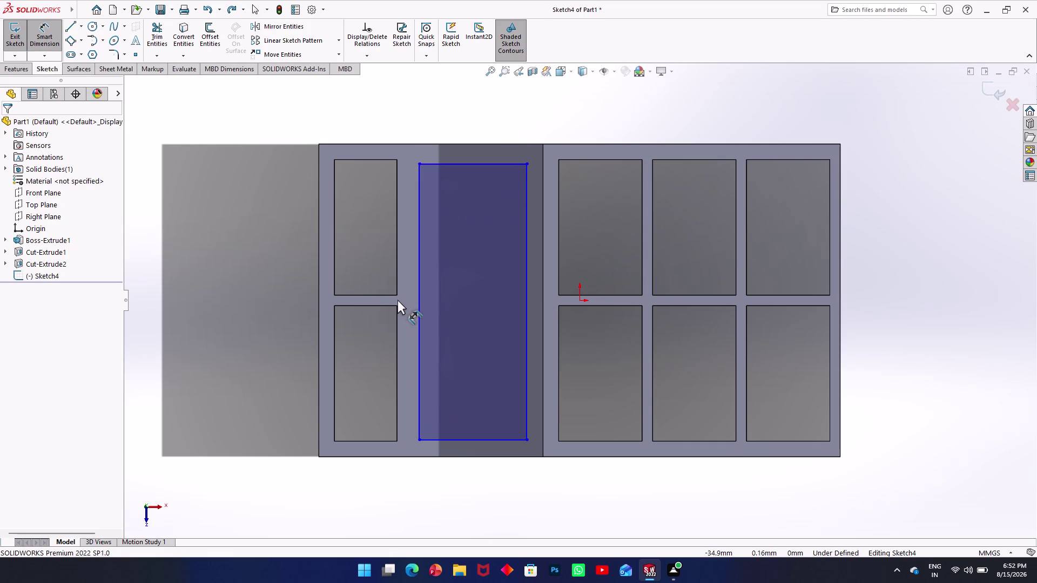
Set the rectangle's left and right gaps to 2 mm, discarding a redundant width dimension.
click(397, 418)
click(419, 423)
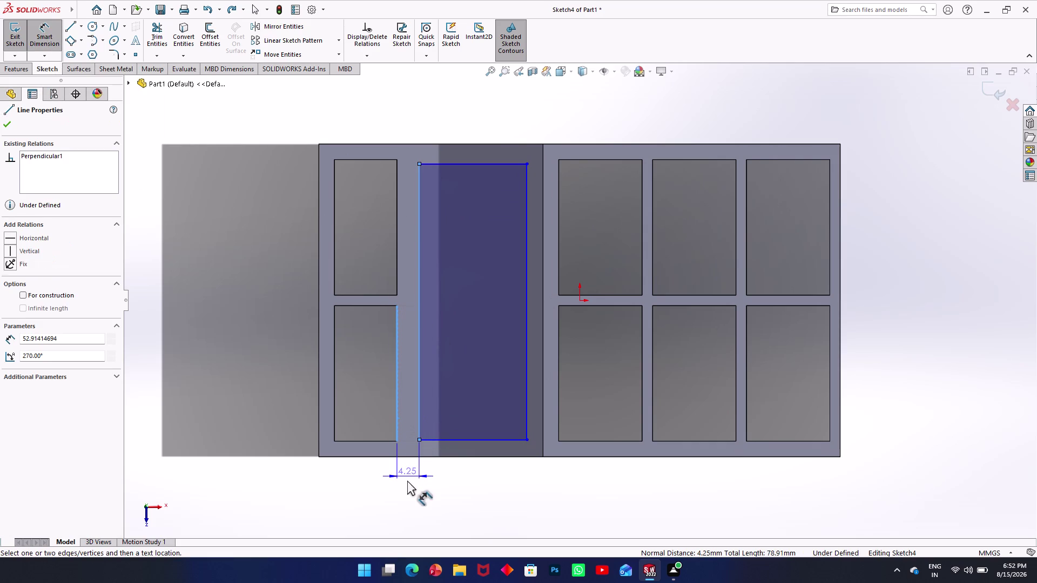
click(408, 485)
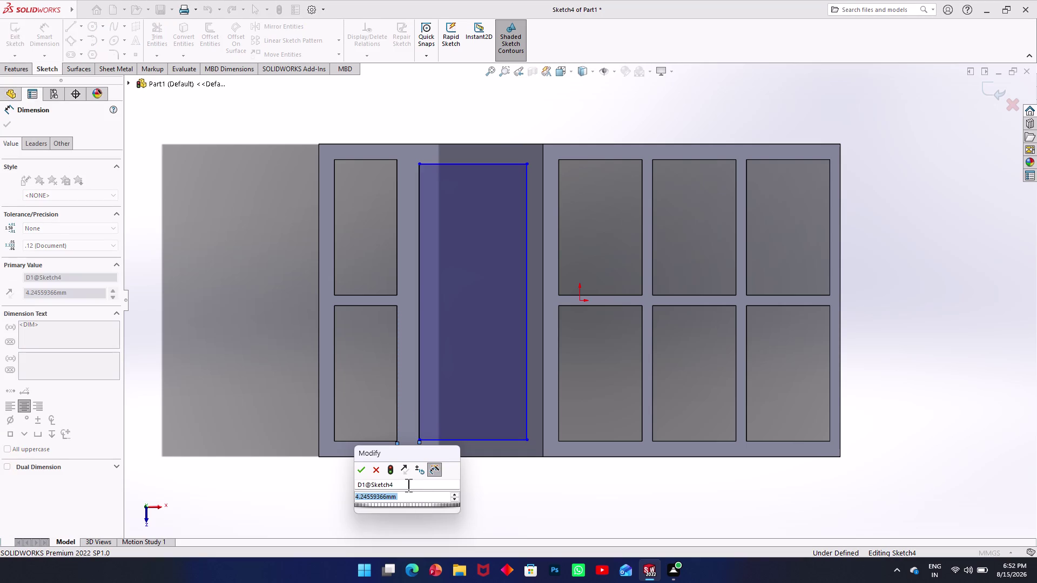
key(2)
key(Return)
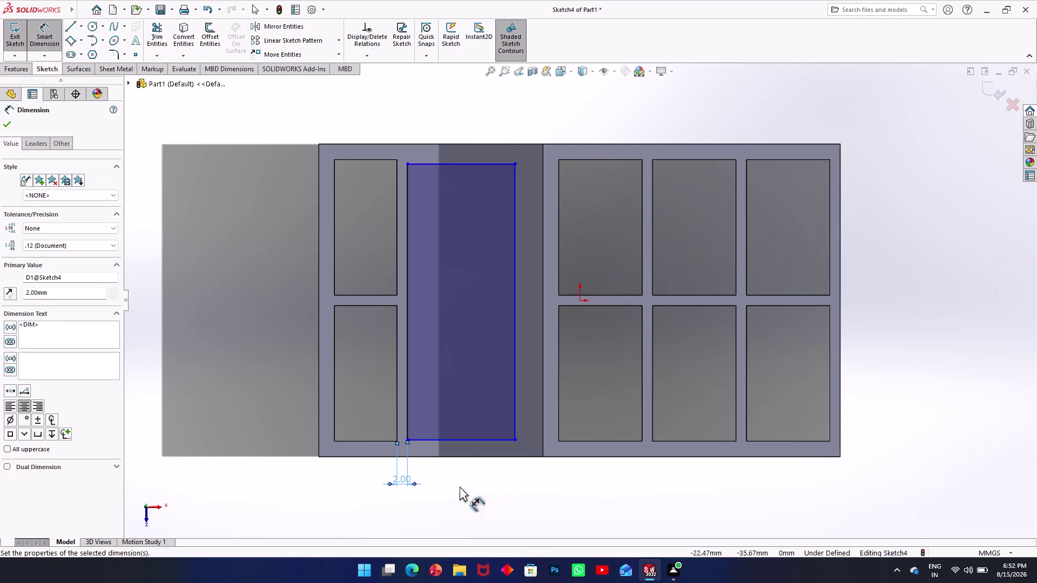
click(512, 424)
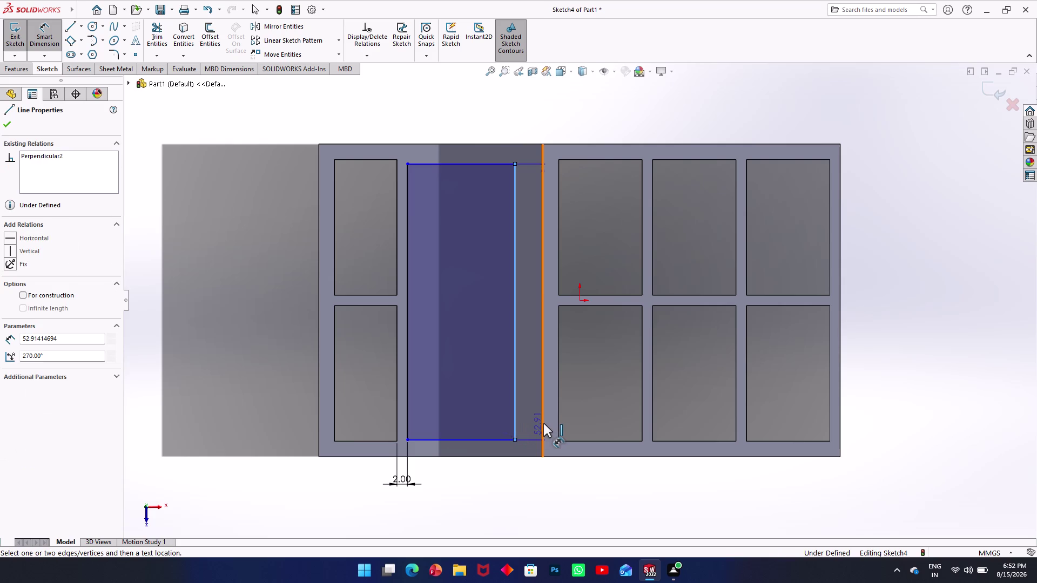
click(544, 423)
click(527, 480)
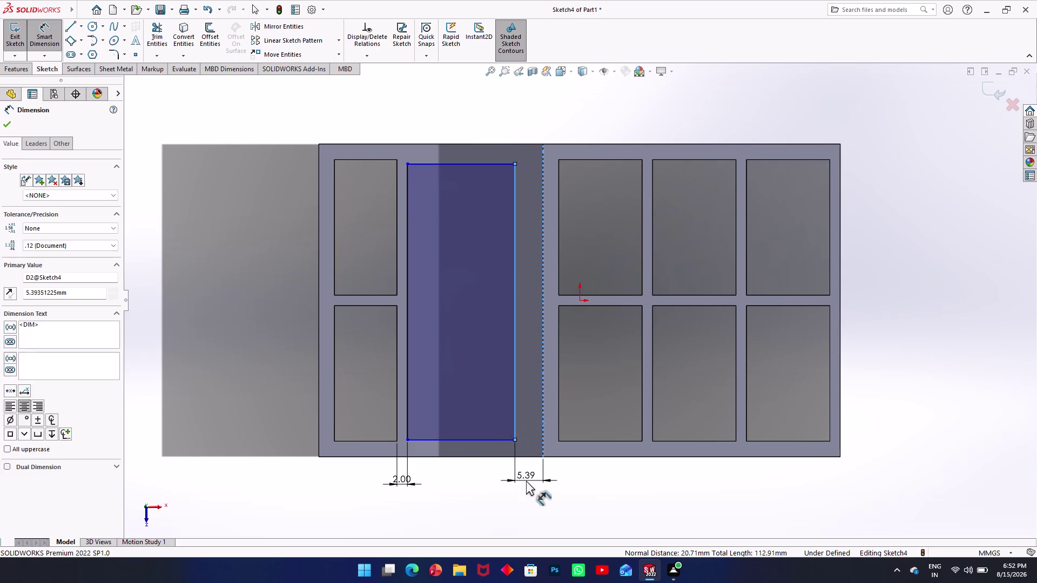
key(2)
key(Return)
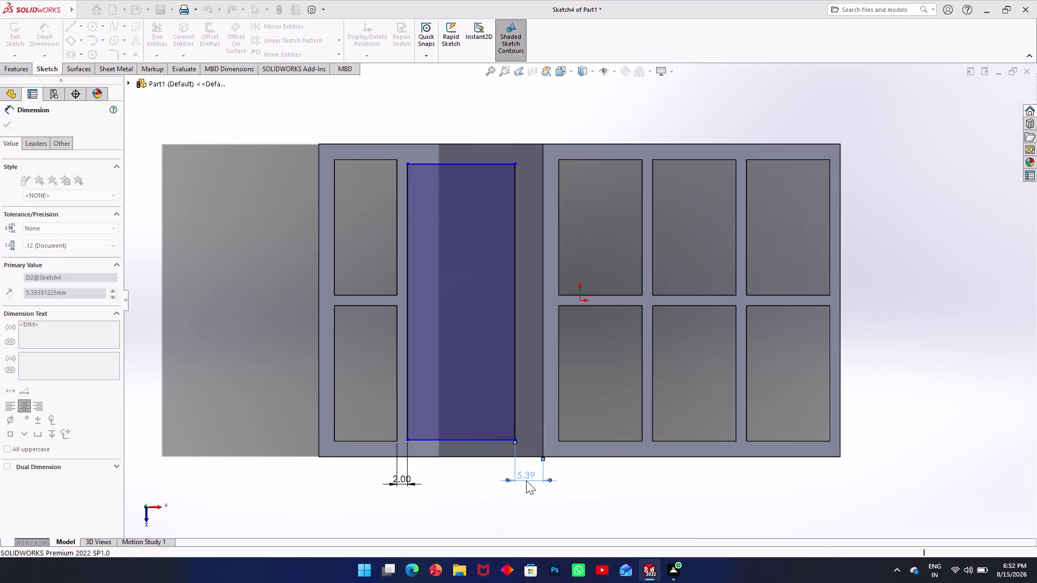
click(460, 437)
click(464, 484)
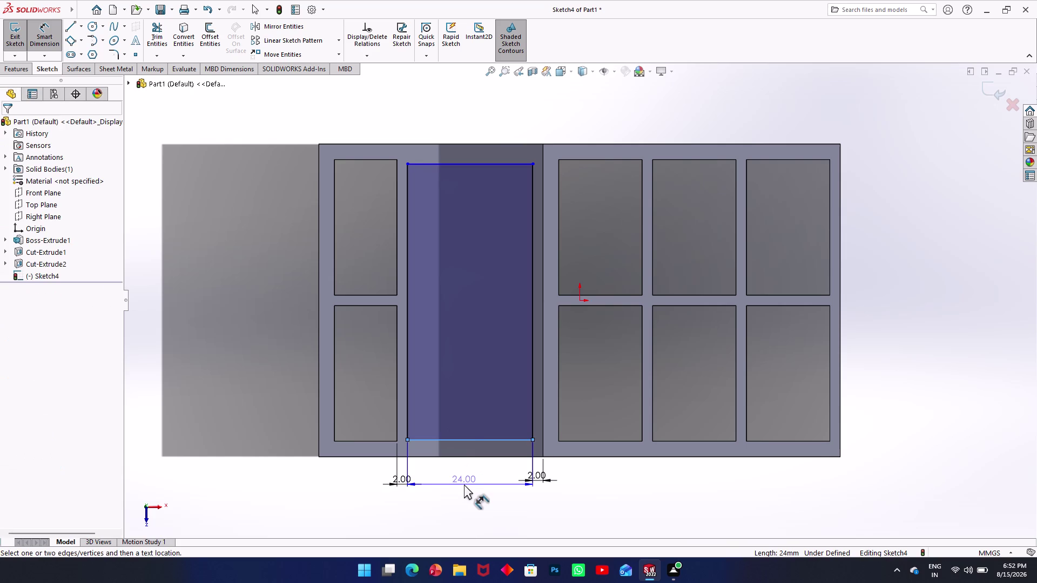
click(574, 291)
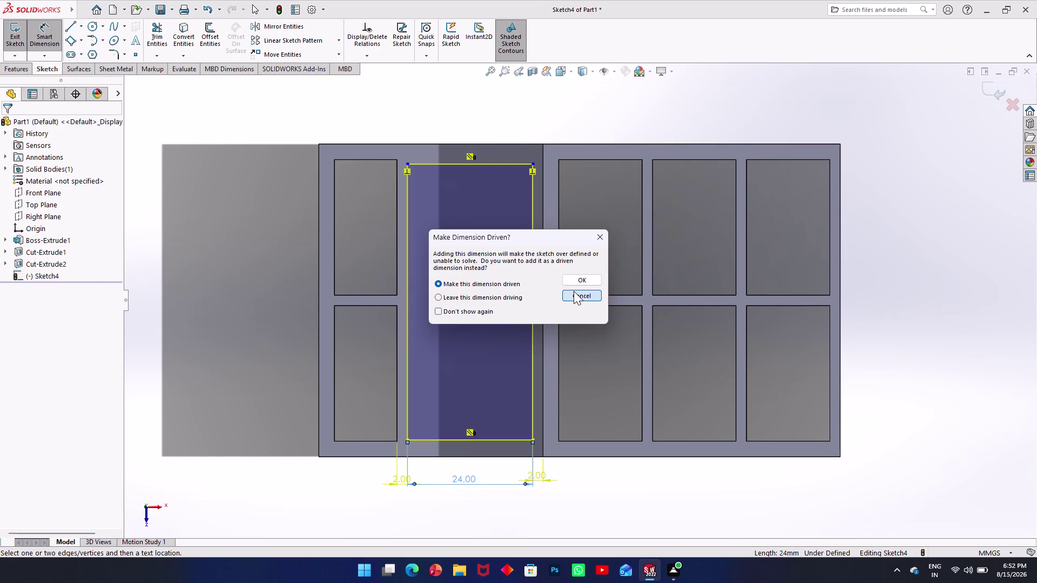
click(462, 437)
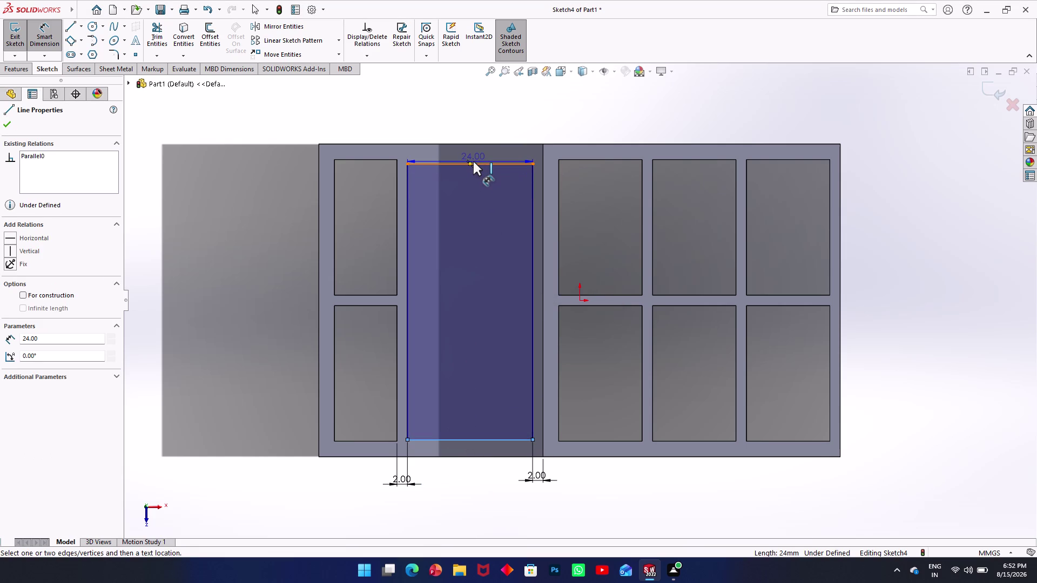
Set the rectangle's top and bottom offsets to 3 mm and close the sketch.
click(473, 161)
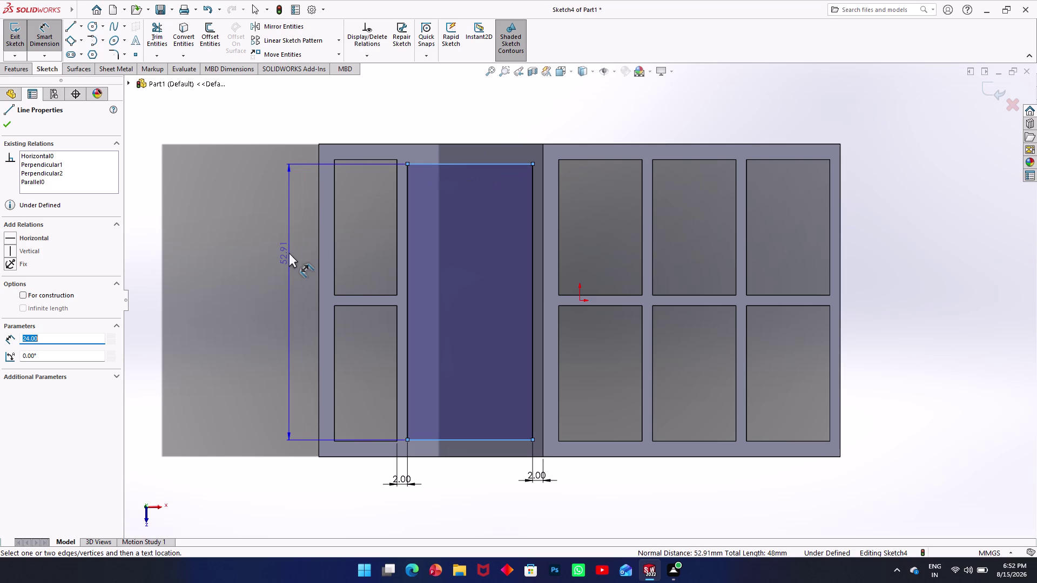
key(Escape)
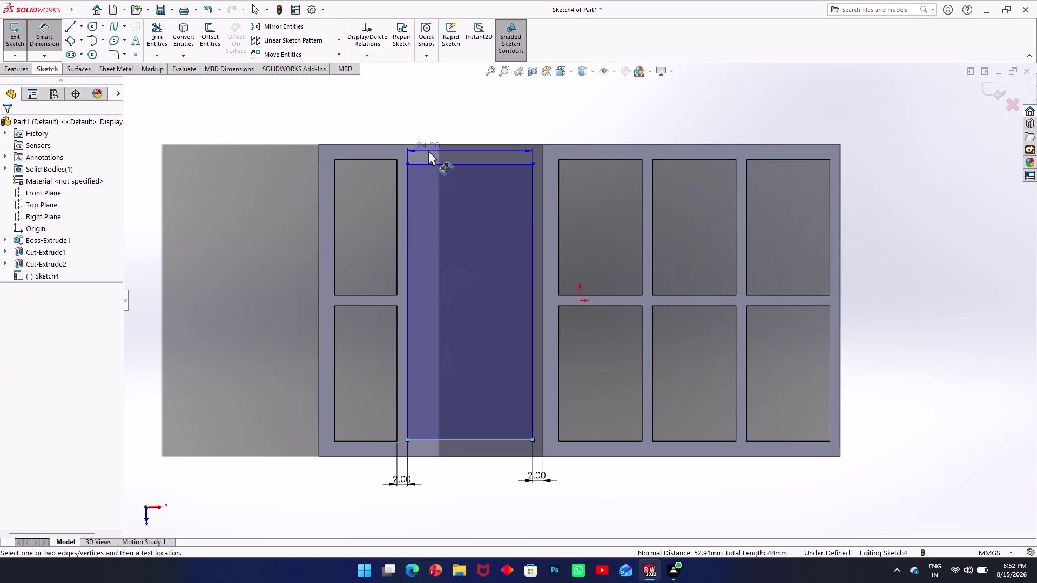
key(Escape)
click(445, 162)
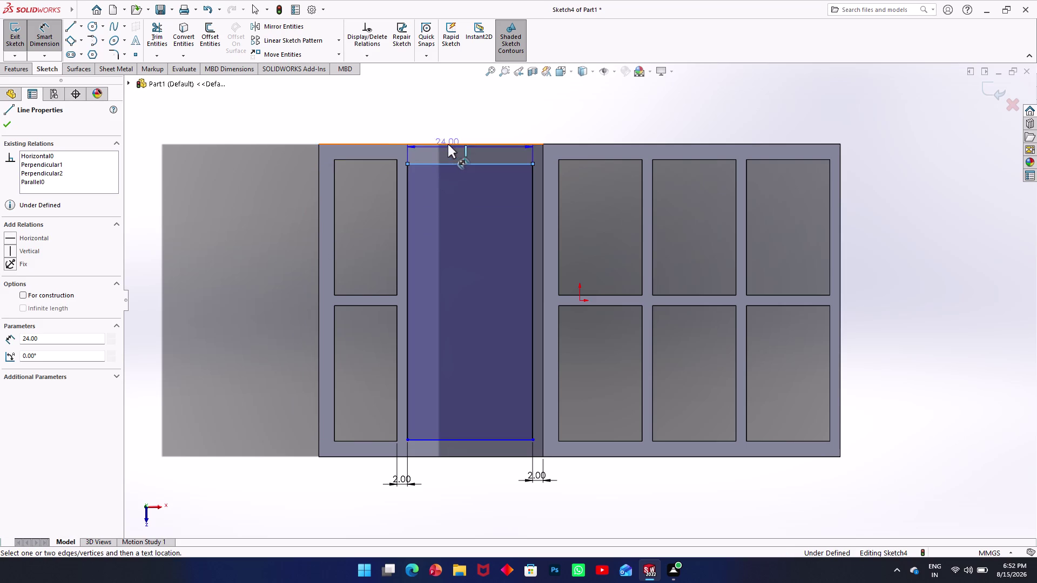
click(448, 145)
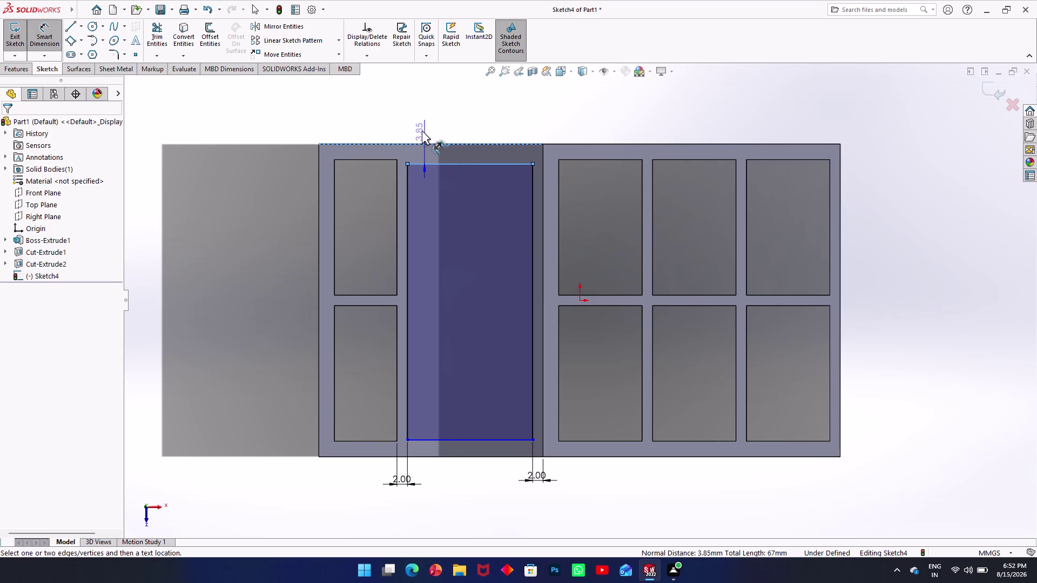
click(422, 114)
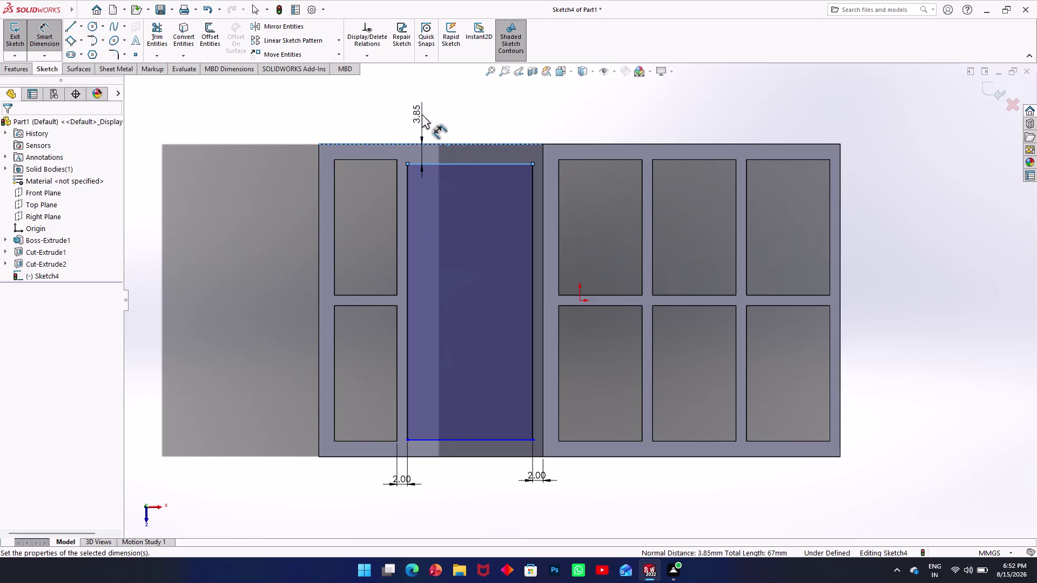
key(3)
key(Return)
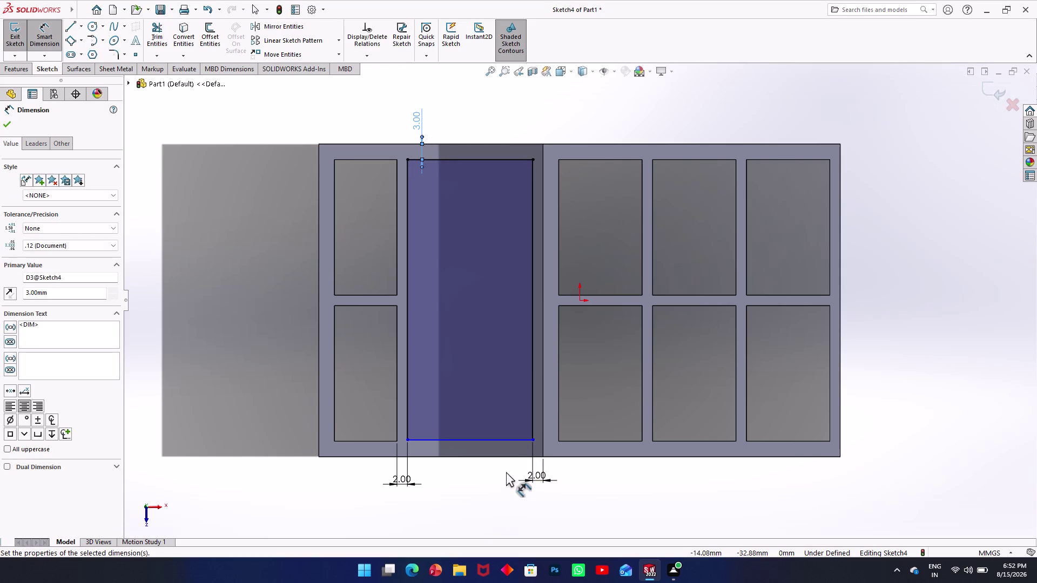
click(488, 439)
click(486, 458)
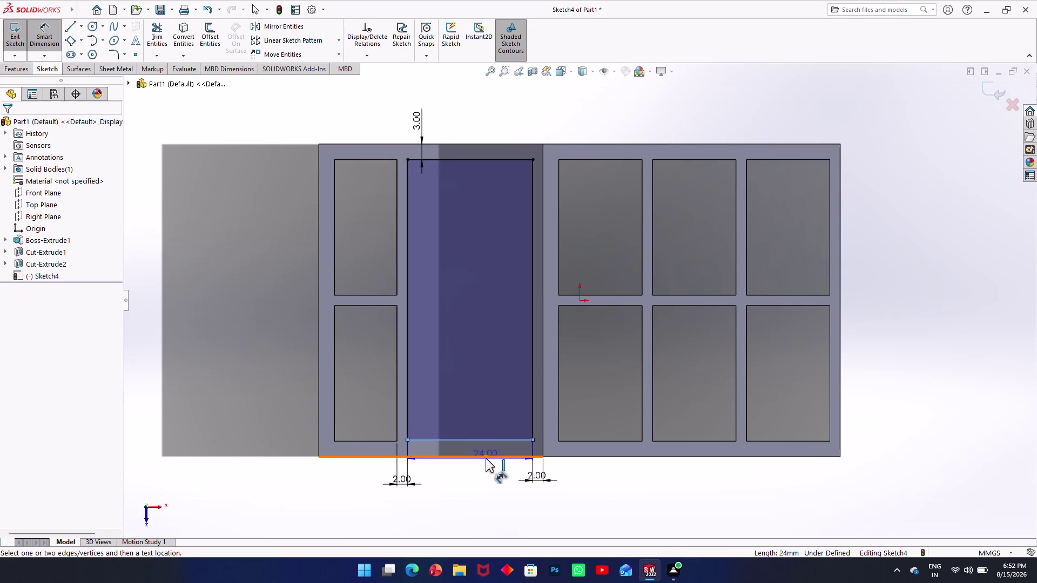
click(437, 509)
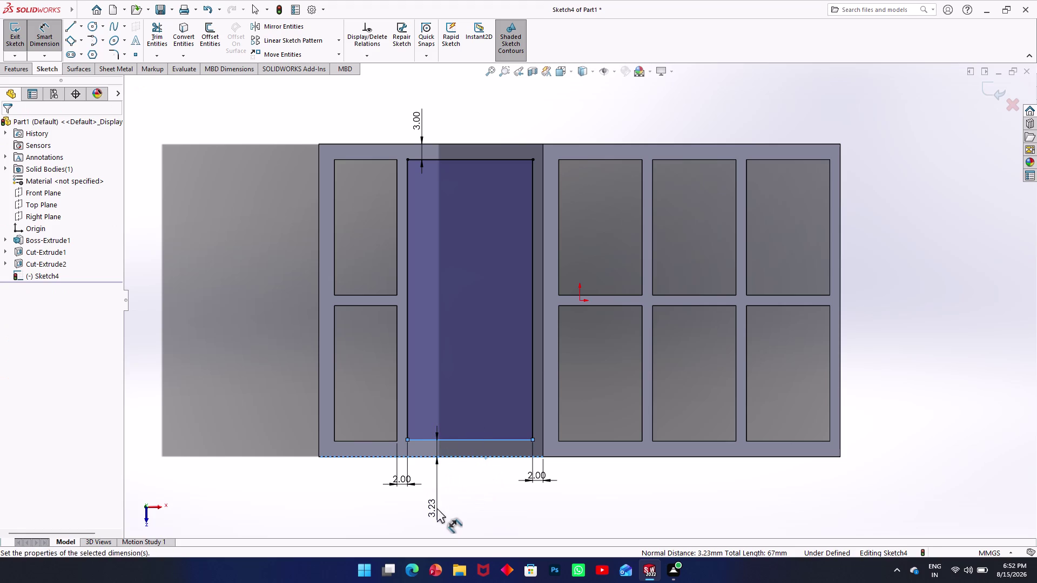
key(3)
key(Return)
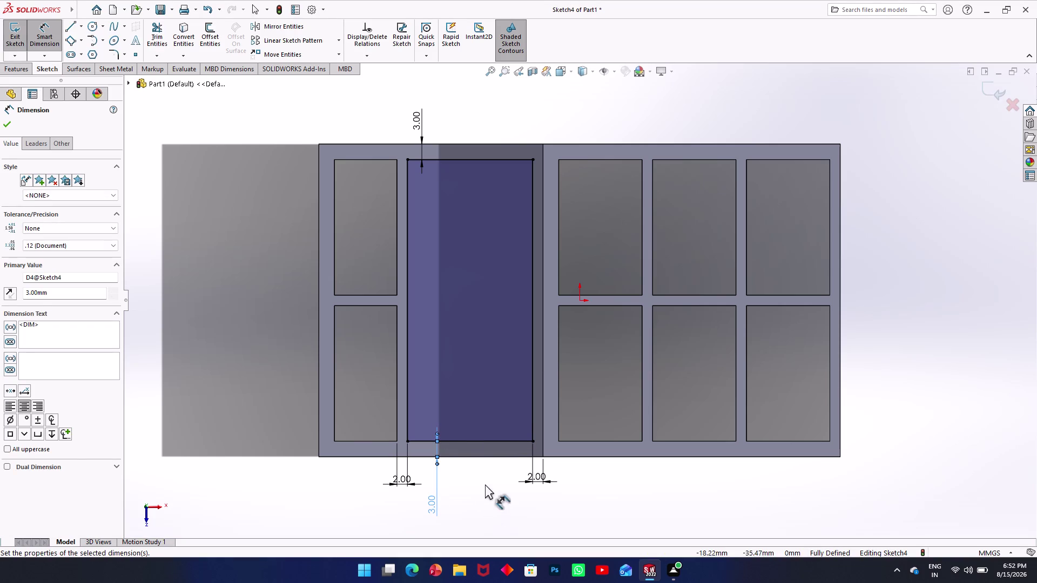
click(5, 39)
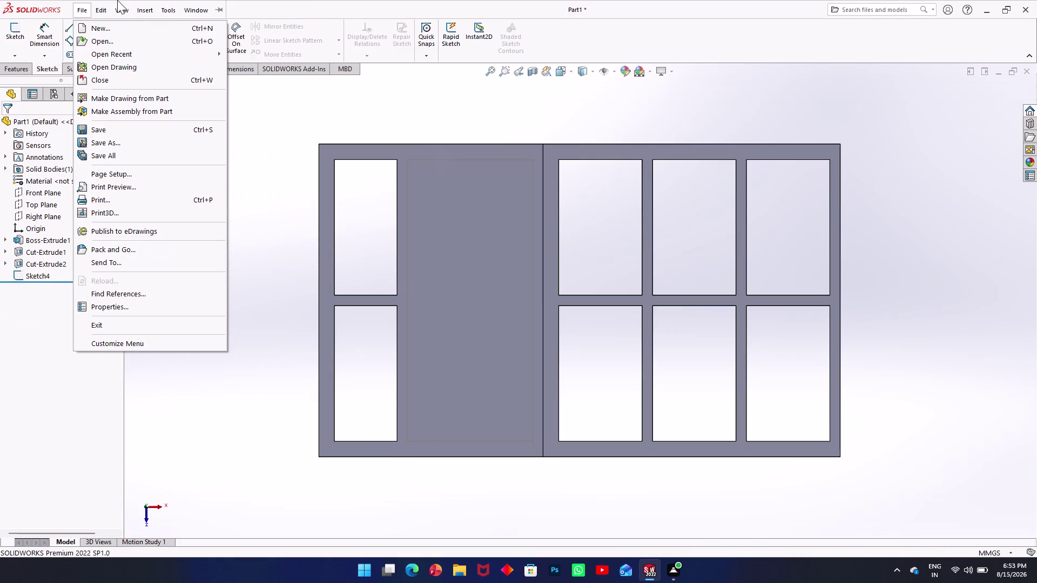
Extrude-cut Sketch4 Through All as Cut-Extrude3, then select the face holding the tall pocket.
click(16, 74)
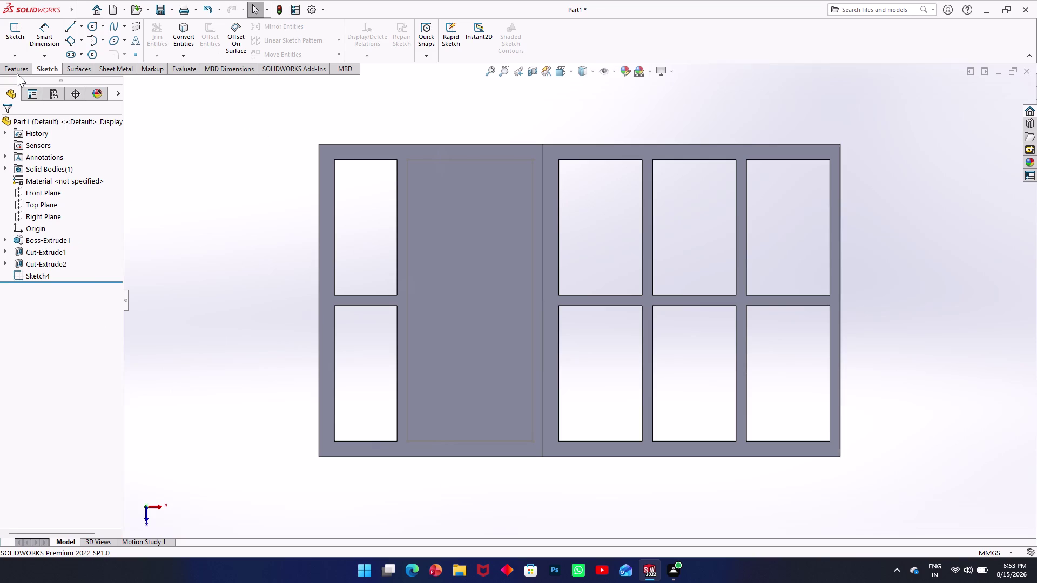
click(165, 19)
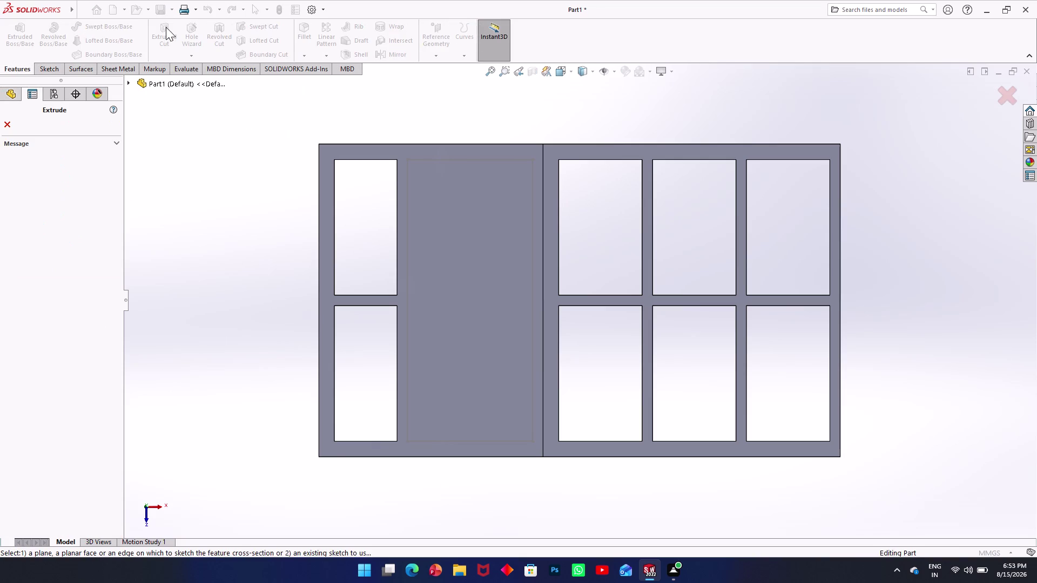
click(130, 83)
click(159, 239)
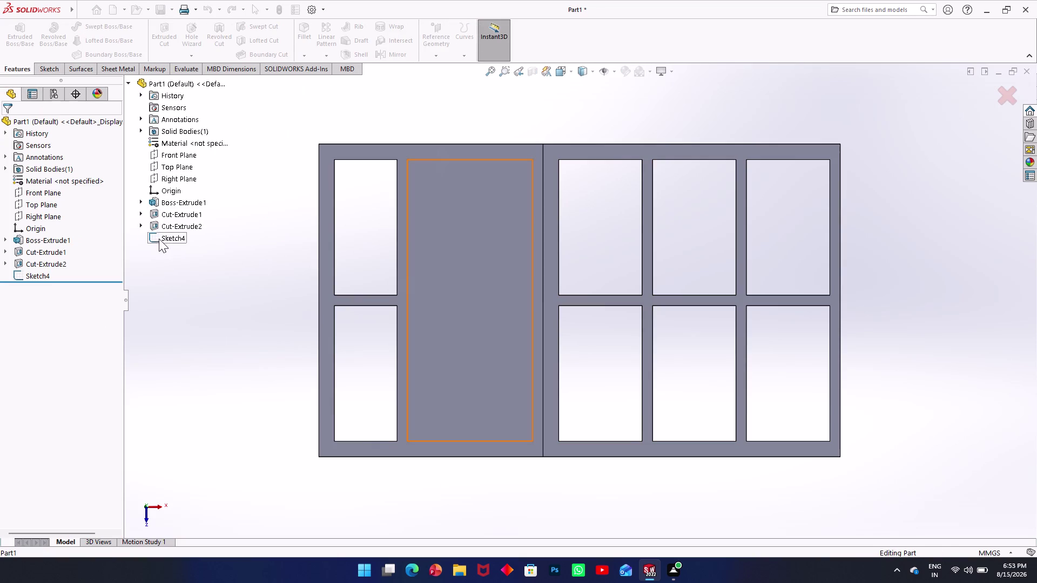
middle_drag(243, 328, 243, 327)
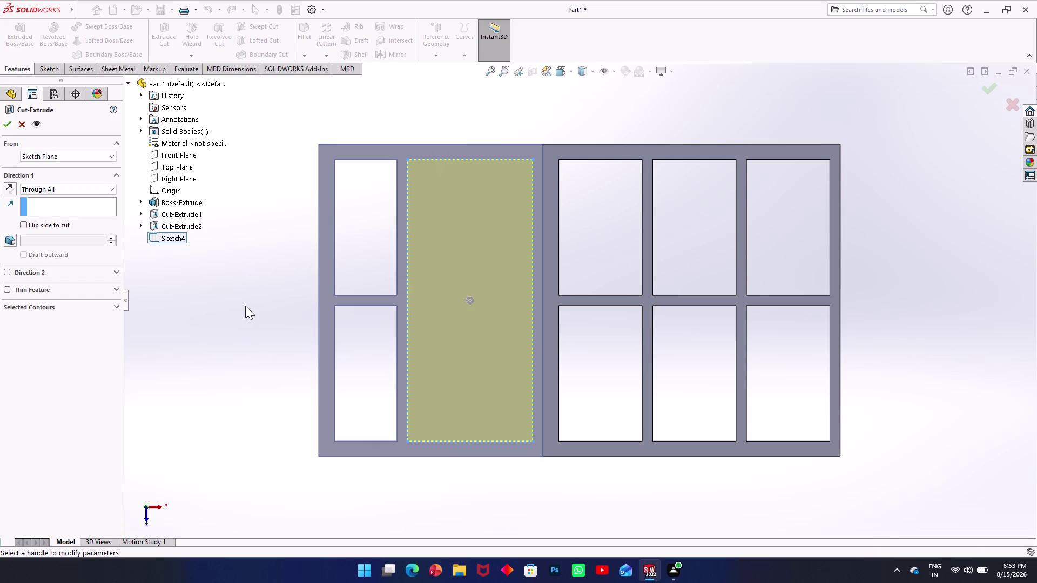
middle_drag(244, 327, 249, 218)
click(9, 120)
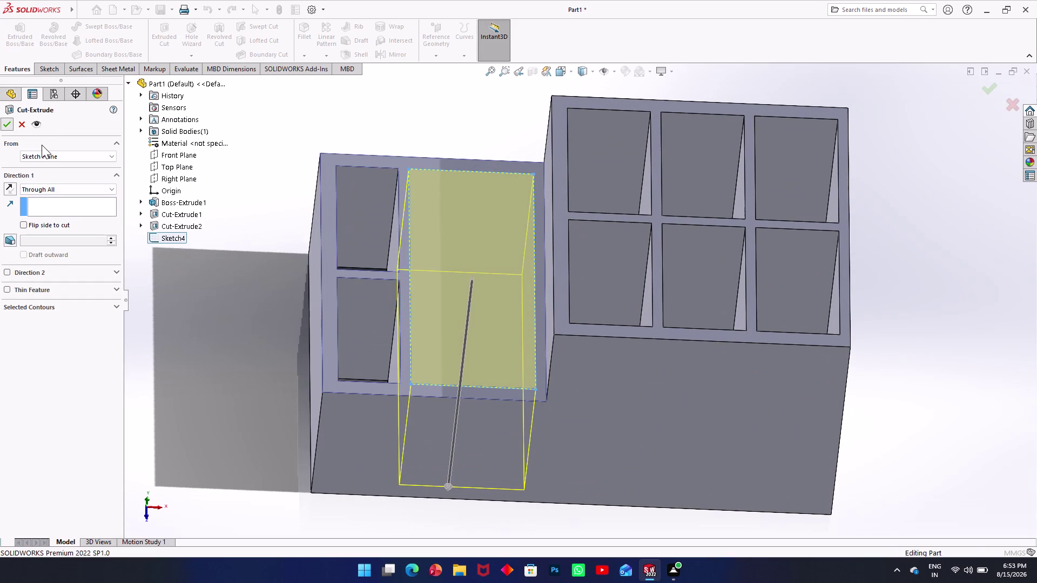
middle_drag(352, 317, 350, 389)
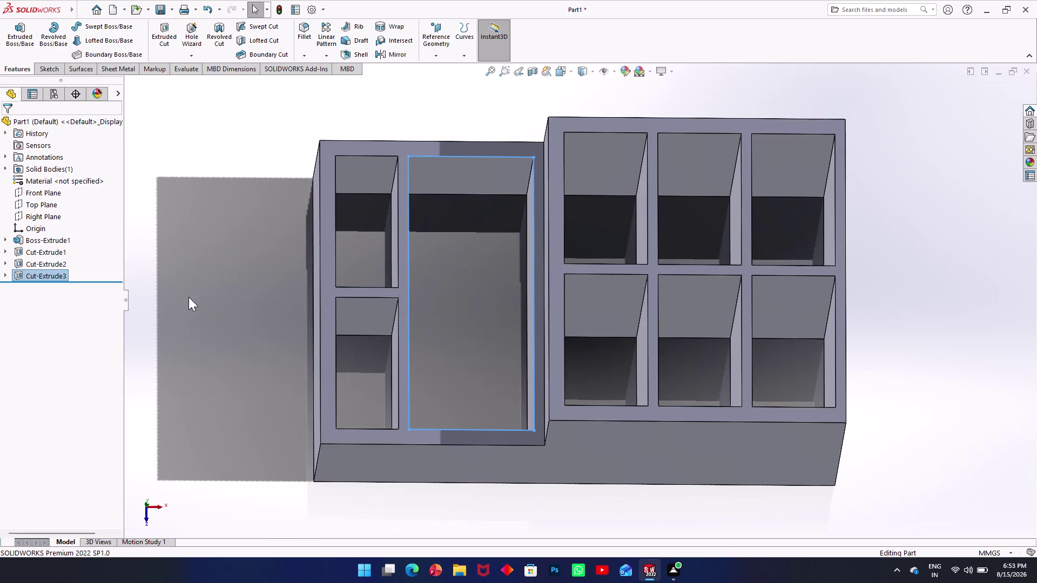
click(197, 294)
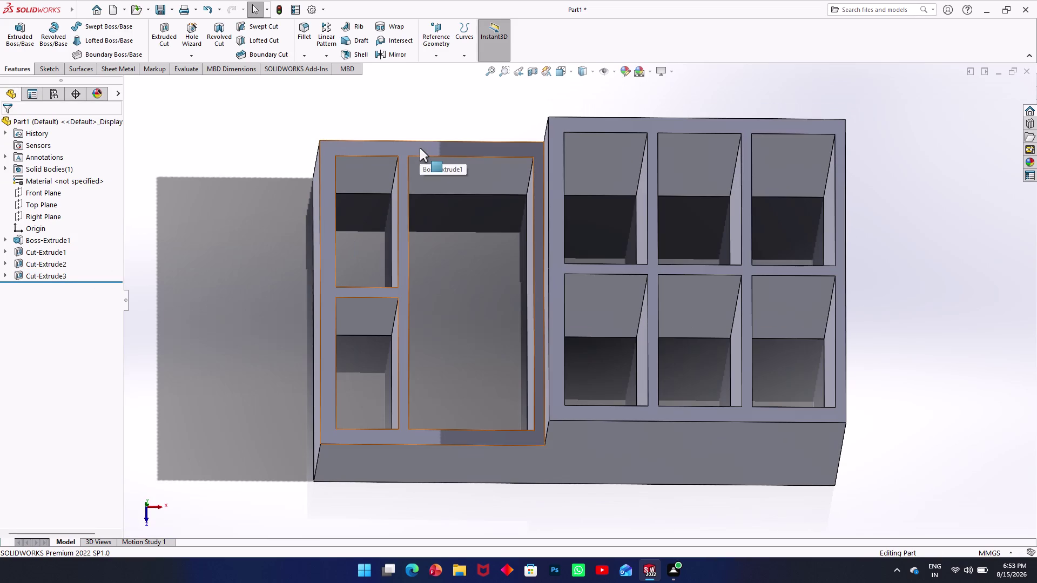
click(411, 148)
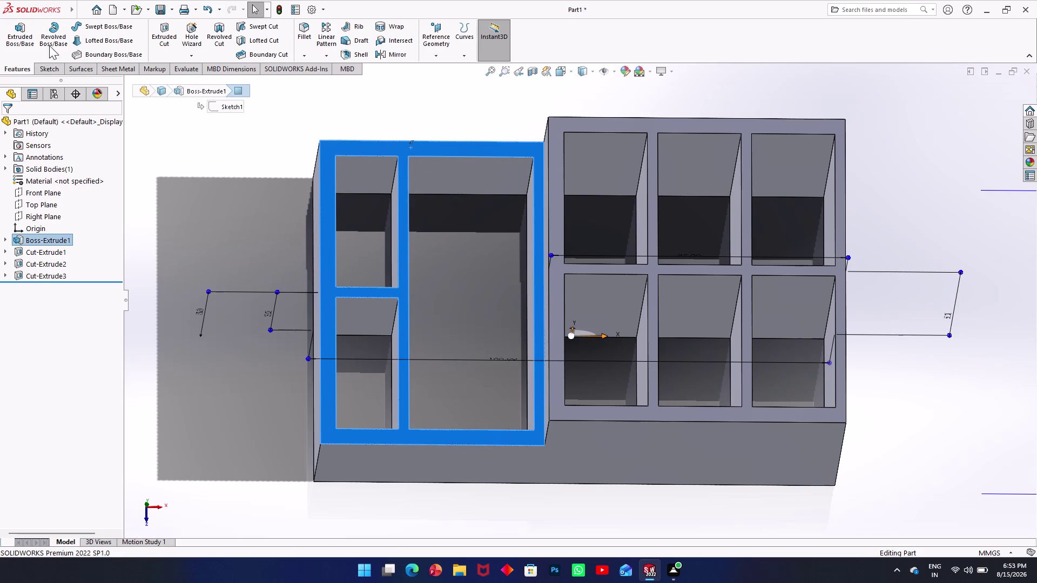
Open Sketch5 on the pocketed lower-step face and view it head-on.
click(50, 67)
click(6, 27)
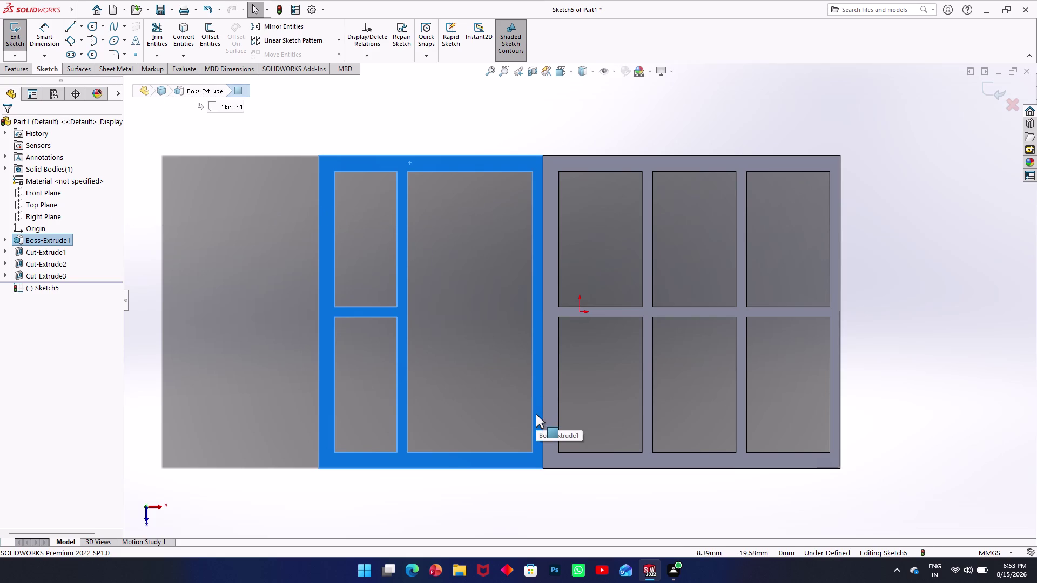
middle_drag(479, 381, 470, 358)
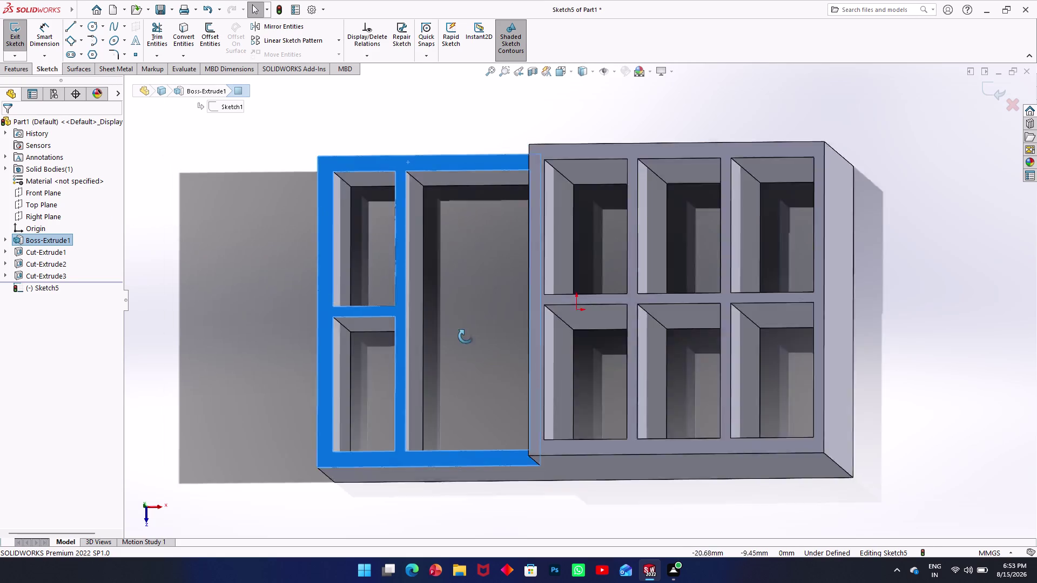
middle_drag(470, 358, 464, 300)
middle_drag(683, 369, 708, 441)
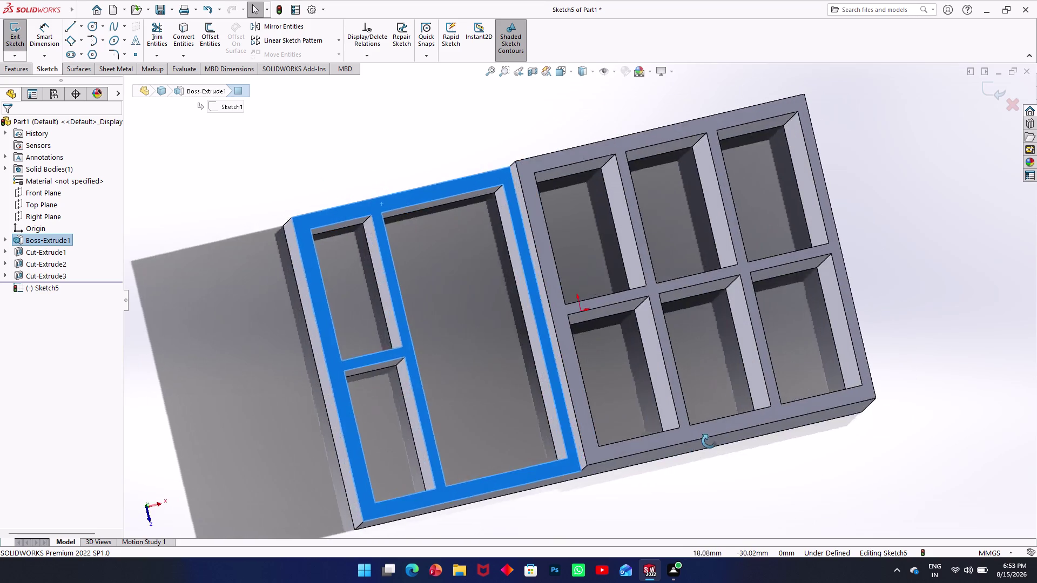
middle_drag(708, 442, 720, 363)
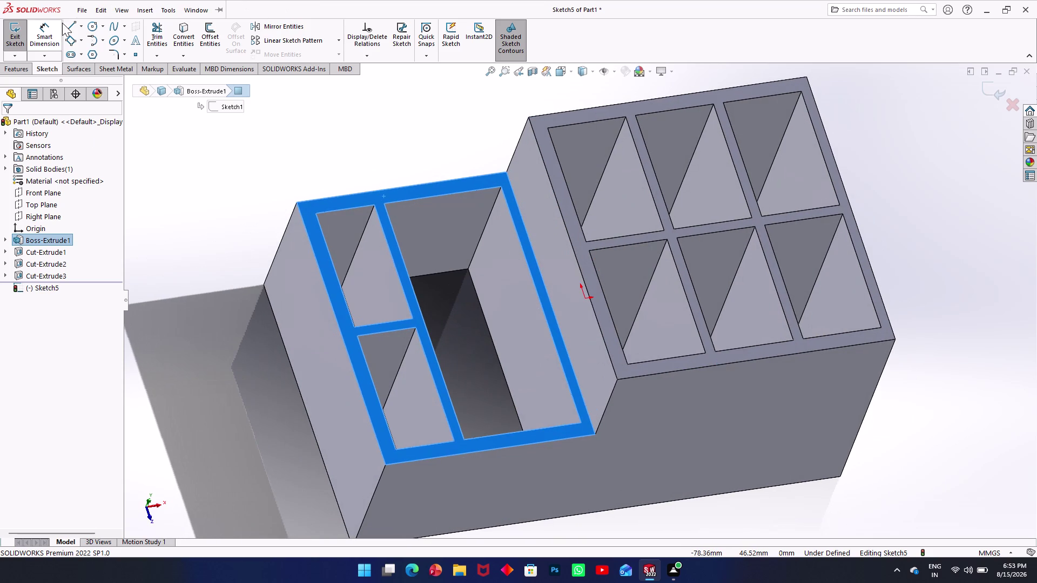
click(68, 25)
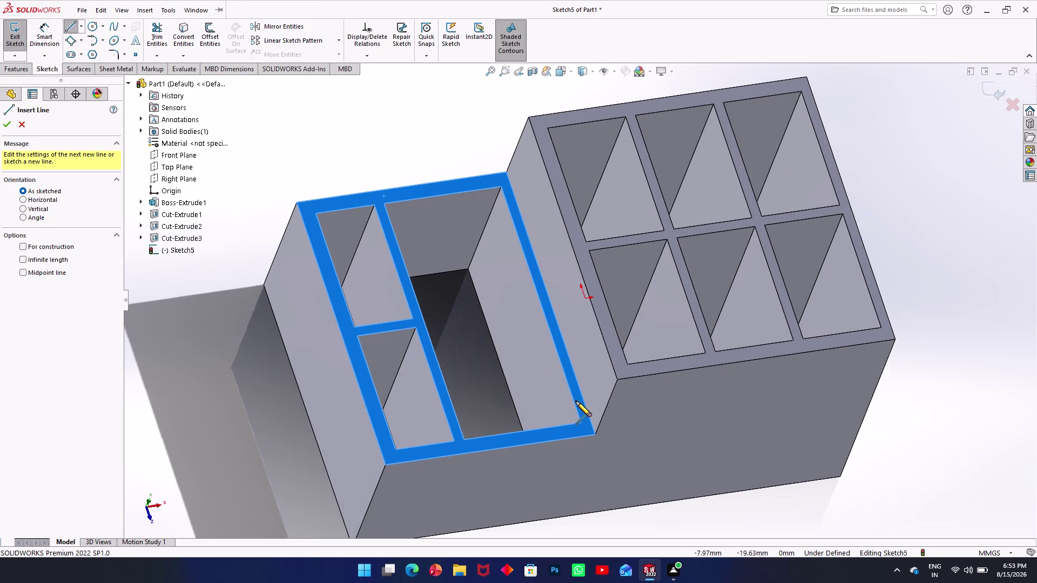
click(579, 410)
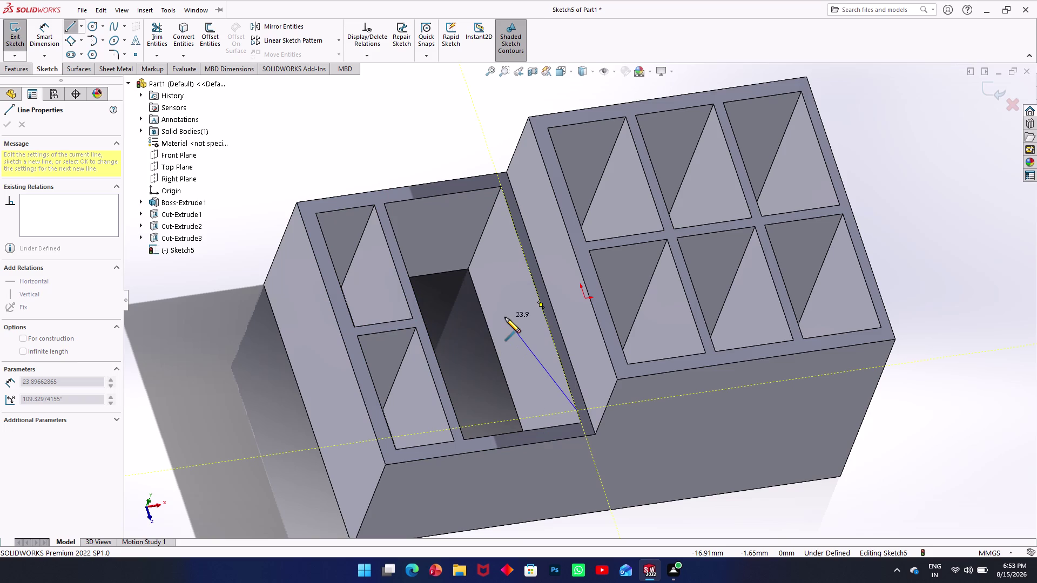
key(Escape)
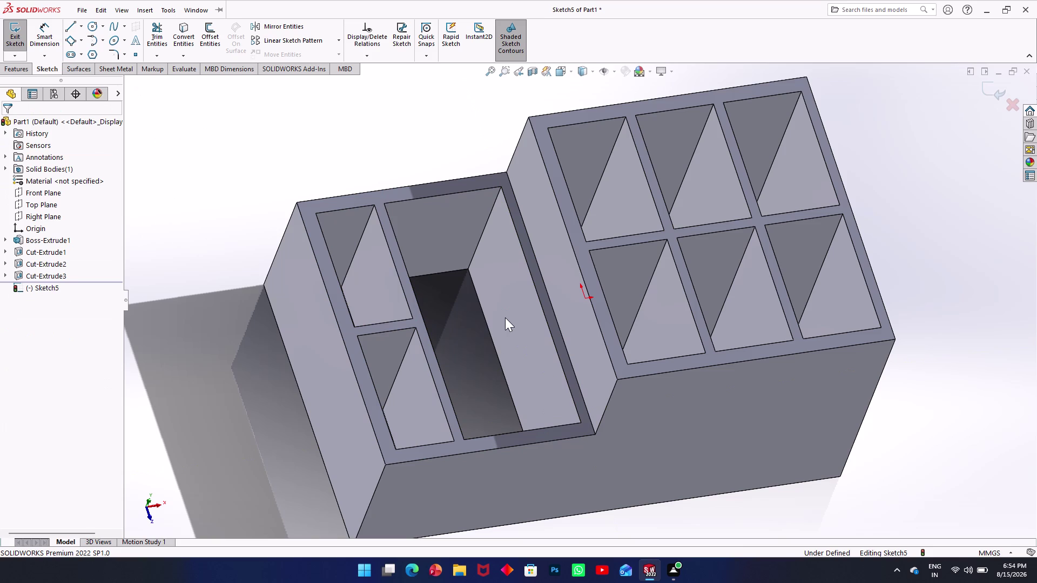
key(ctrl+8)
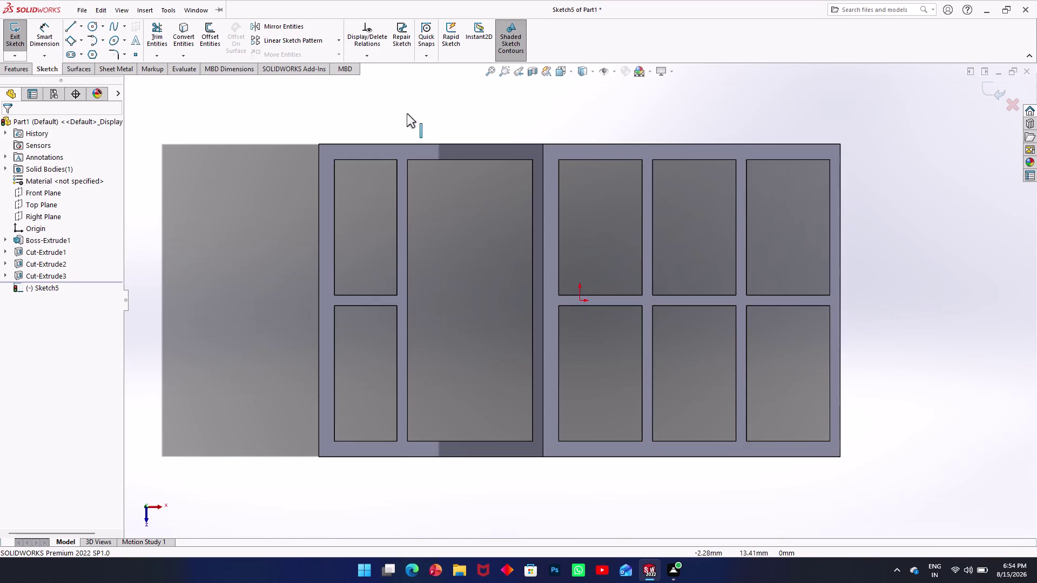
In Sketch5, draw an angled line from the tall pocket's bottom edge to its right edge.
click(50, 32)
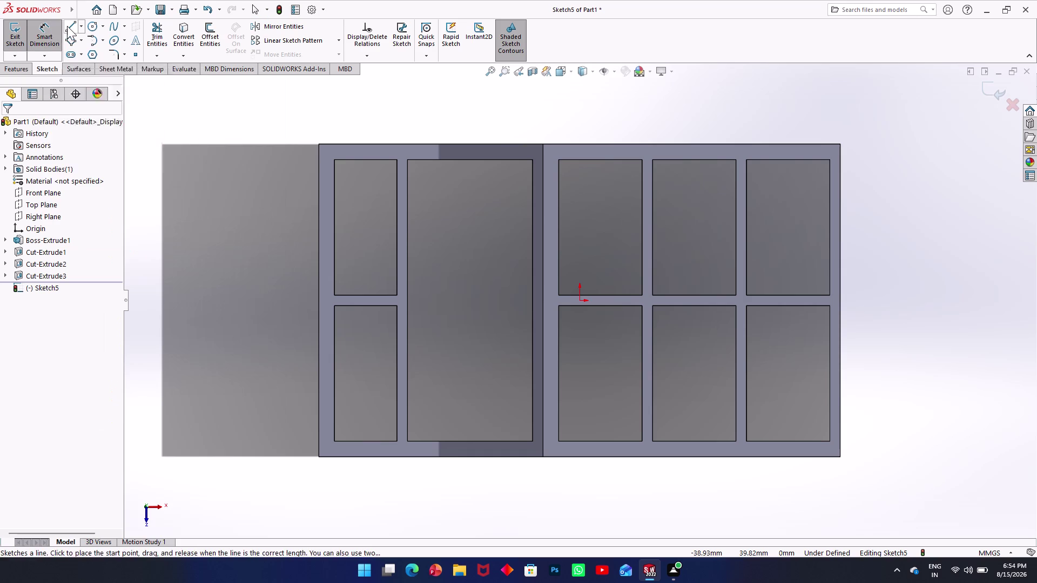
click(68, 26)
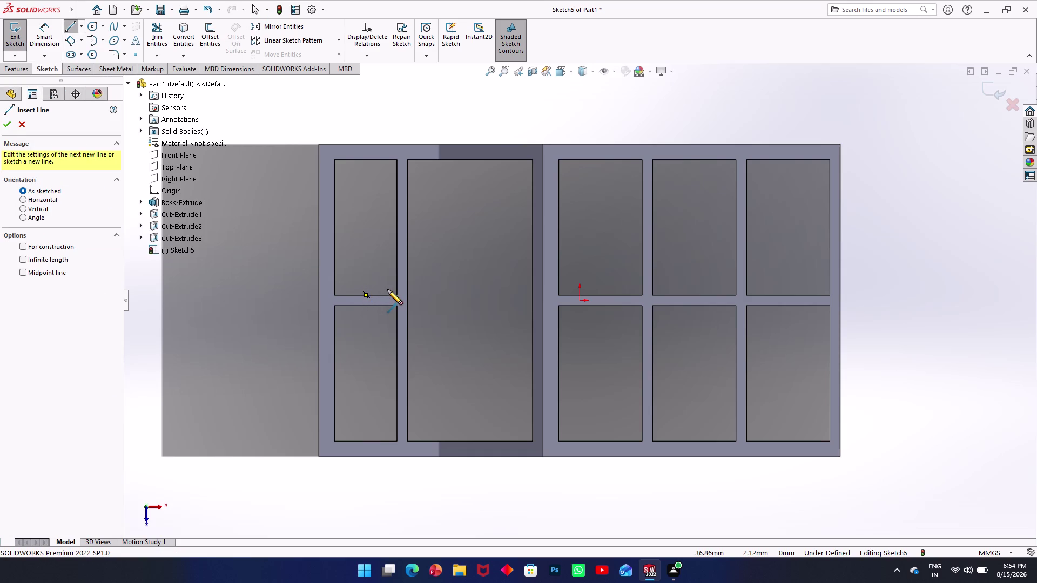
click(534, 400)
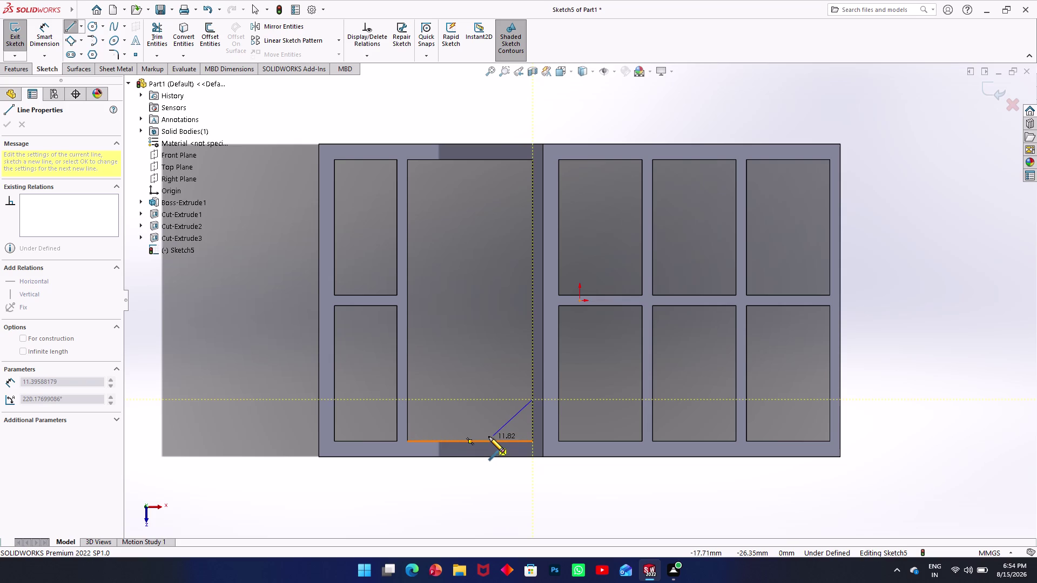
click(490, 436)
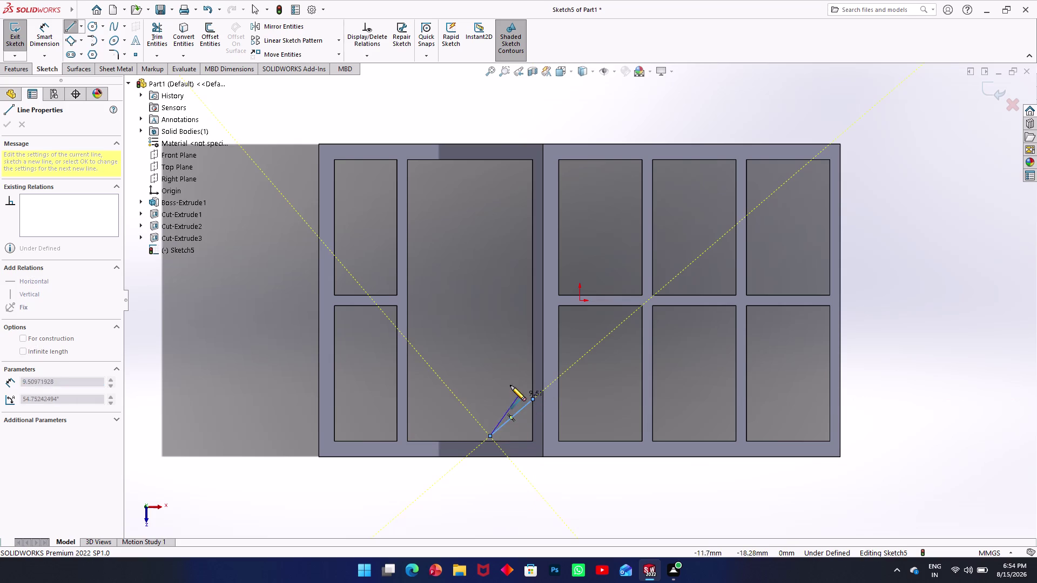
key(Escape)
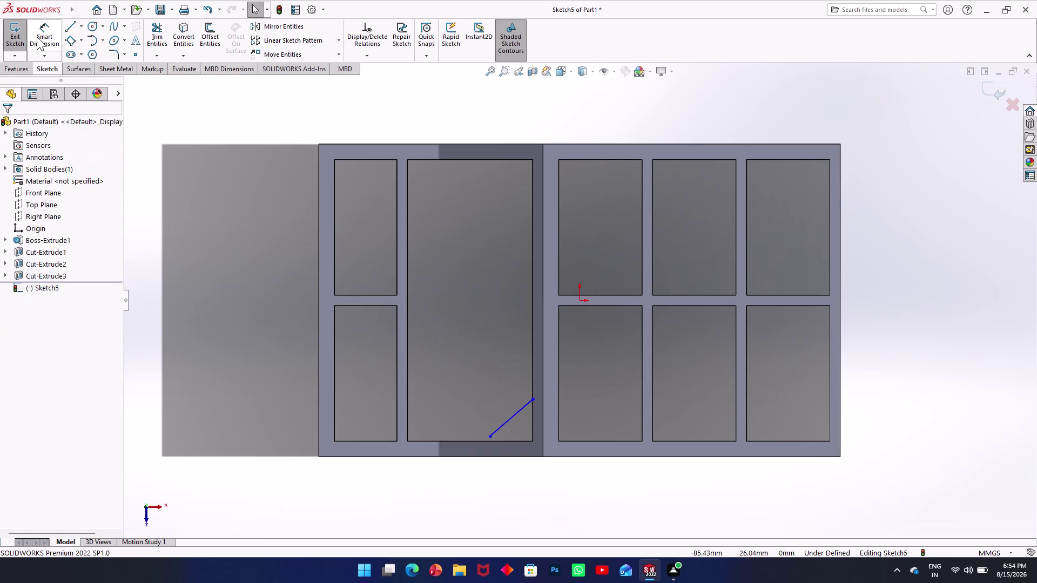
Add a 15° angle dimension between the slanted line and the pocket edge.
click(37, 34)
click(520, 407)
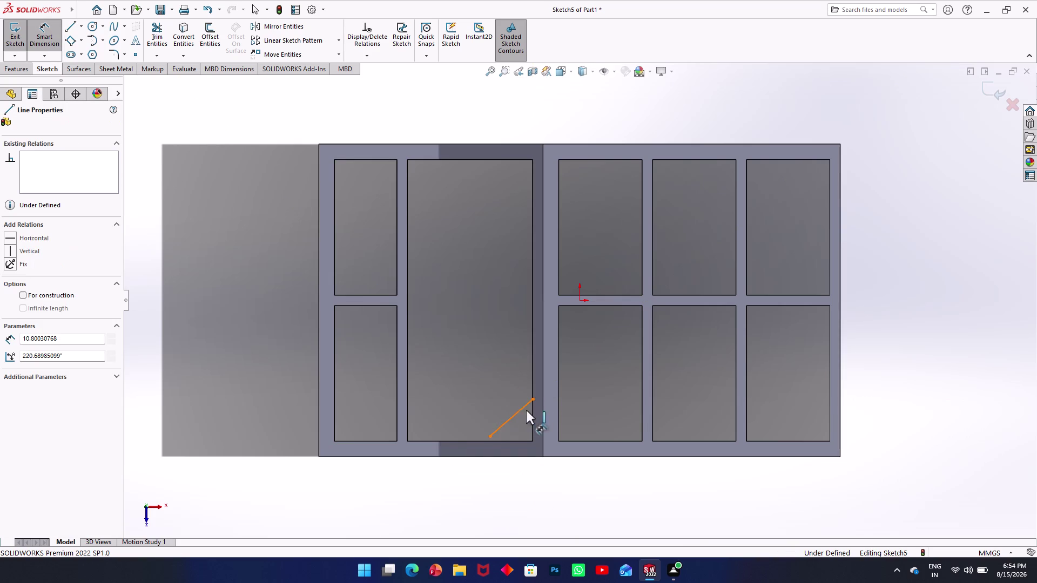
click(531, 417)
click(523, 423)
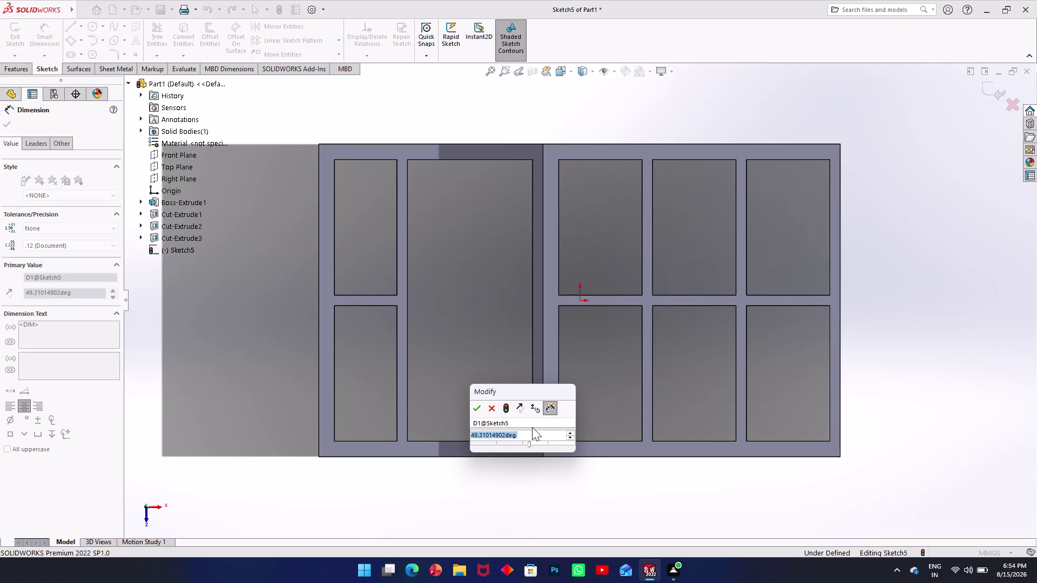
text(15)
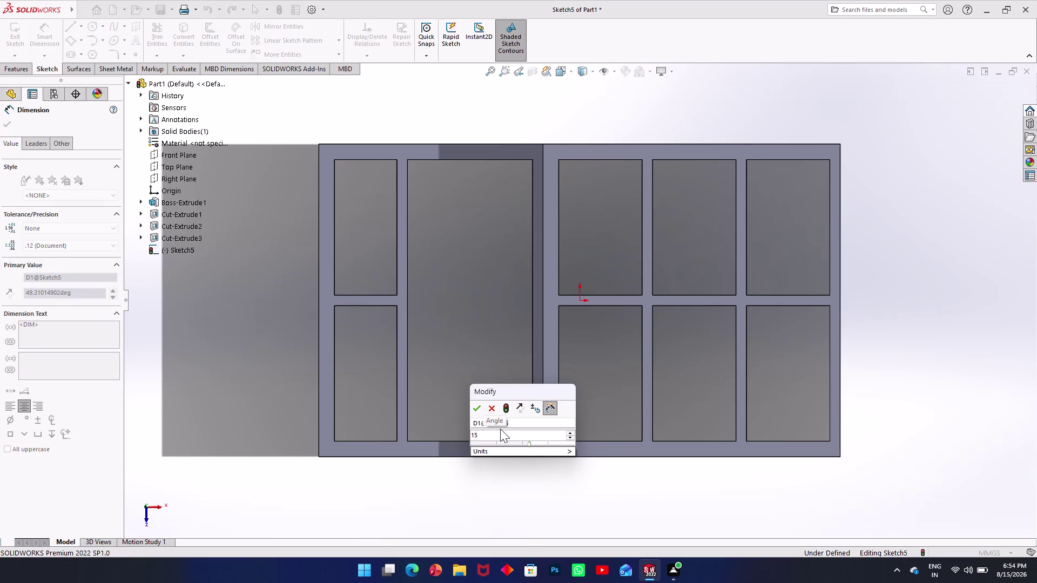
key(Return)
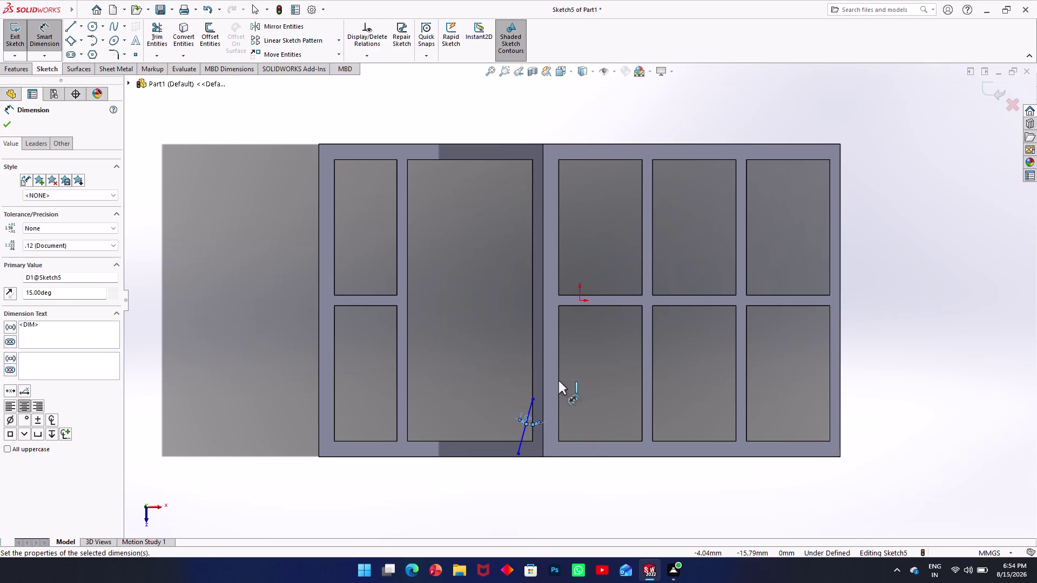
scroll(up, 3)
scroll(down, 3)
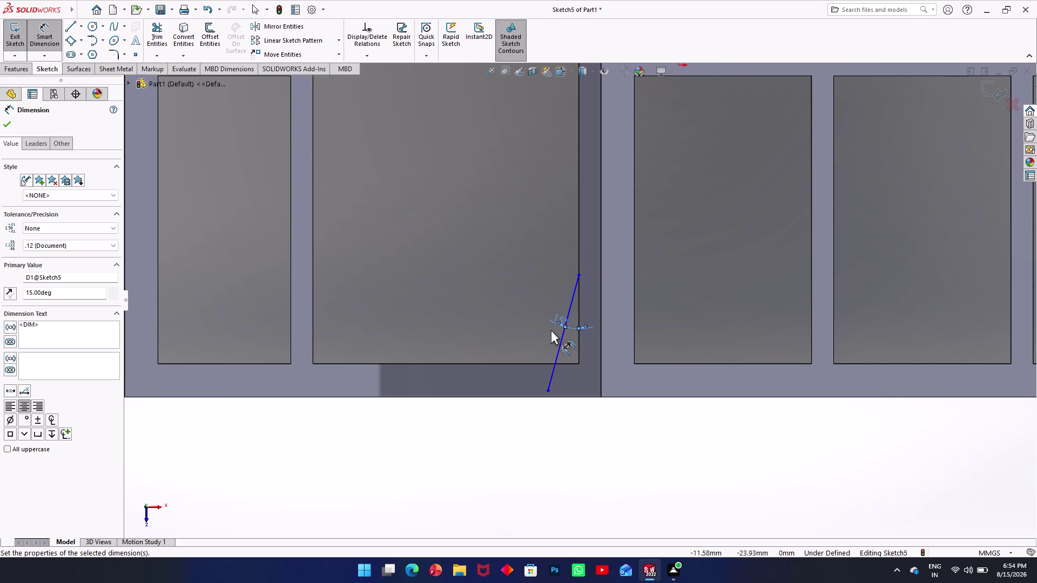
scroll(up, 3)
scroll(up, 3)
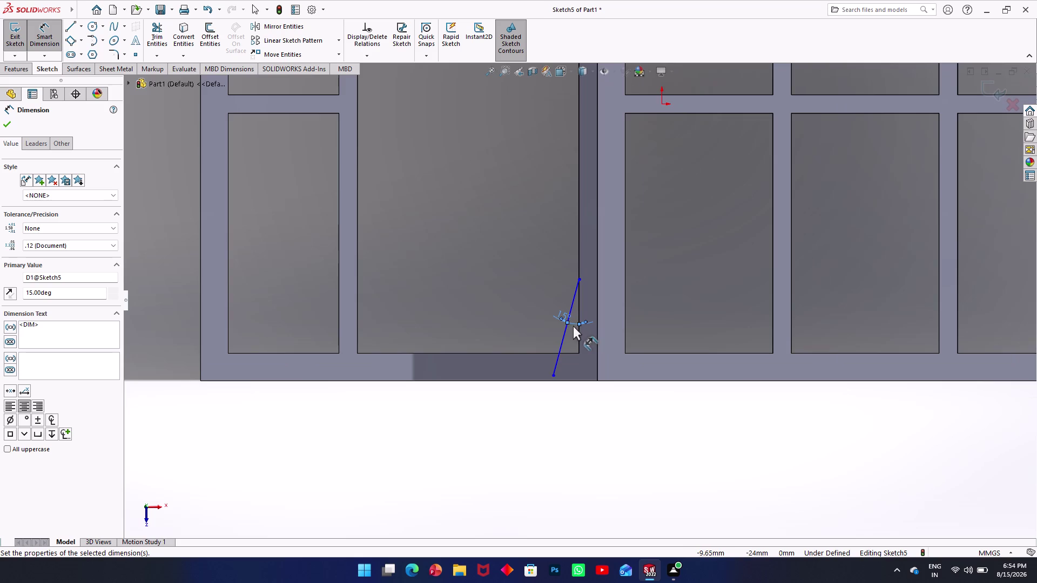
scroll(down, 3)
scroll(down, 3)
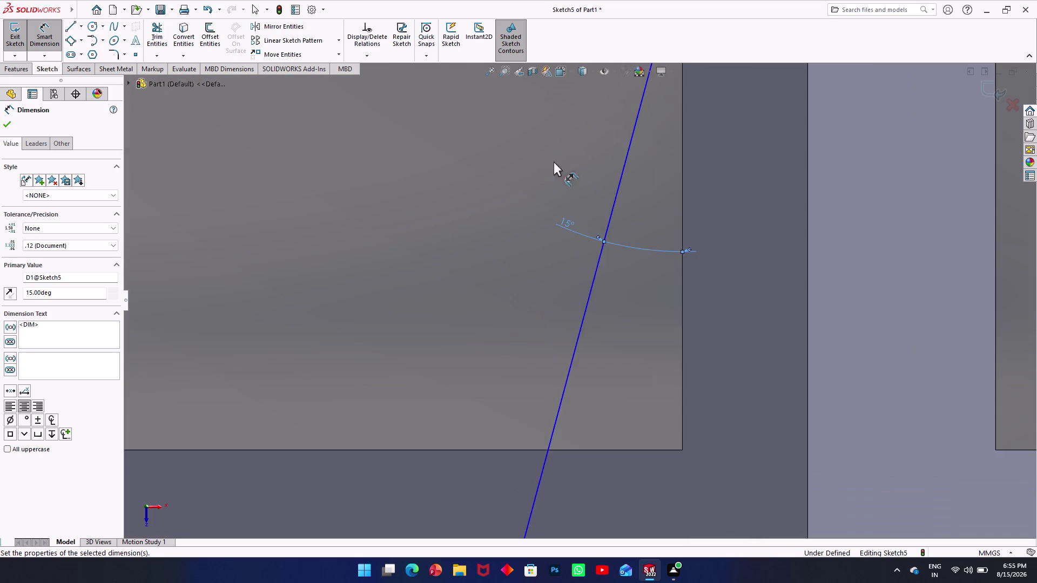
scroll(down, 3)
Change the angle dimension from 15° to 45°.
double_click(574, 289)
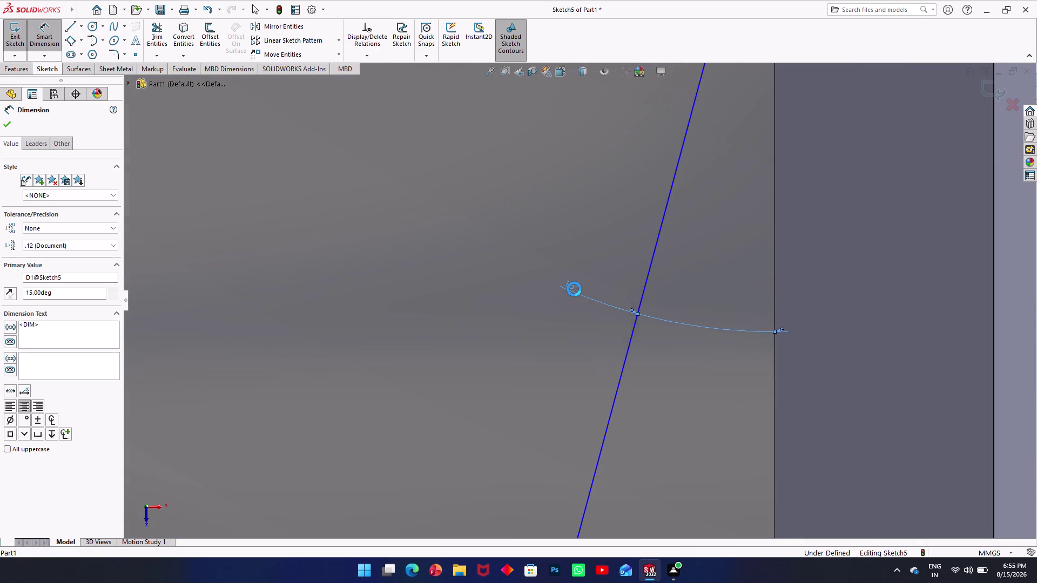
text(45)
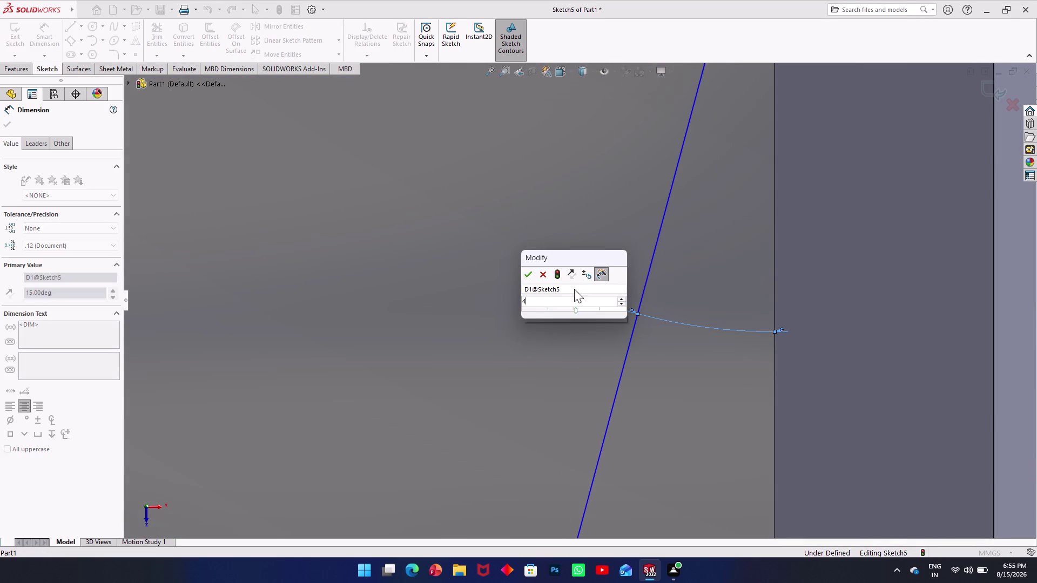
key(Return)
scroll(up, 3)
scroll(up, 3)
scroll(up, 3)
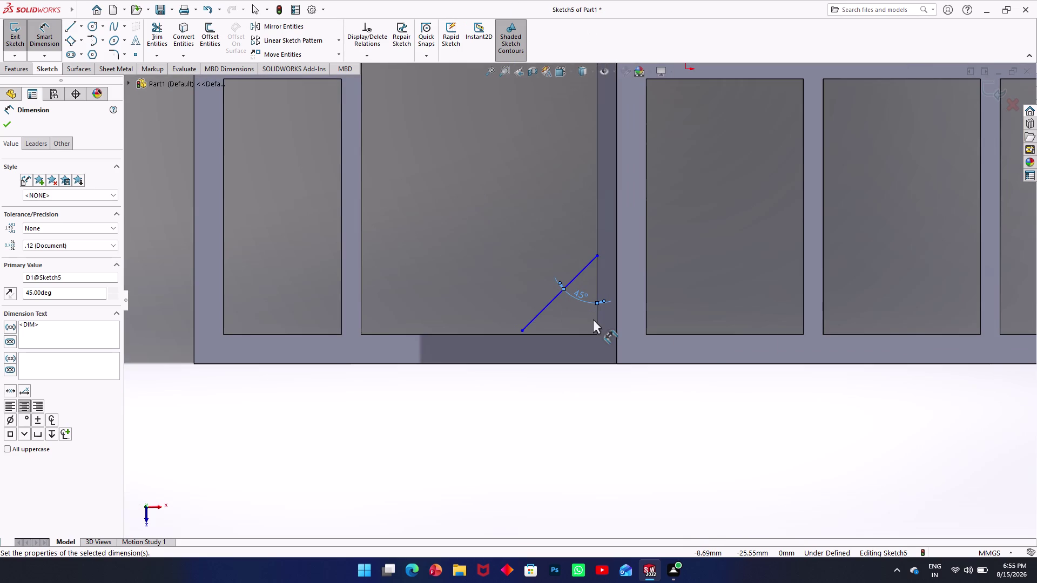
Finish dimensioning and start a 10 mm Offset Entities on the sketch.
scroll(down, 3)
scroll(up, 3)
scroll(up, 3)
scroll(down, 3)
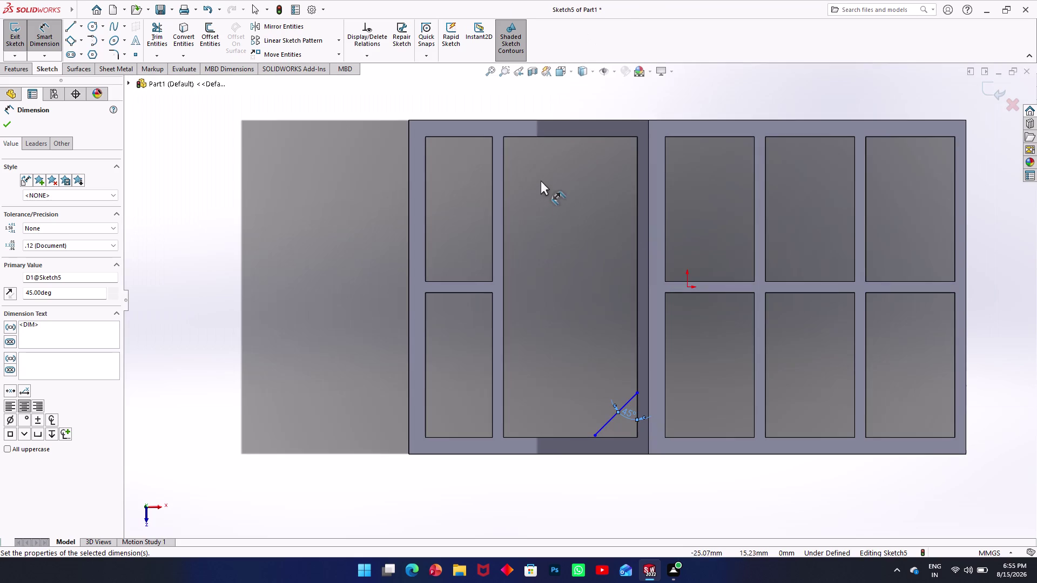
click(216, 230)
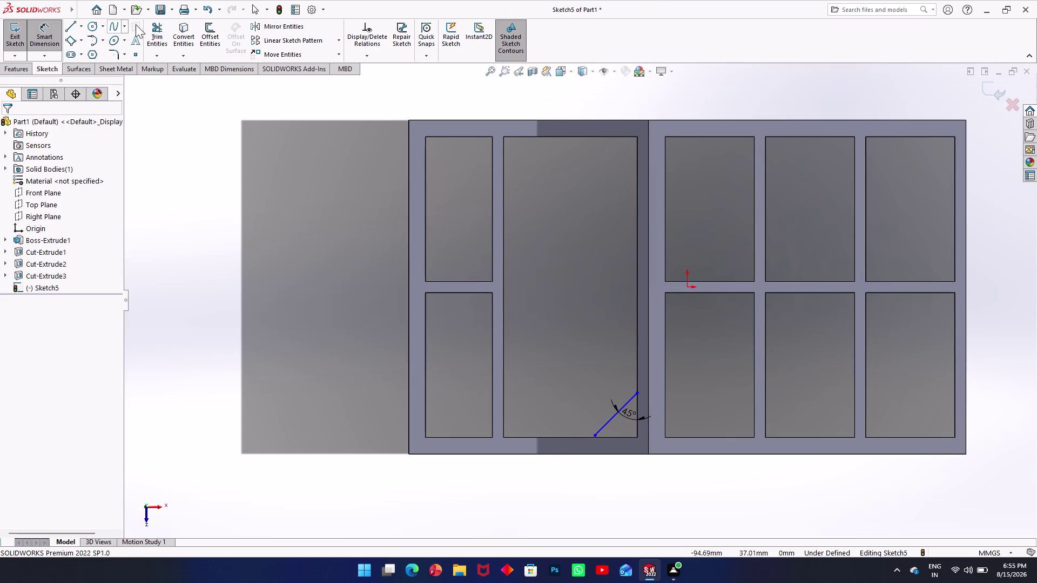
click(200, 30)
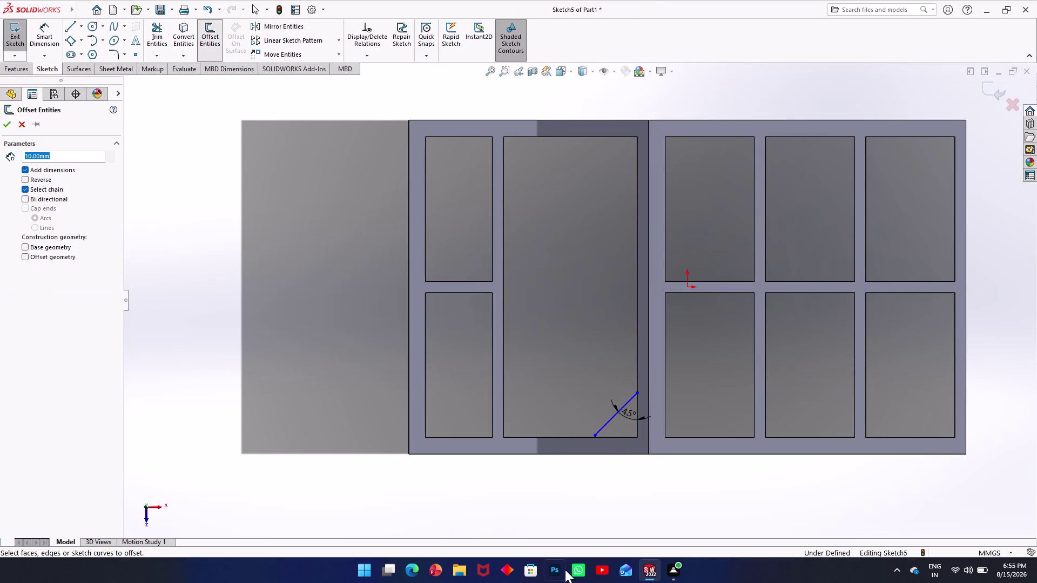